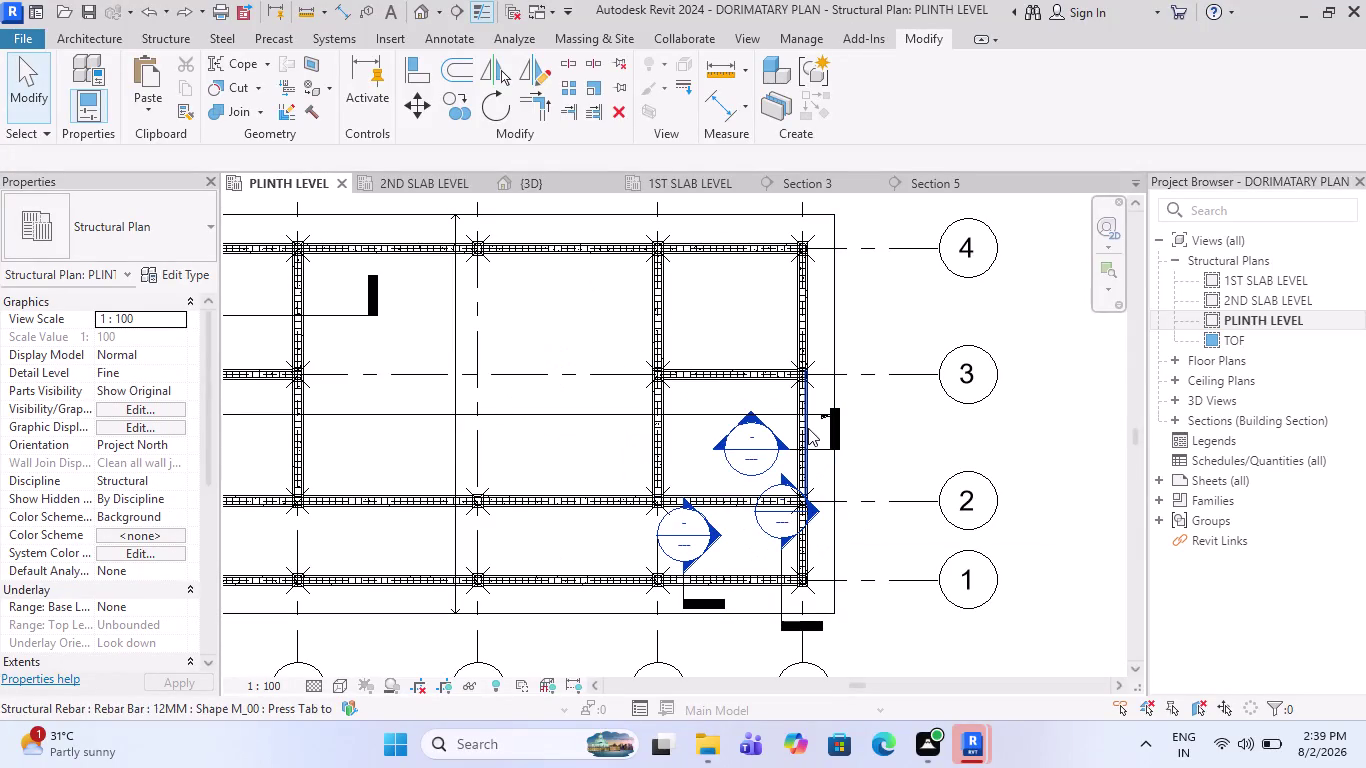
Window-select the plinth plan and filter it down to the 24 Structural Framing (Girder) elements.
scroll(down, 3)
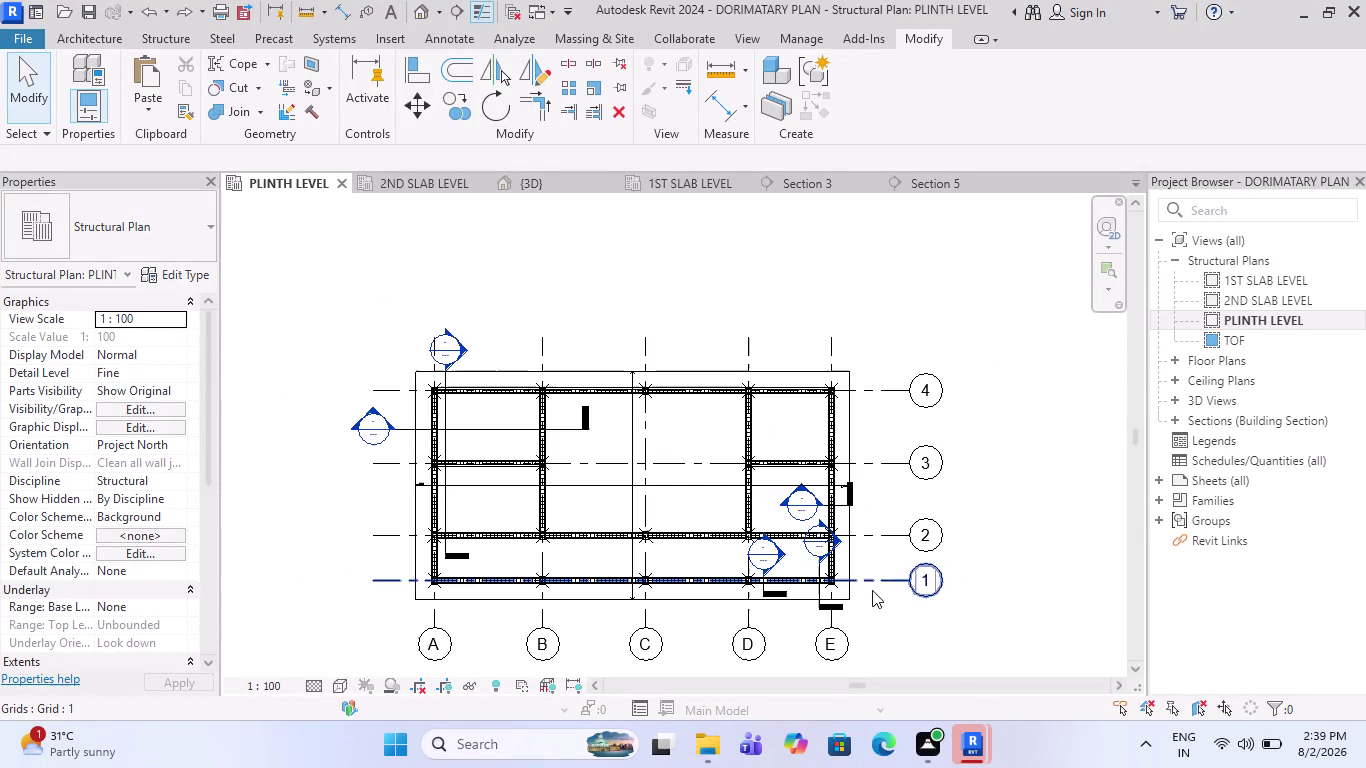
drag(879, 618, 396, 348)
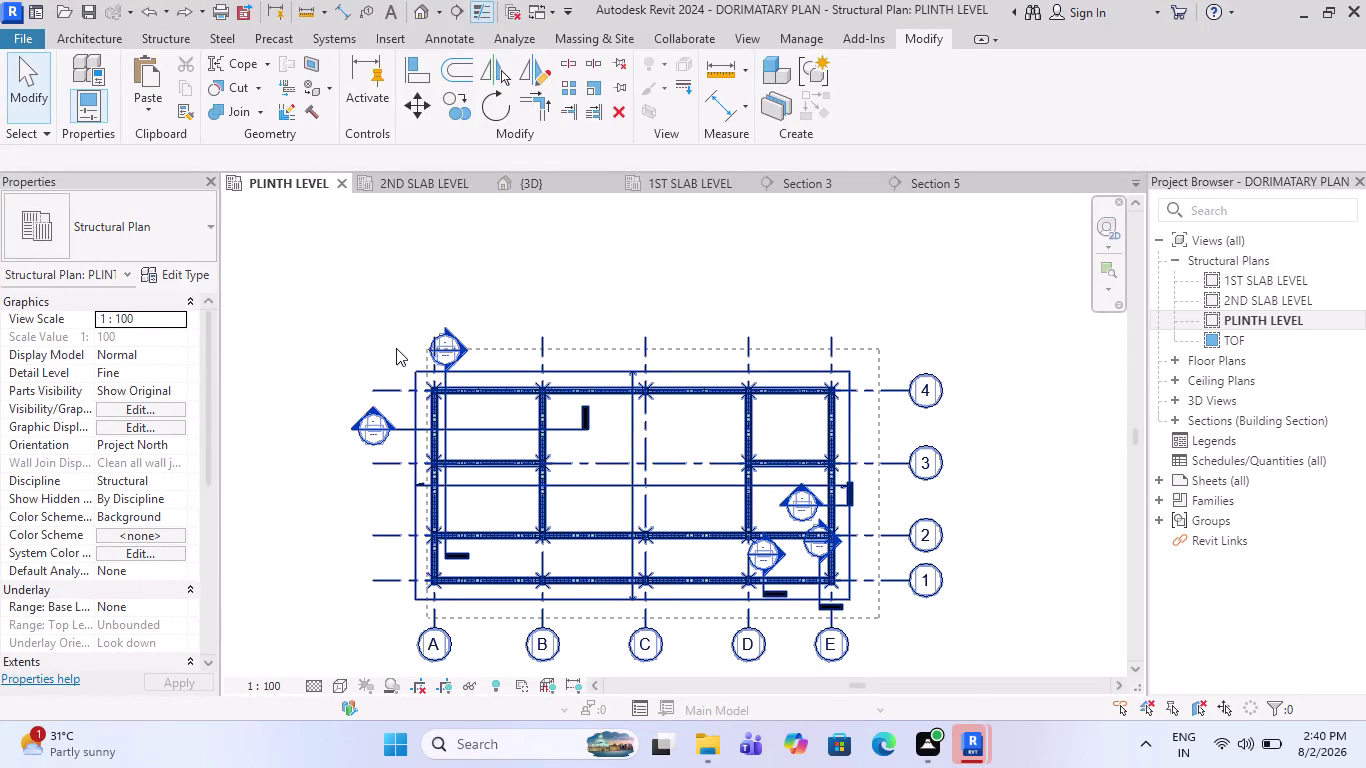
drag(396, 348, 391, 348)
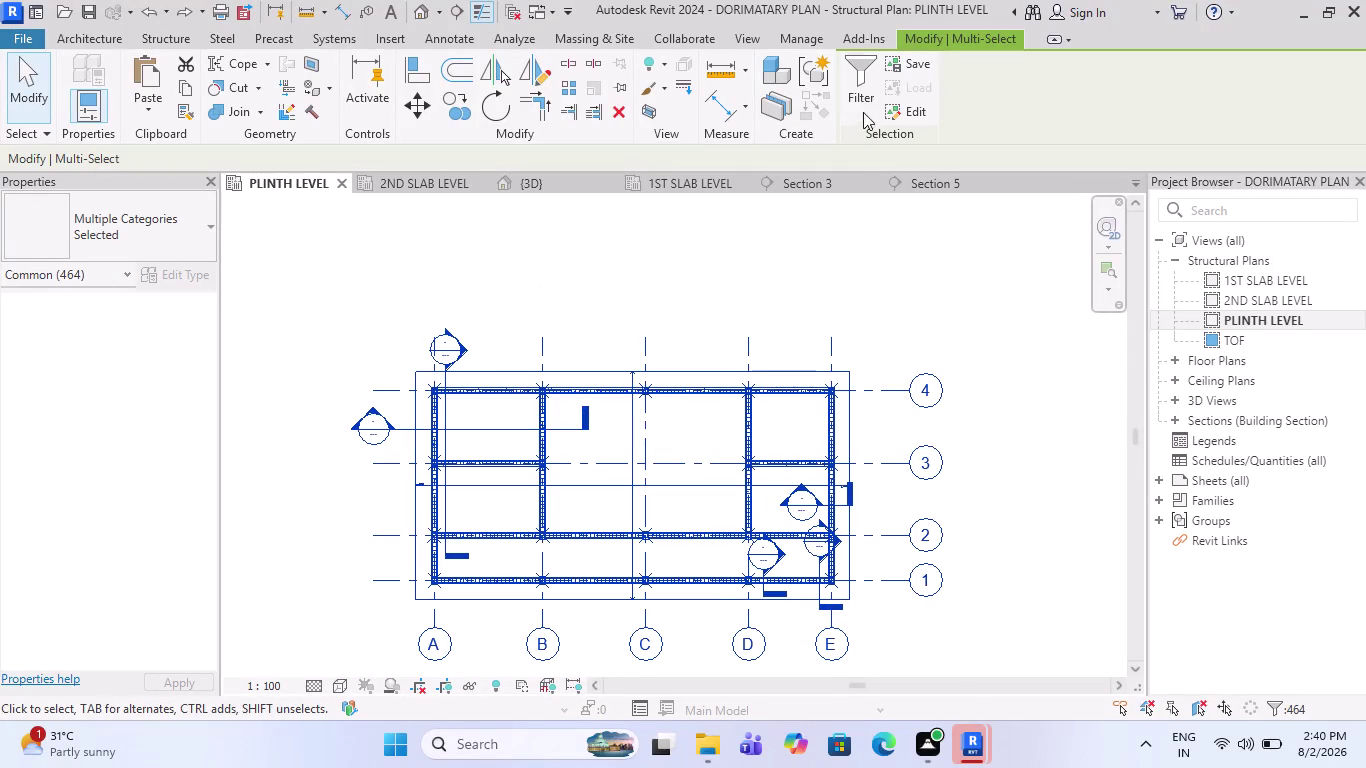
click(864, 92)
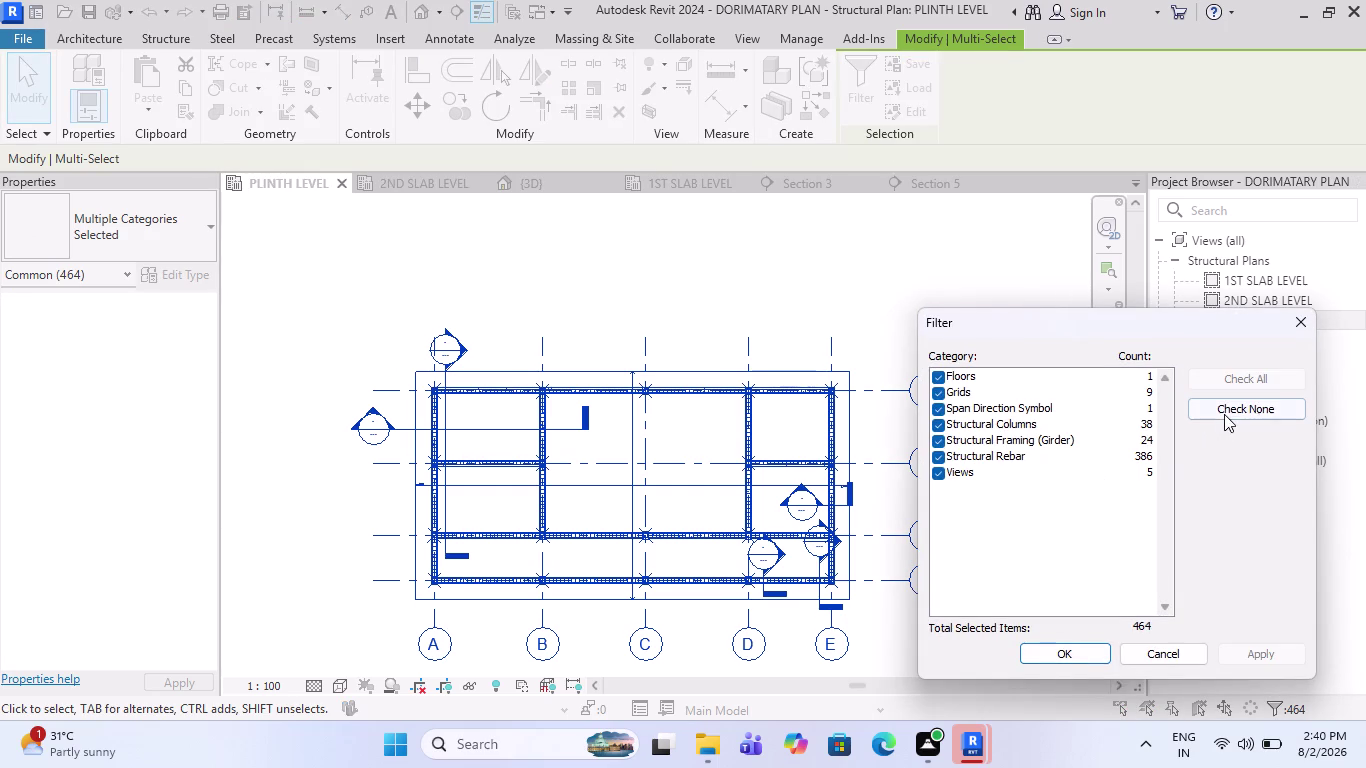
click(1224, 414)
click(943, 440)
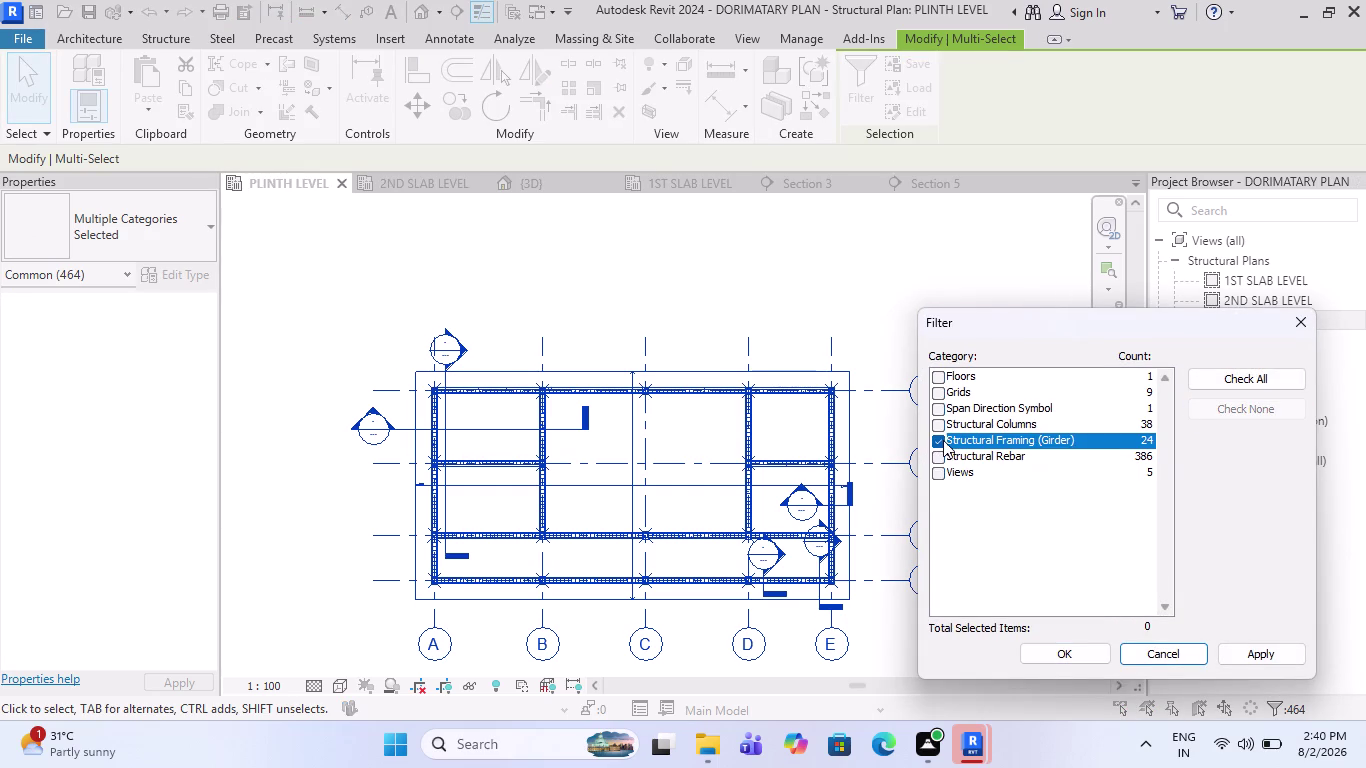
click(1068, 657)
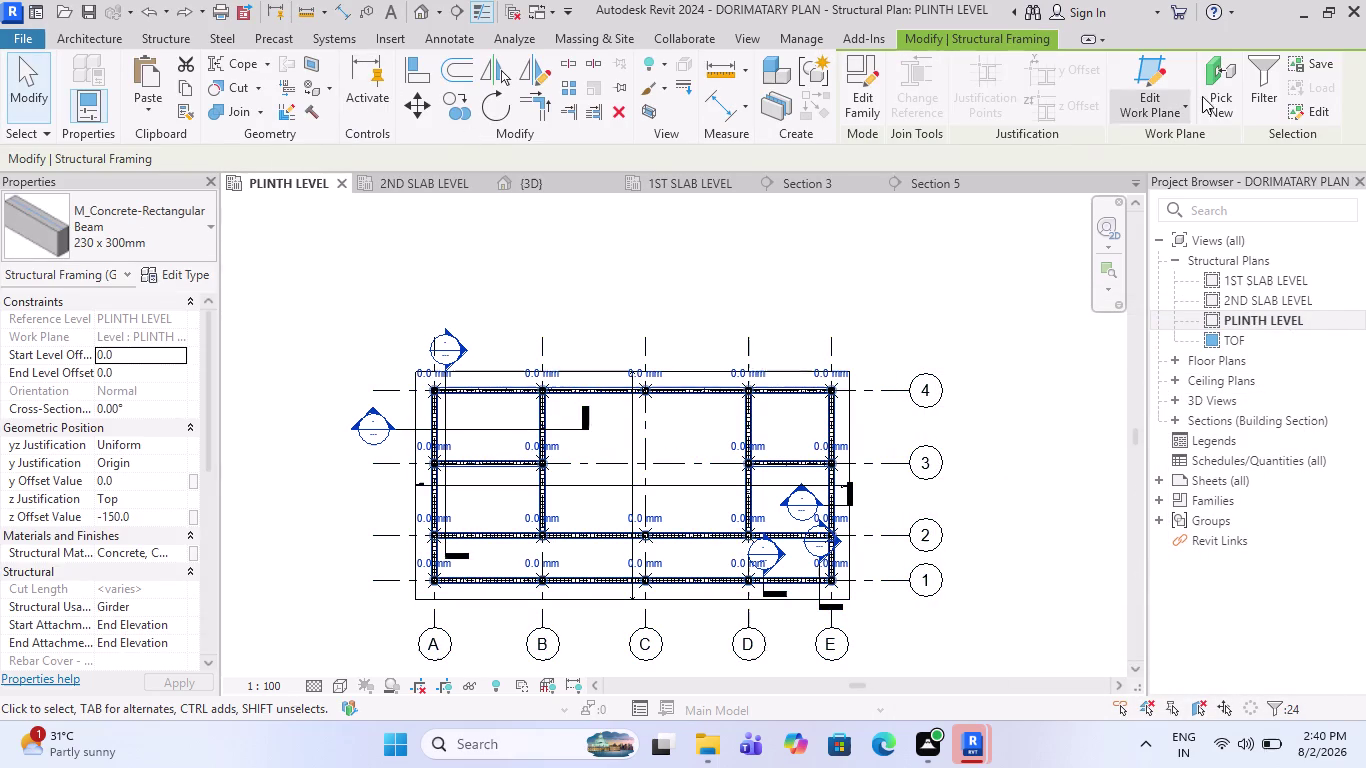
Browse the Structure, Add-Ins and Manage tabs, then start a building Elevation from View.
click(174, 33)
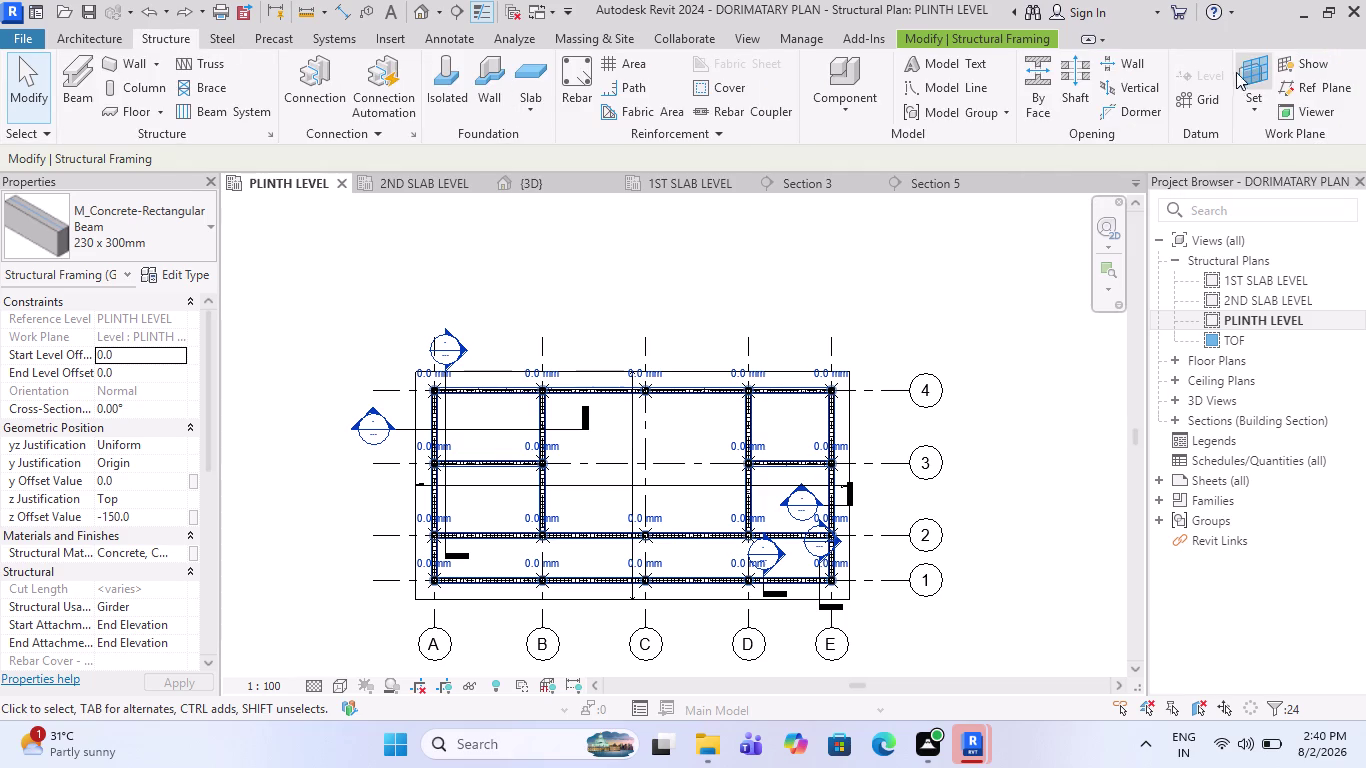
click(856, 35)
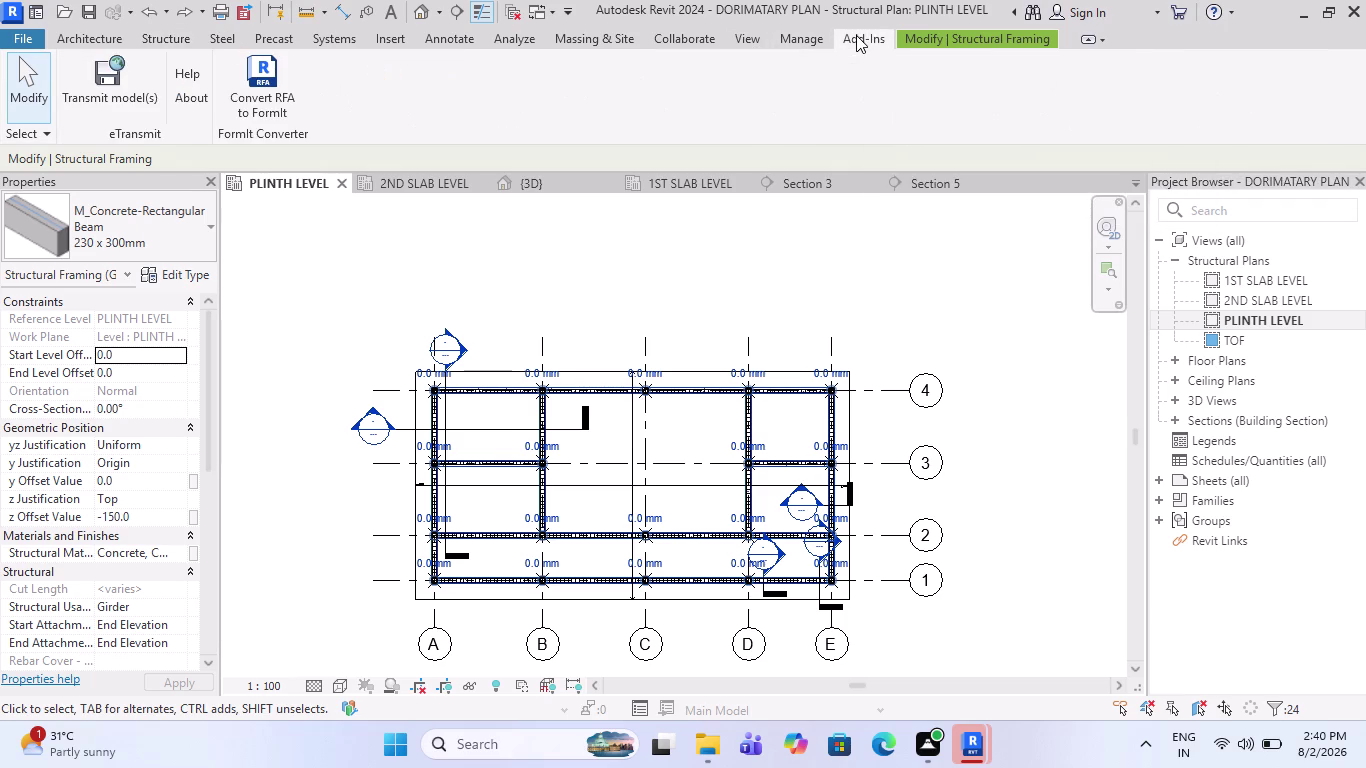
click(792, 37)
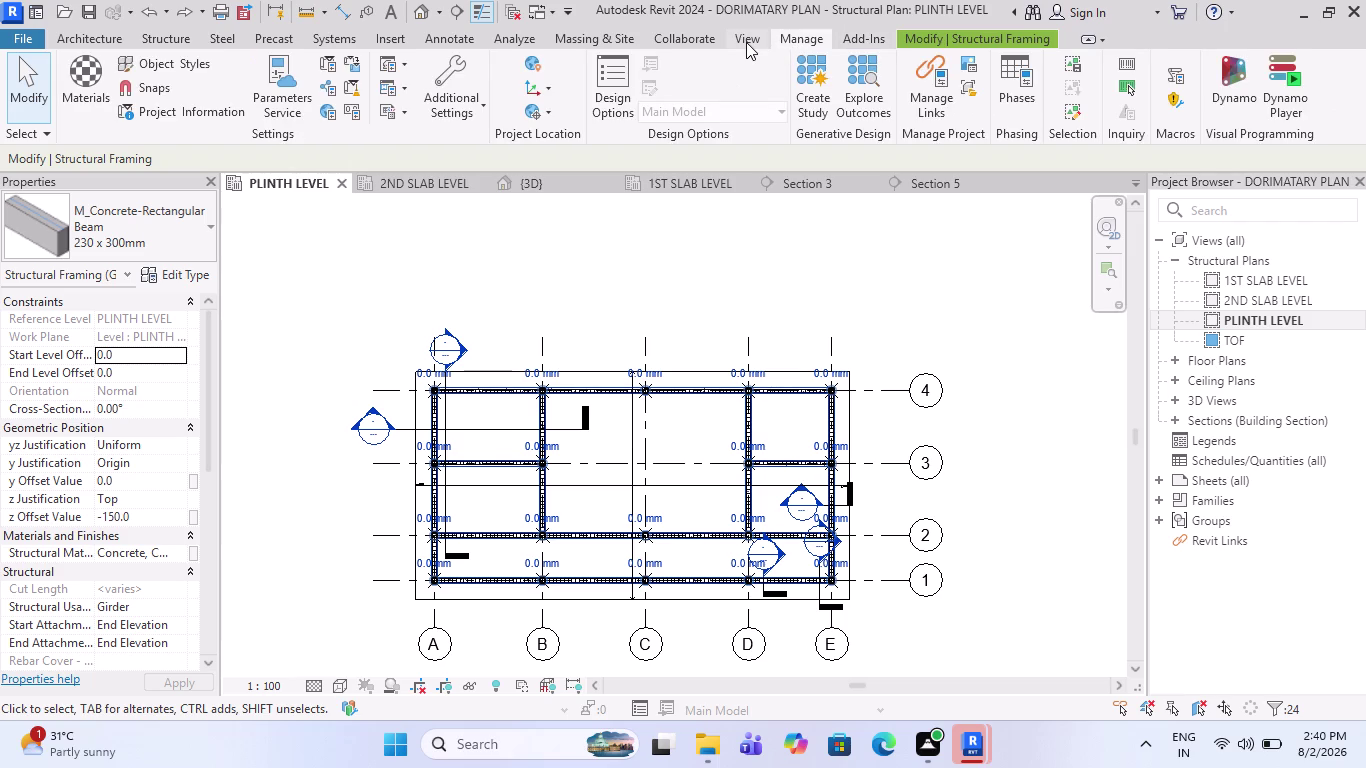
click(746, 42)
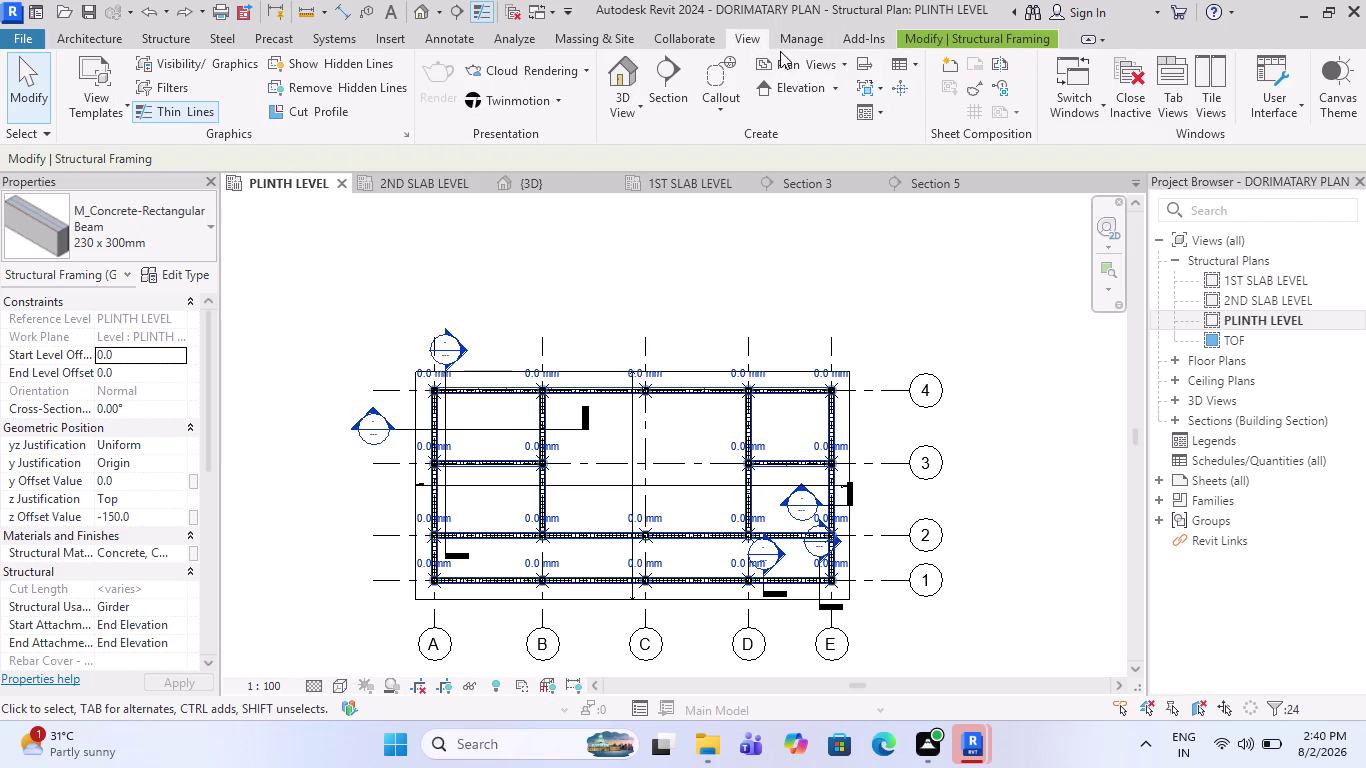
click(835, 93)
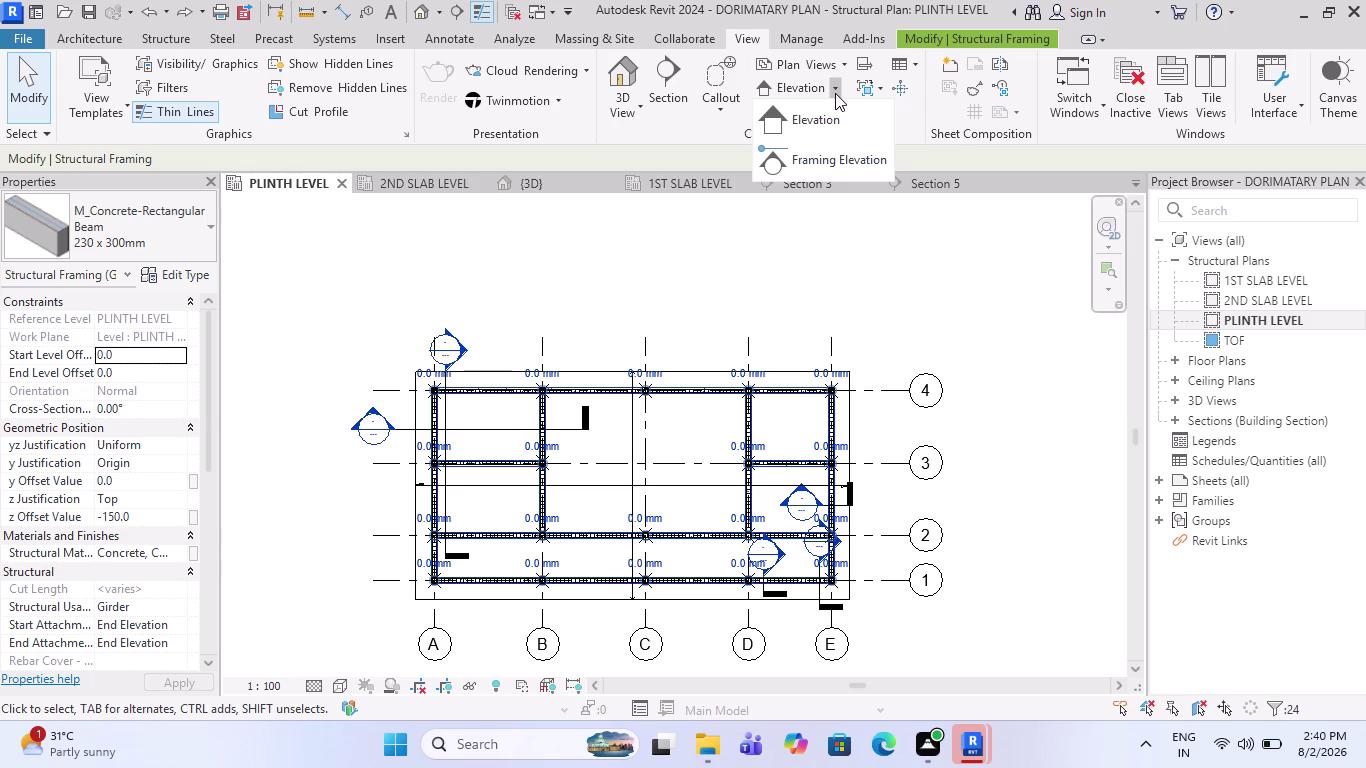
click(822, 121)
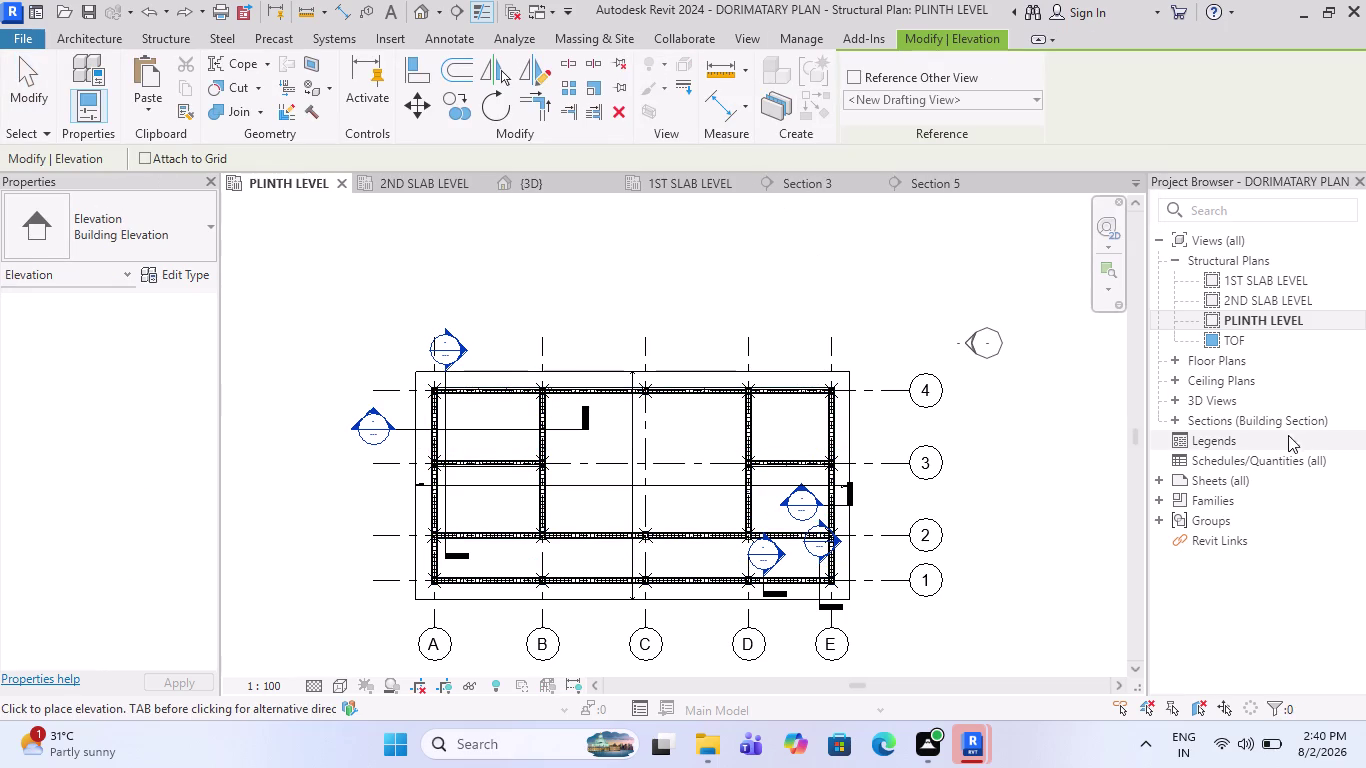
Toggle the Reference Other View option on and back off for the elevation.
click(937, 111)
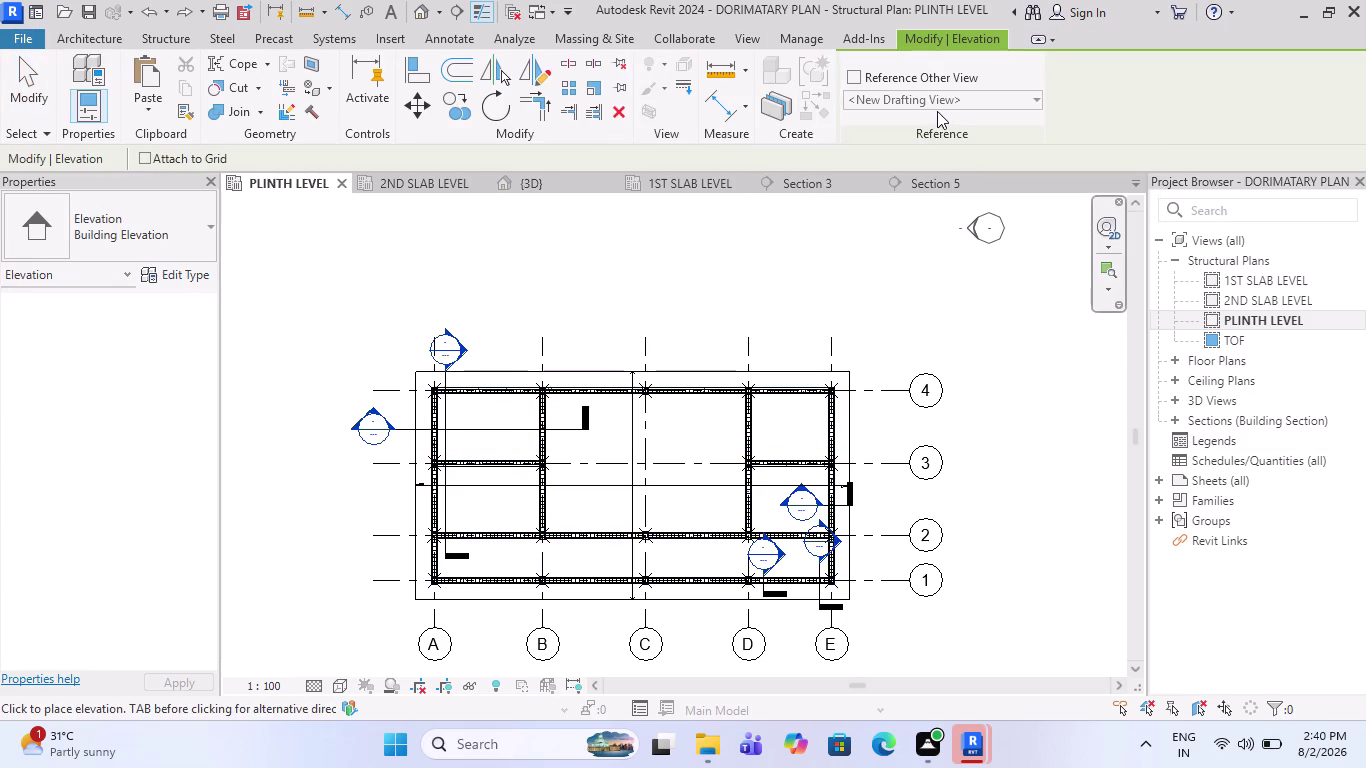
click(855, 83)
click(903, 108)
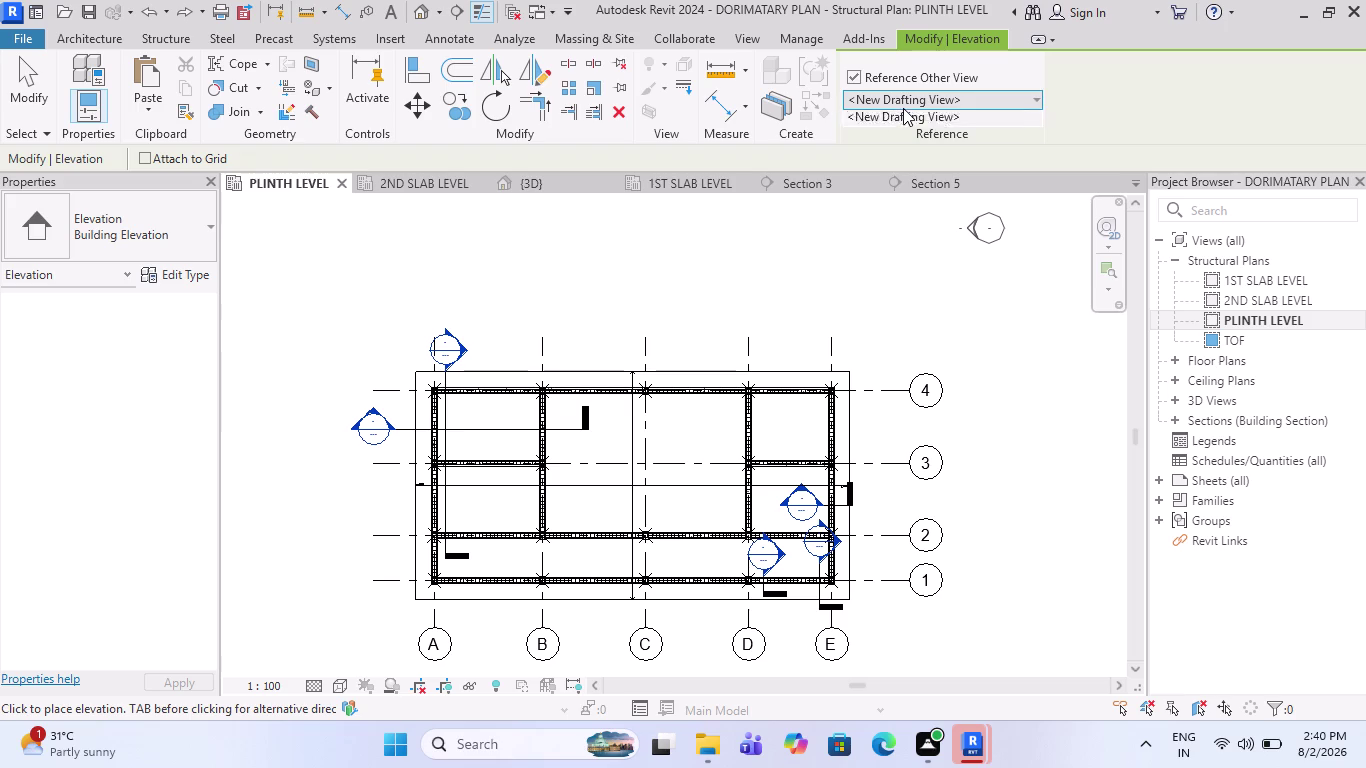
click(854, 80)
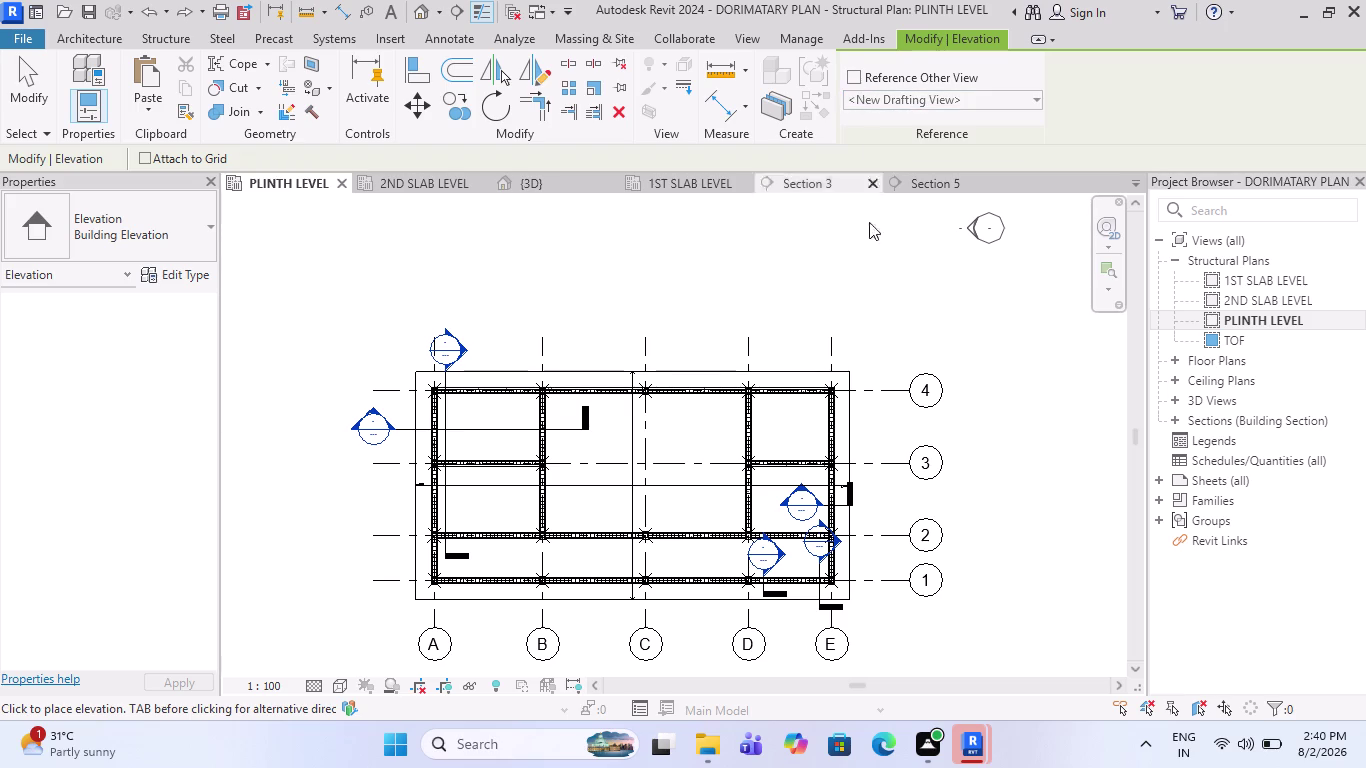
scroll(down, 3)
scroll(up, 3)
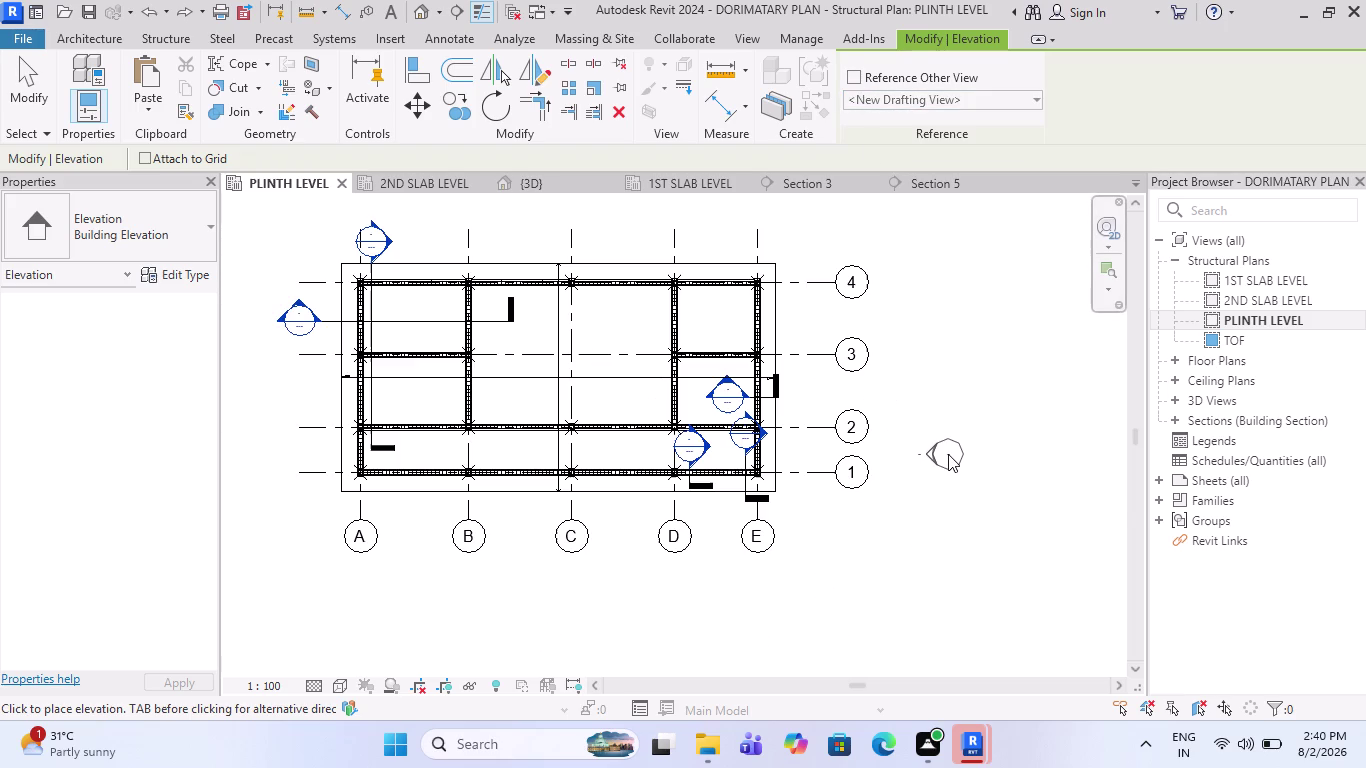
scroll(down, 3)
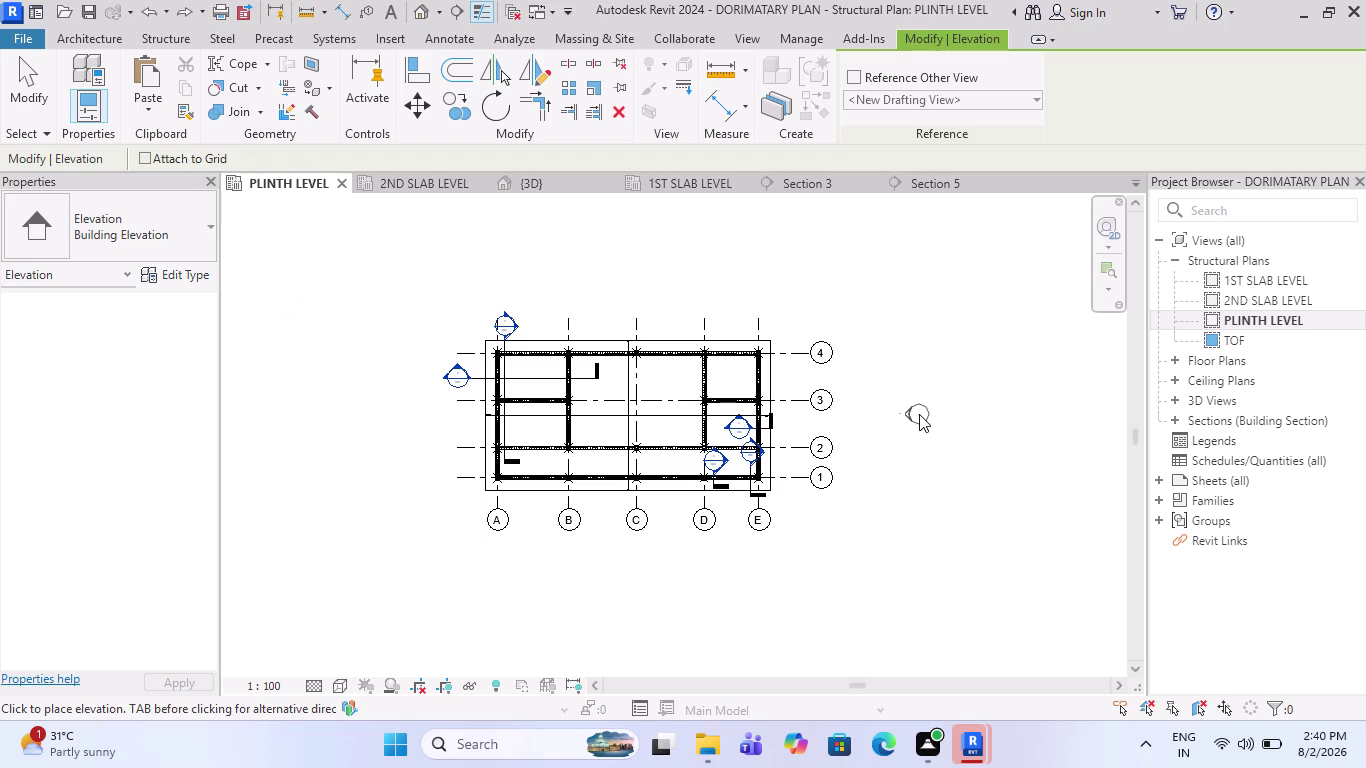
Place a trial elevation marker east of the plan, then undo it.
click(919, 414)
scroll(up, 3)
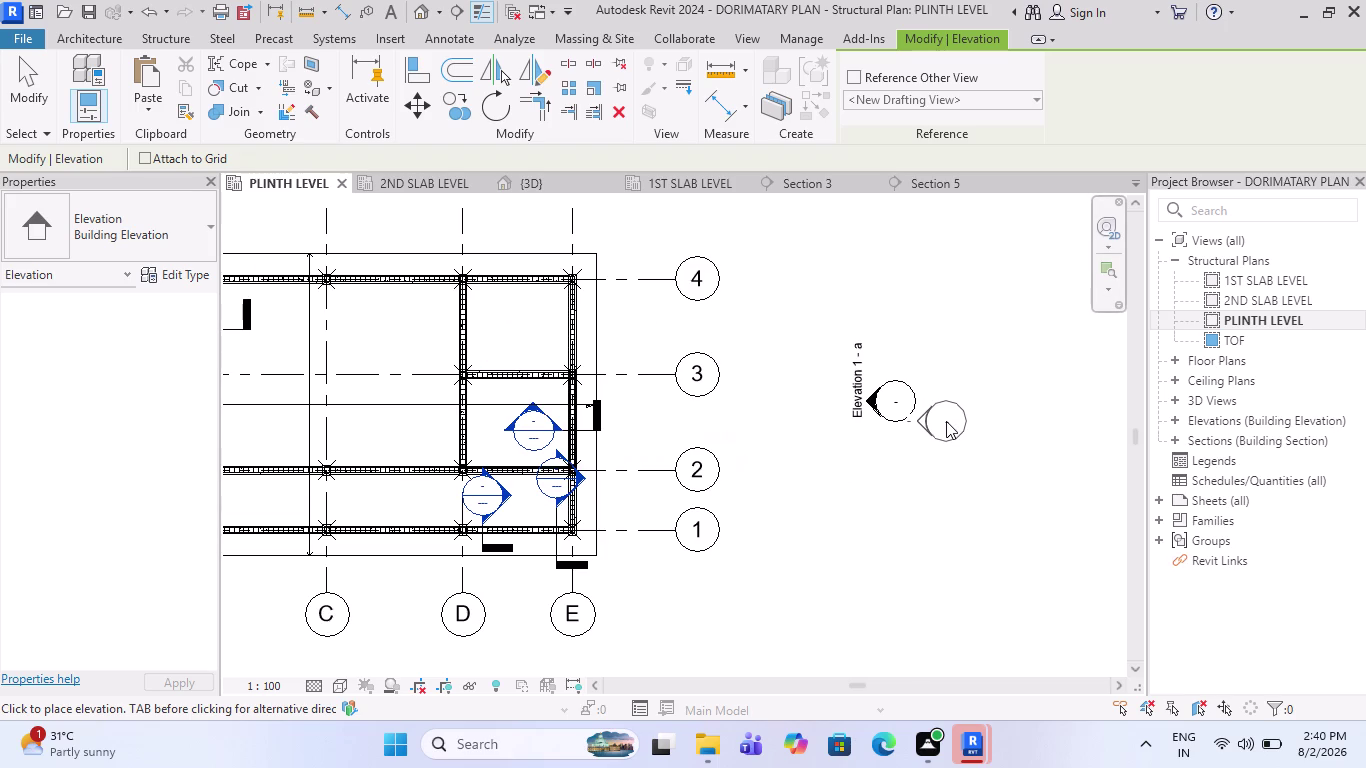
key(Escape)
scroll(down, 3)
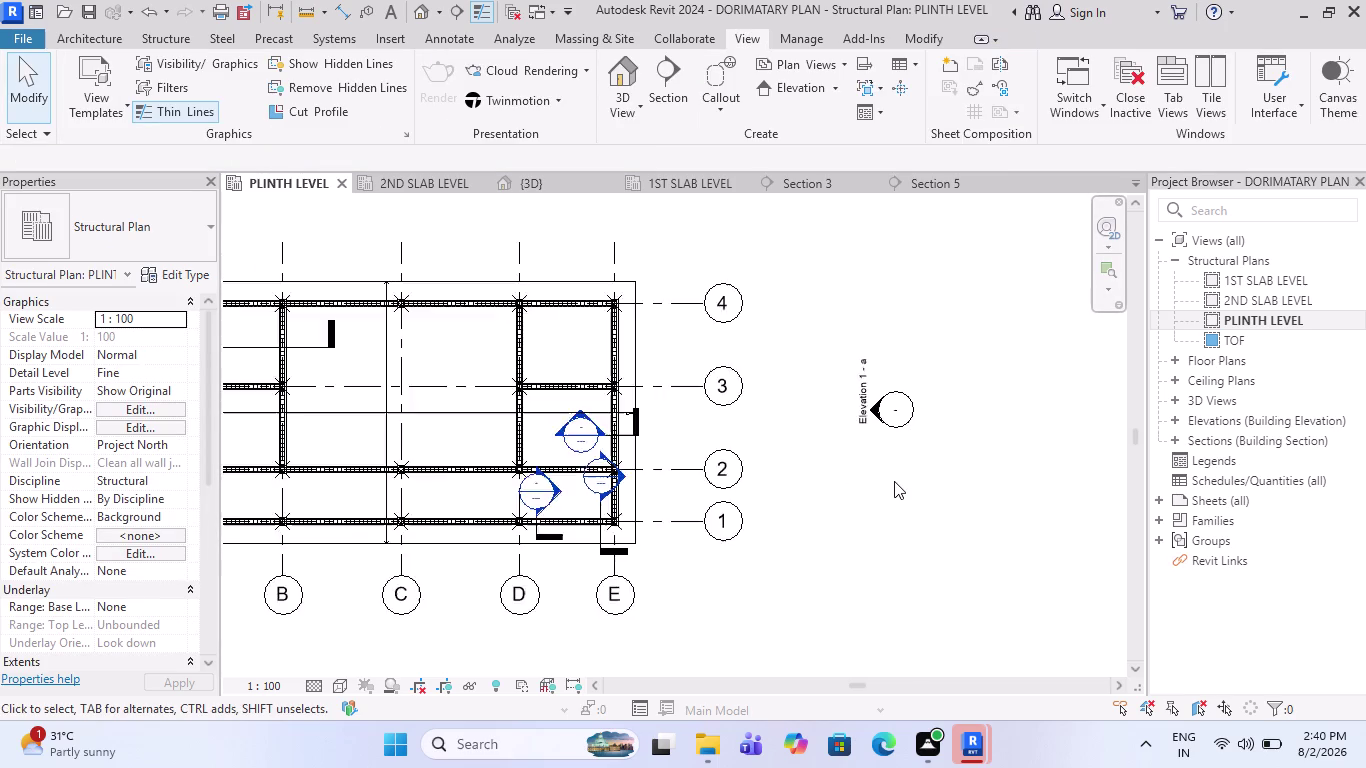
scroll(down, 3)
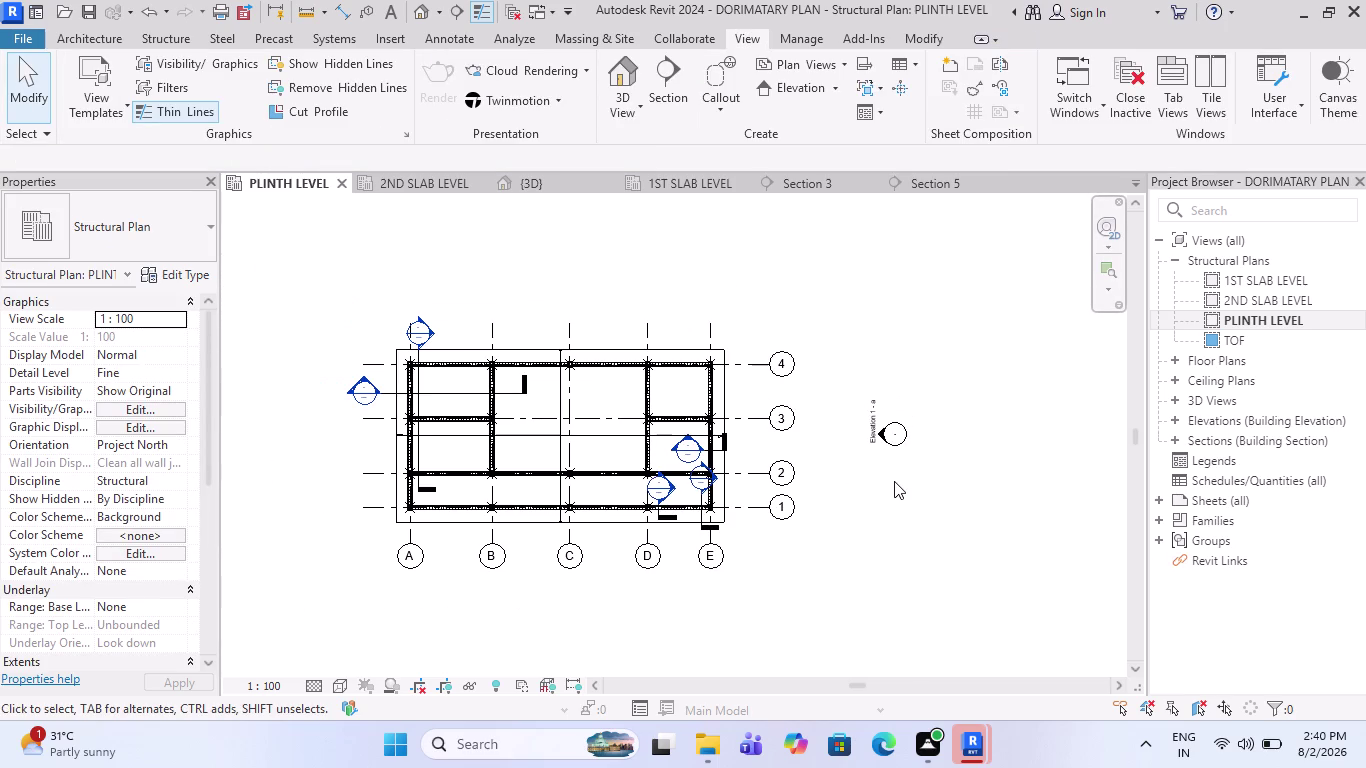
key(ctrl+z)
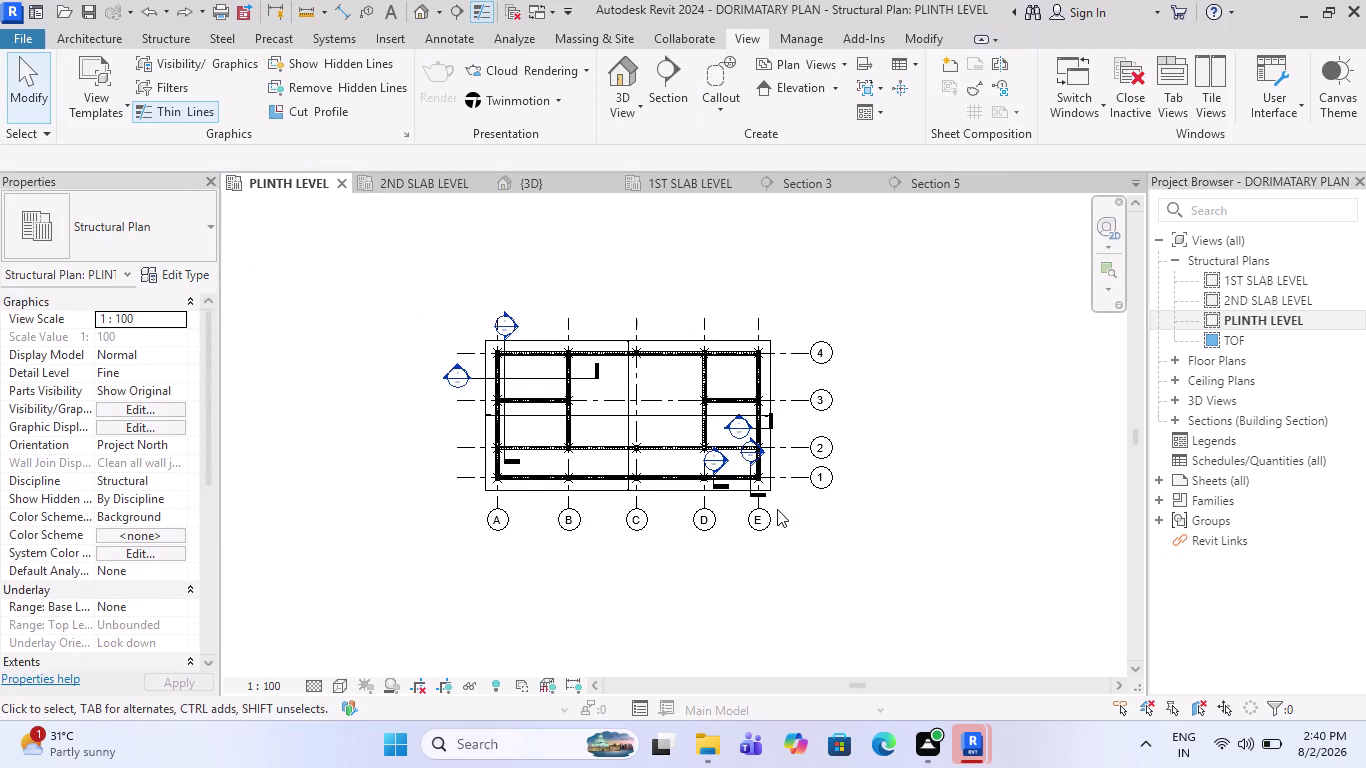
scroll(down, 3)
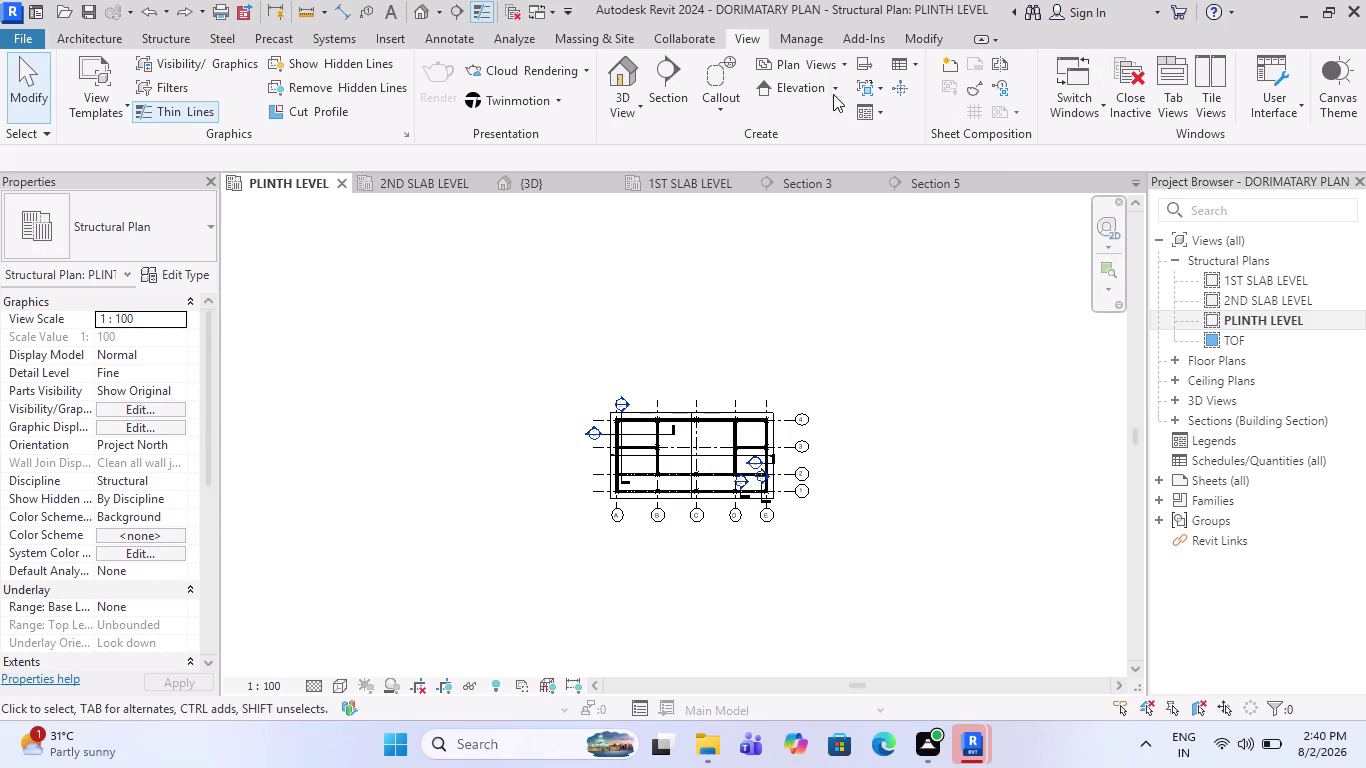
Restart the Elevation tool and place the marker east of the plan.
click(829, 89)
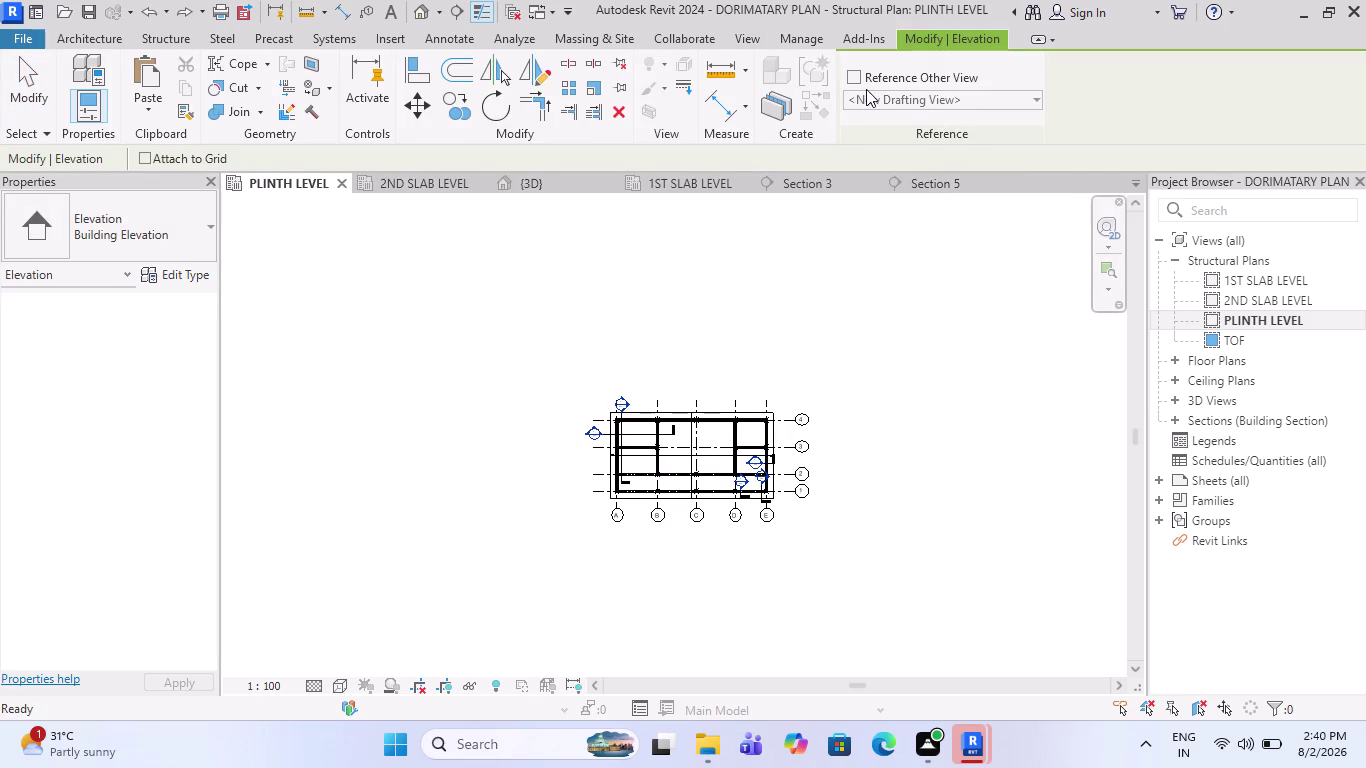
click(881, 97)
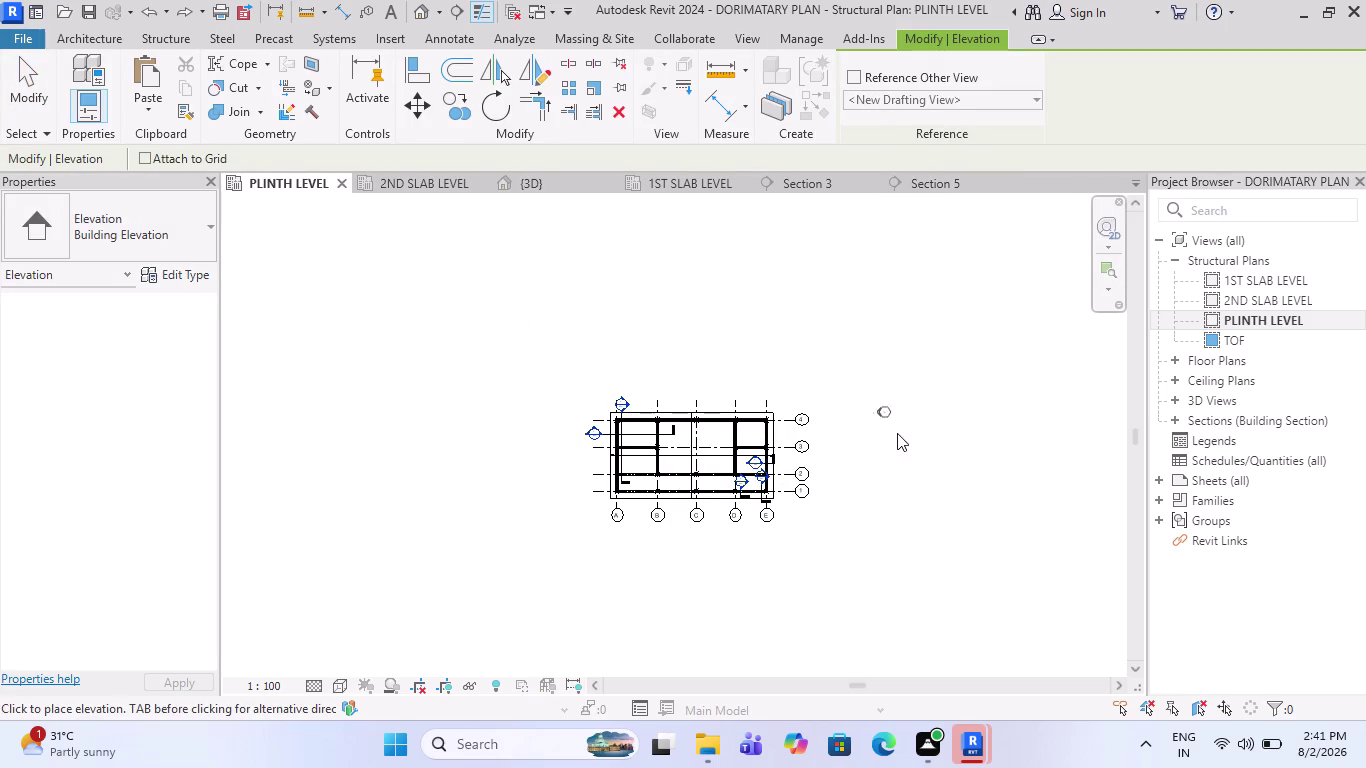
click(877, 457)
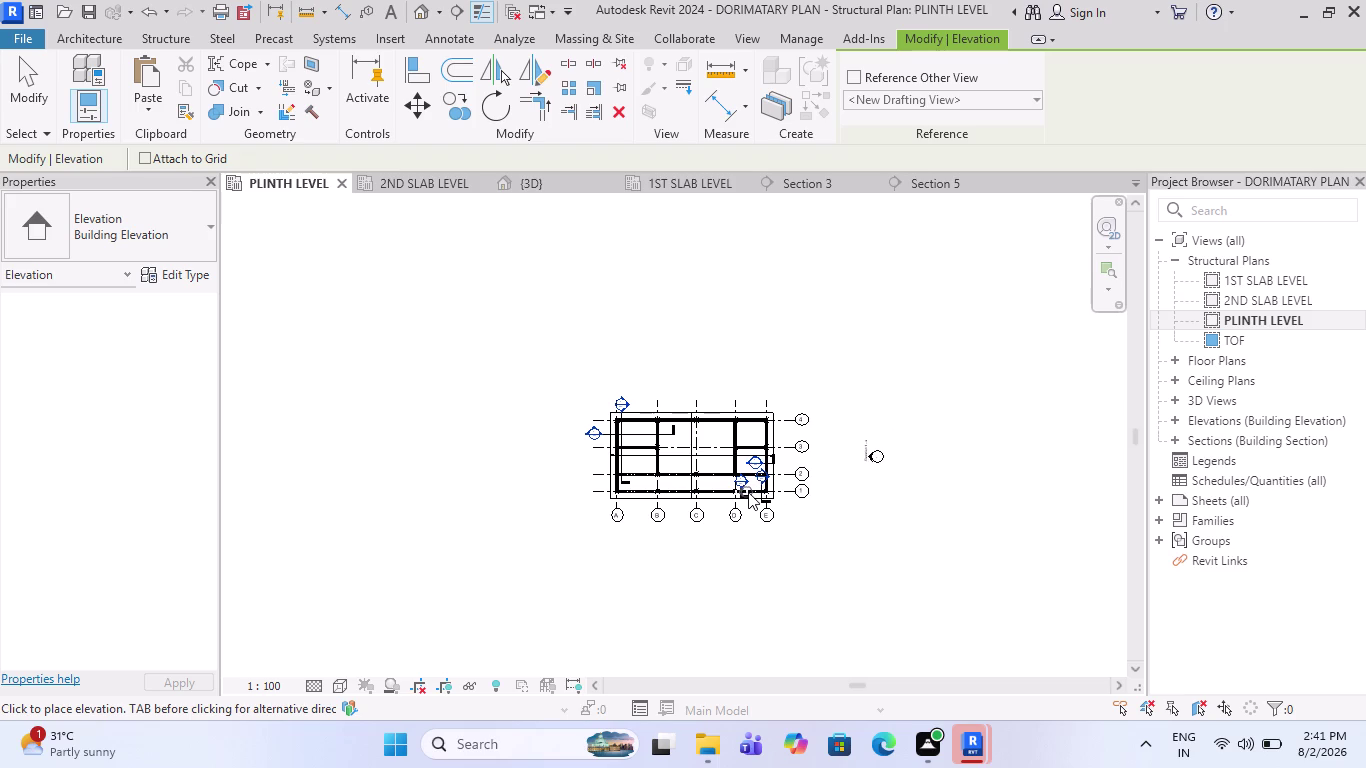
scroll(up, 3)
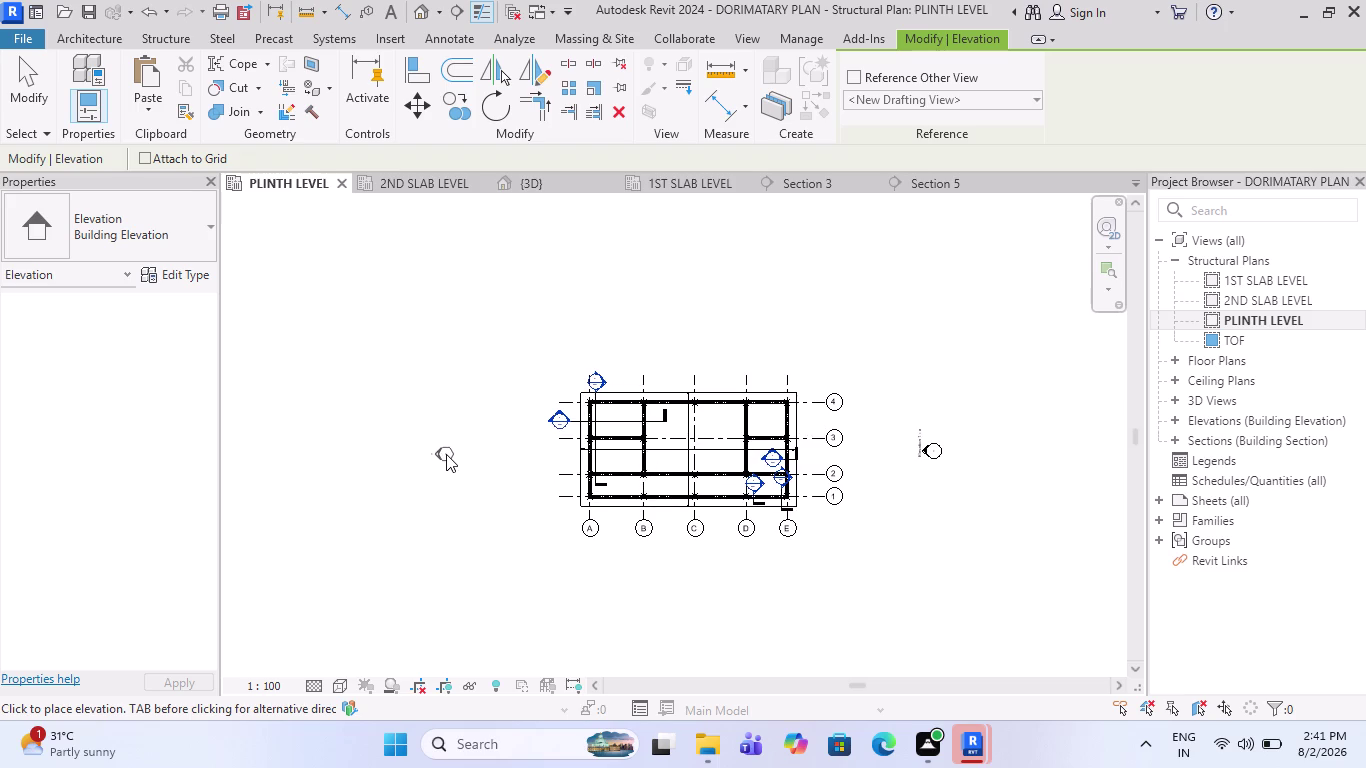
key(space)
key(space)
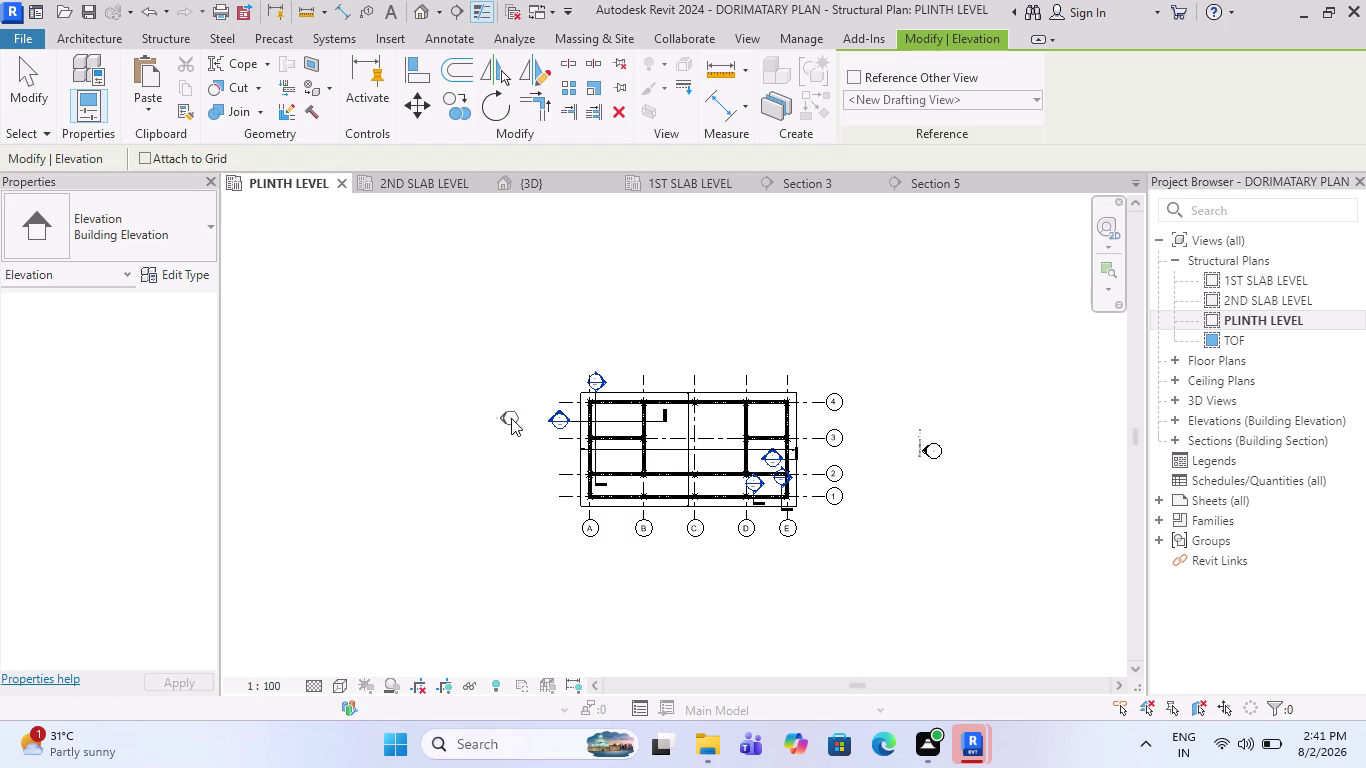
scroll(up, 3)
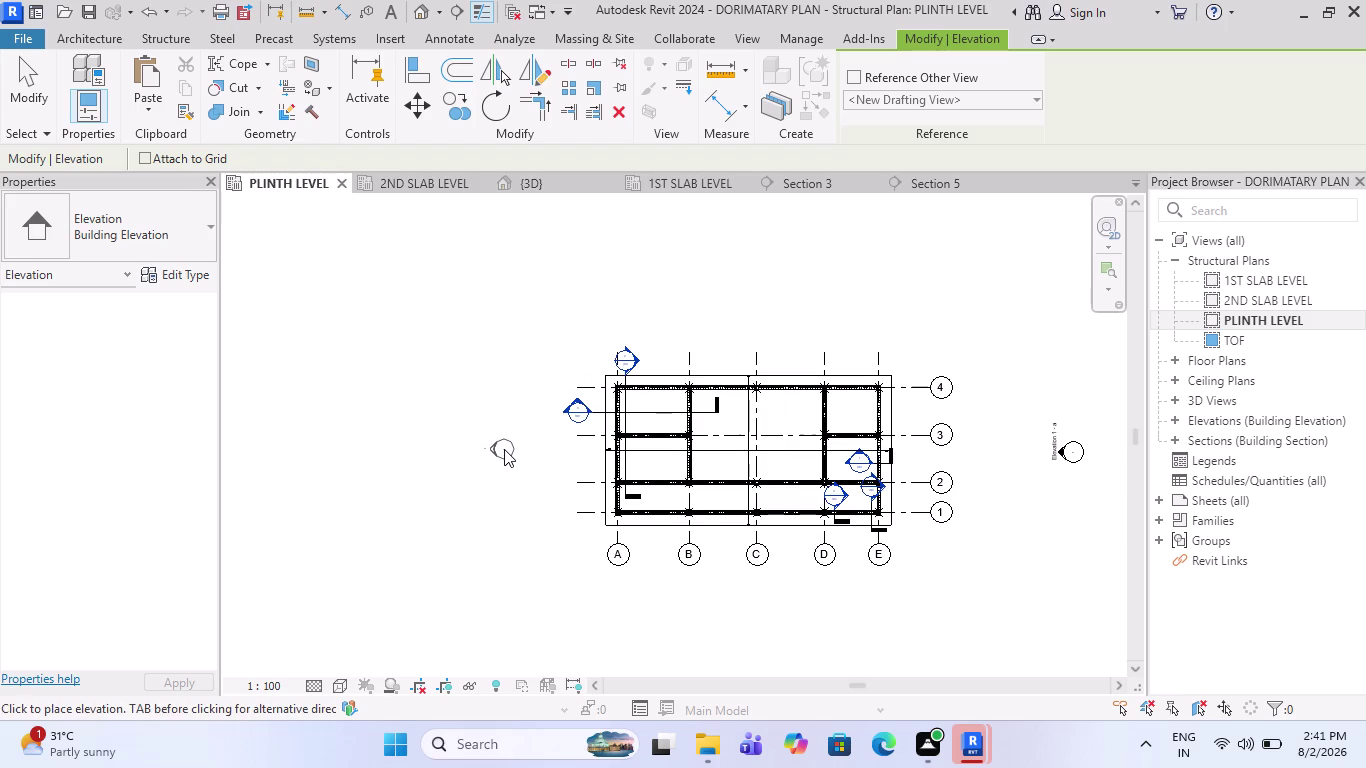
Place the west, south and north elevation markers and finish placement.
click(504, 449)
scroll(down, 3)
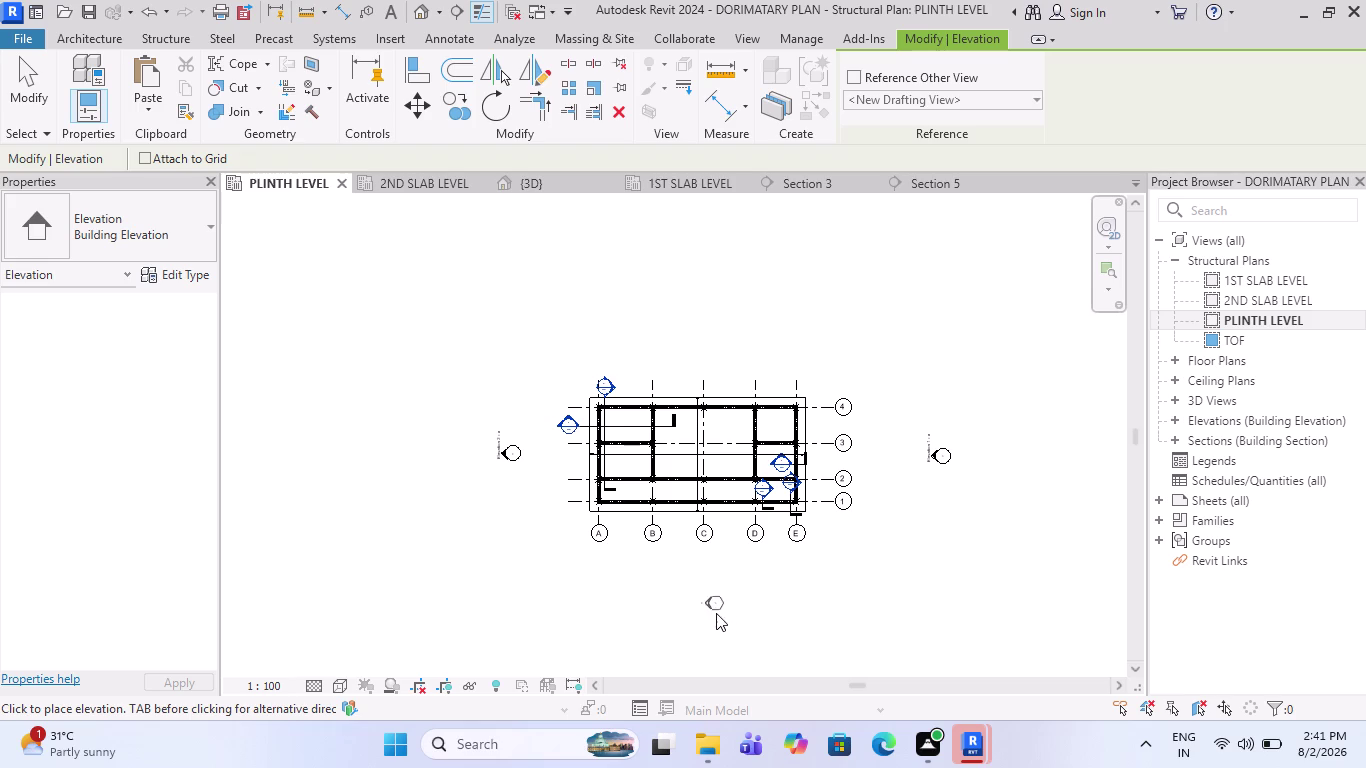
click(719, 623)
click(696, 261)
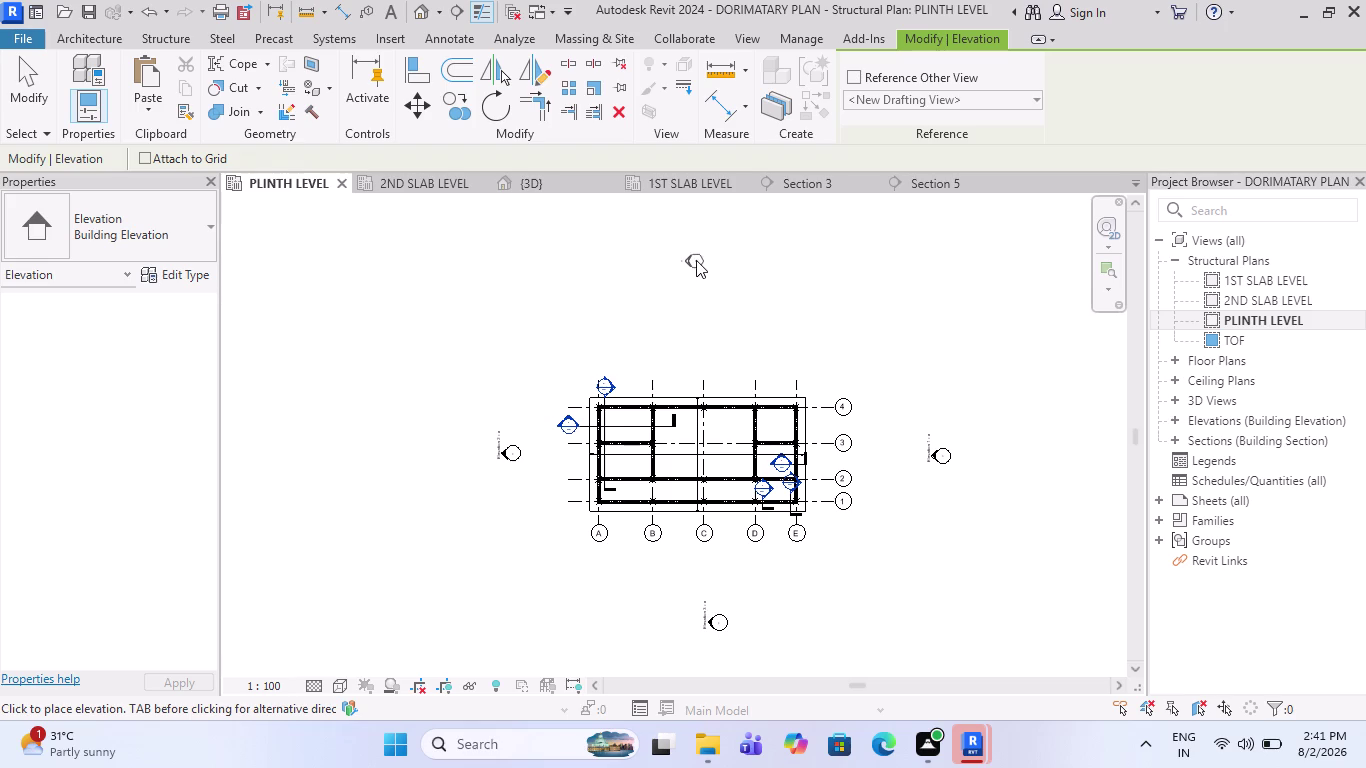
key(Escape)
scroll(up, 3)
key(Escape)
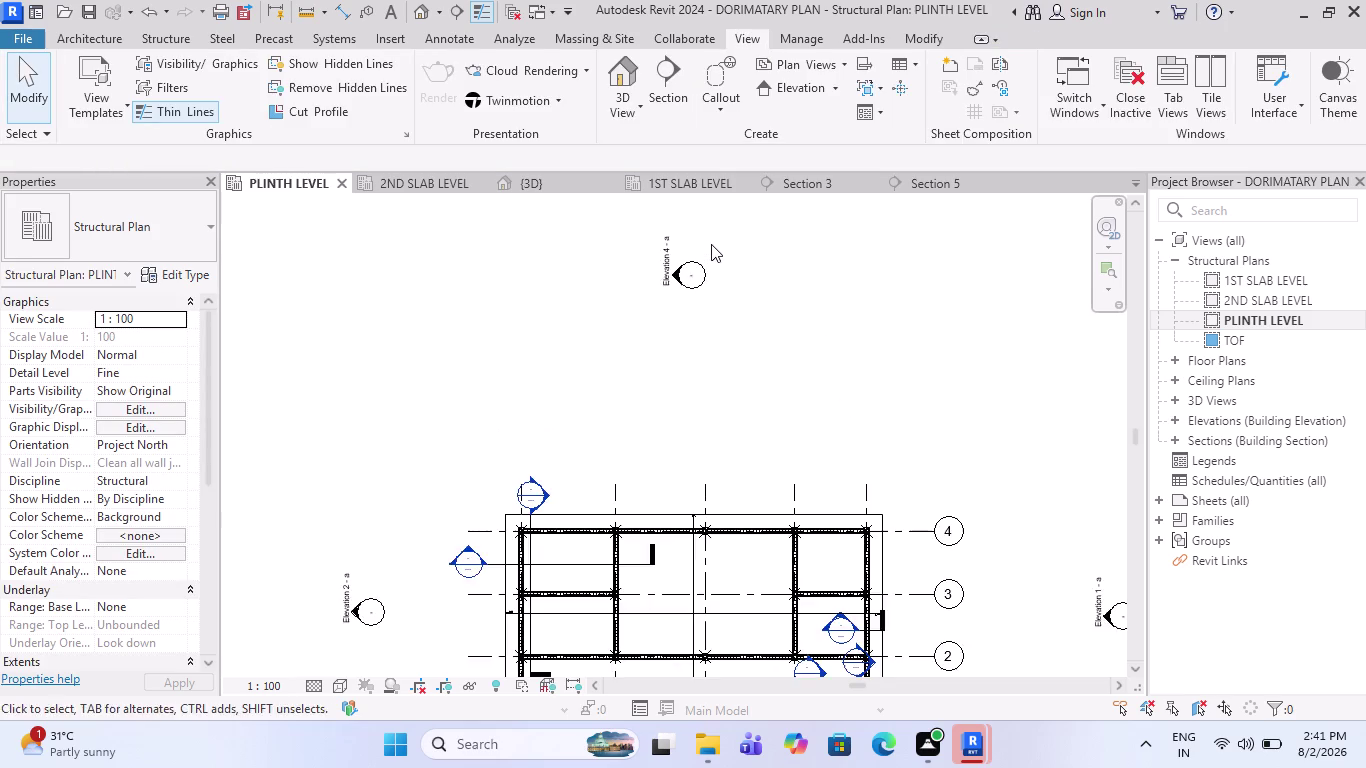
Give the north marker Elevation 1 - b and delete its Elevation 4 - a view.
scroll(up, 3)
click(692, 295)
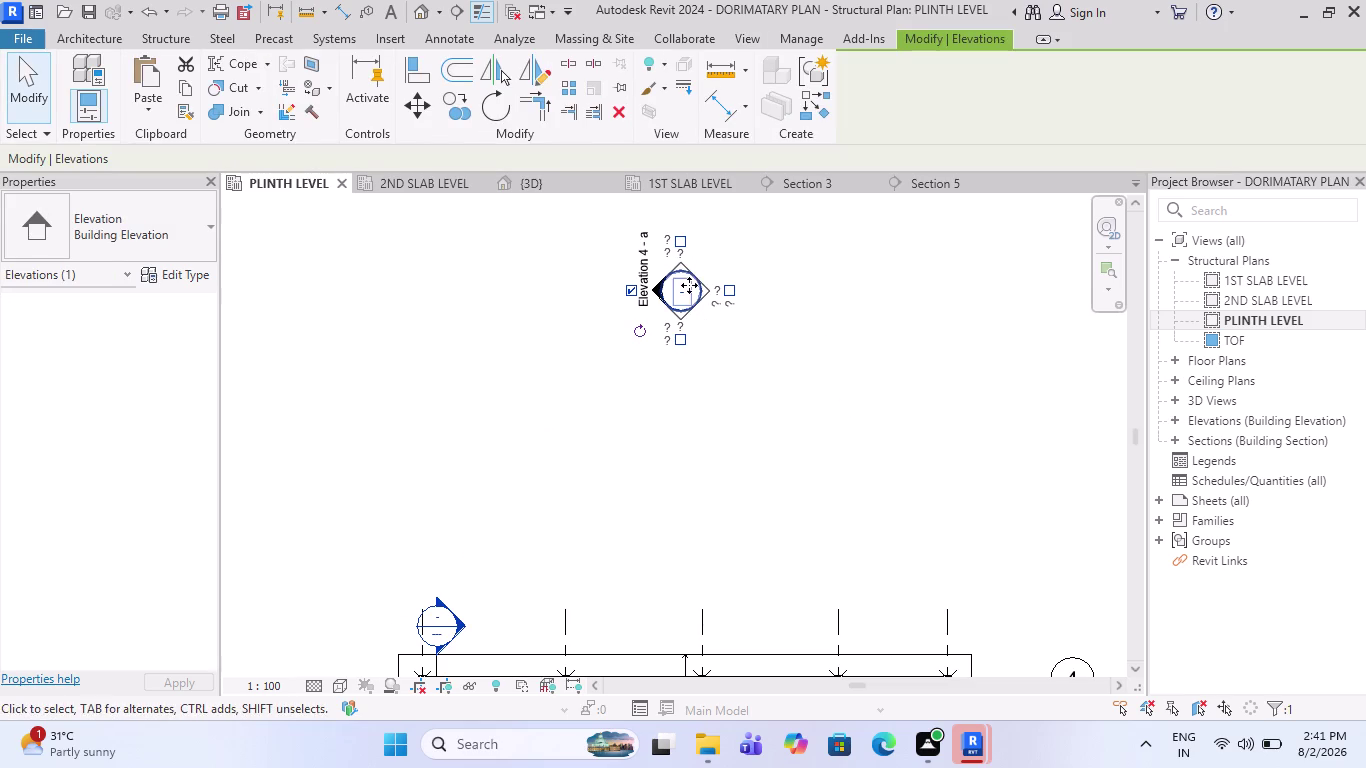
click(677, 241)
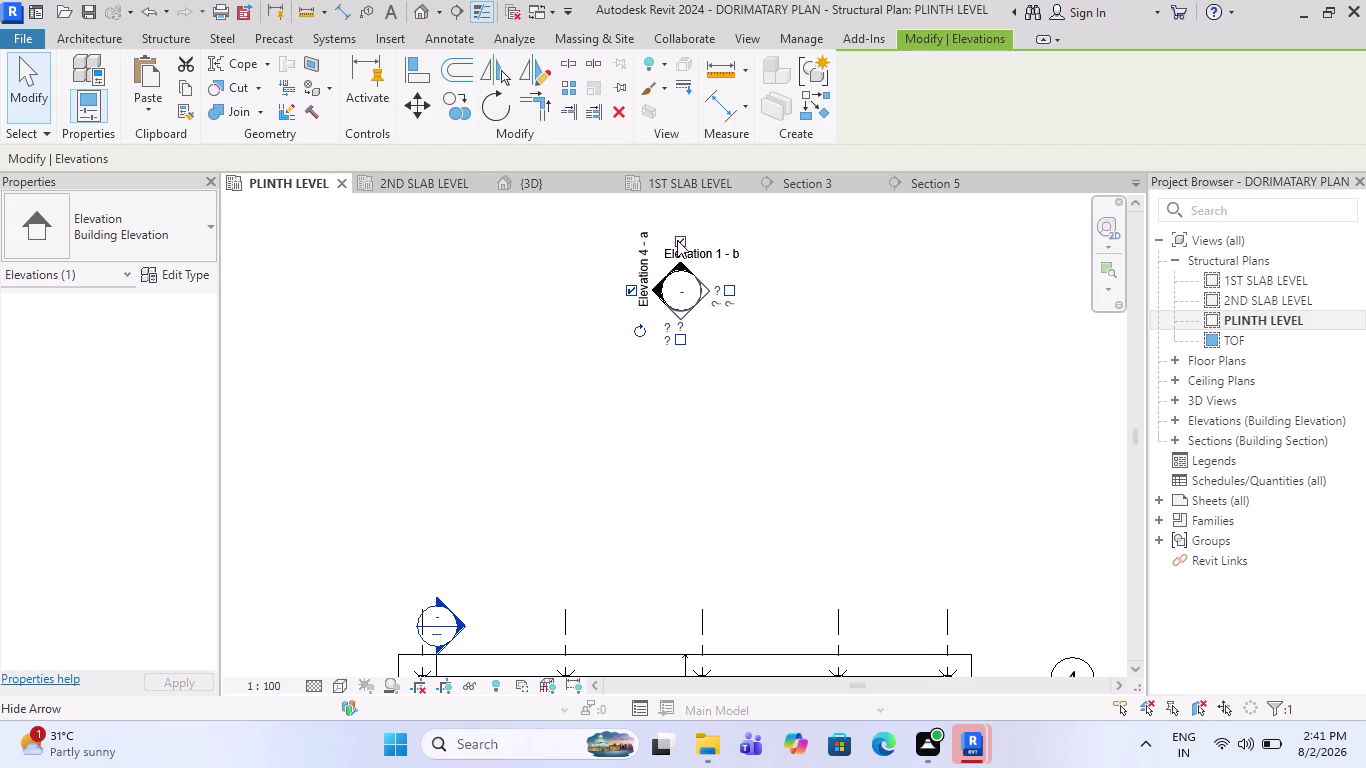
click(628, 295)
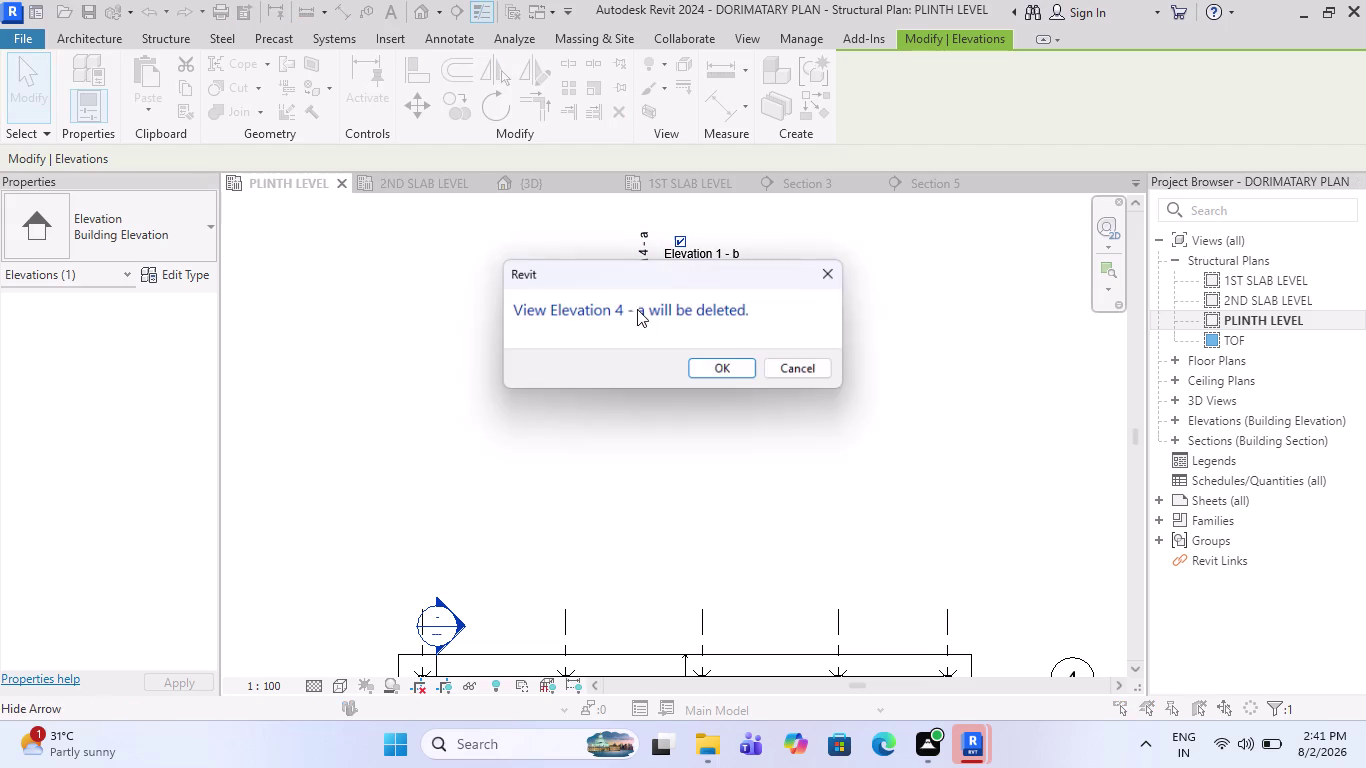
click(706, 366)
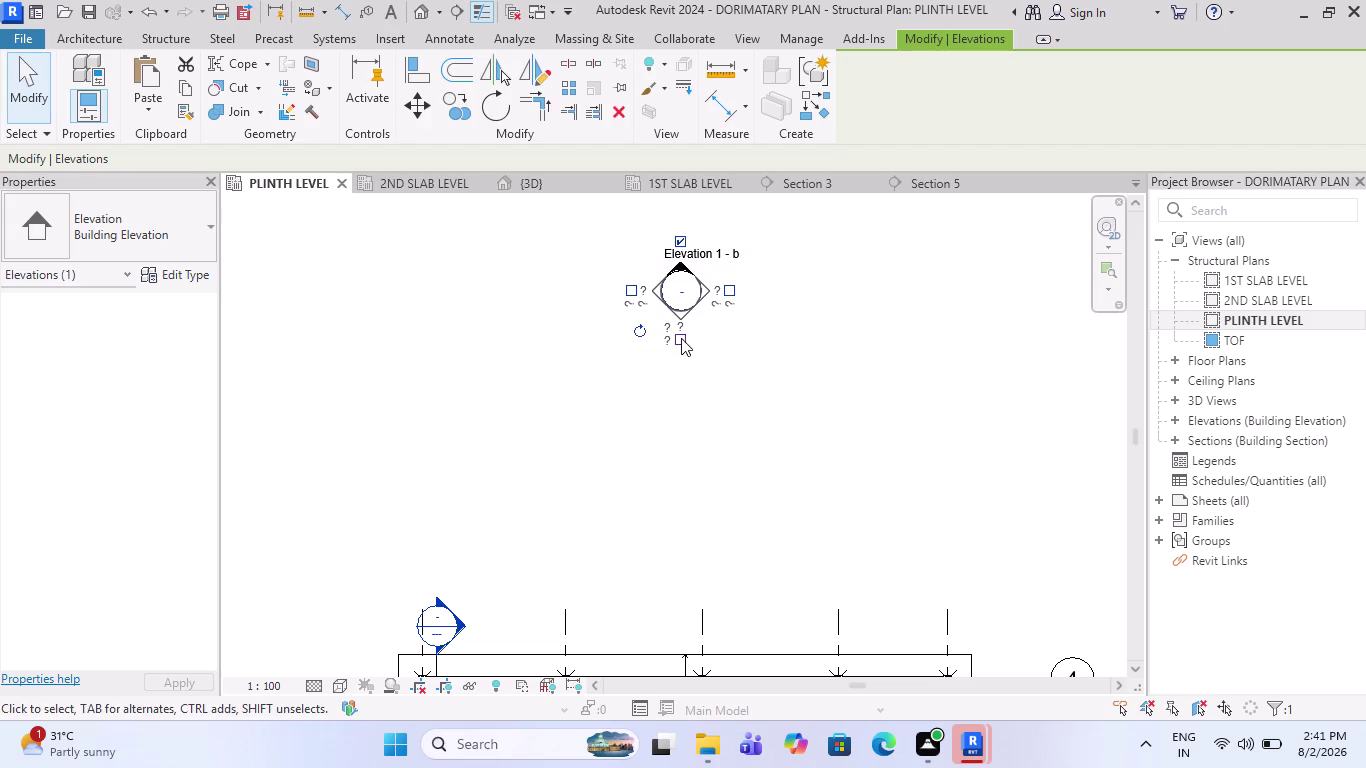
Open the Elevation 1 - b view to preview it, then clear the selection.
key(Escape)
double_click(704, 256)
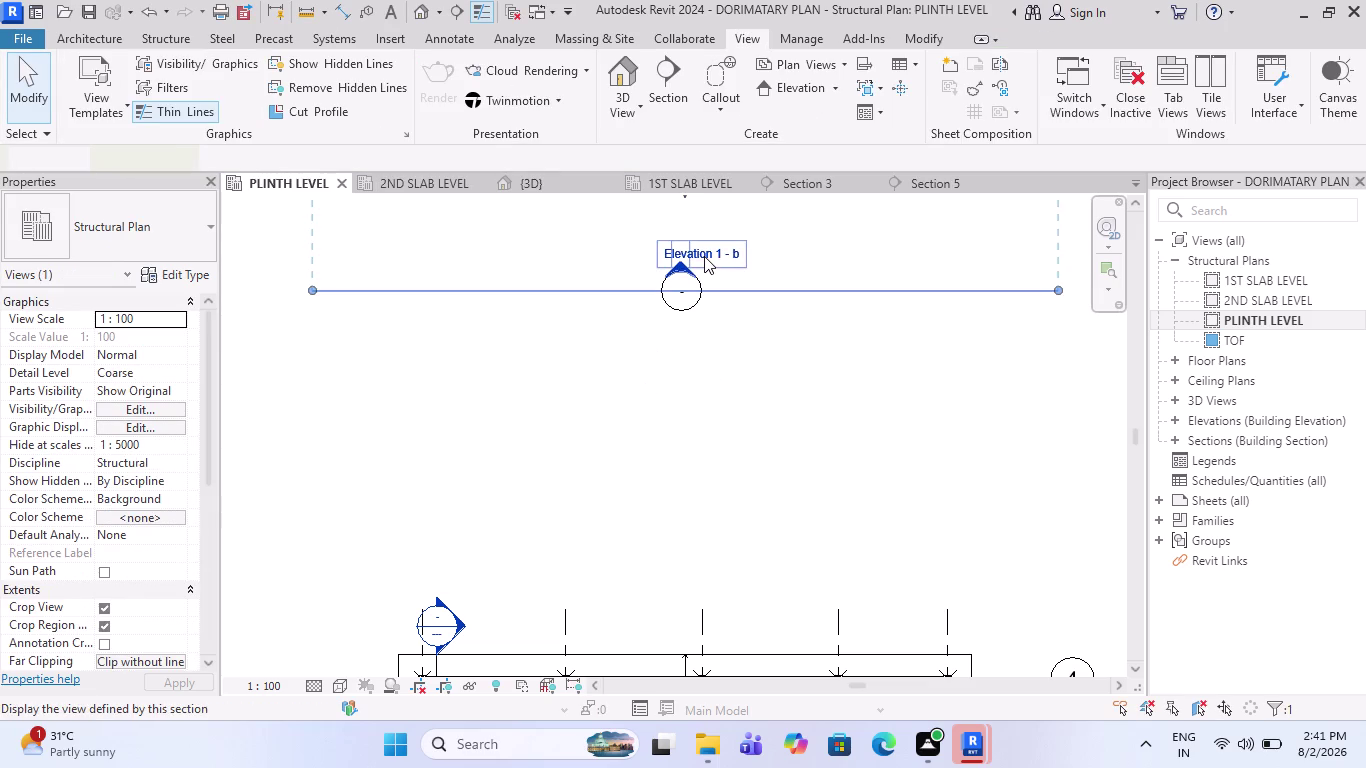
key(Escape)
key(Escape)
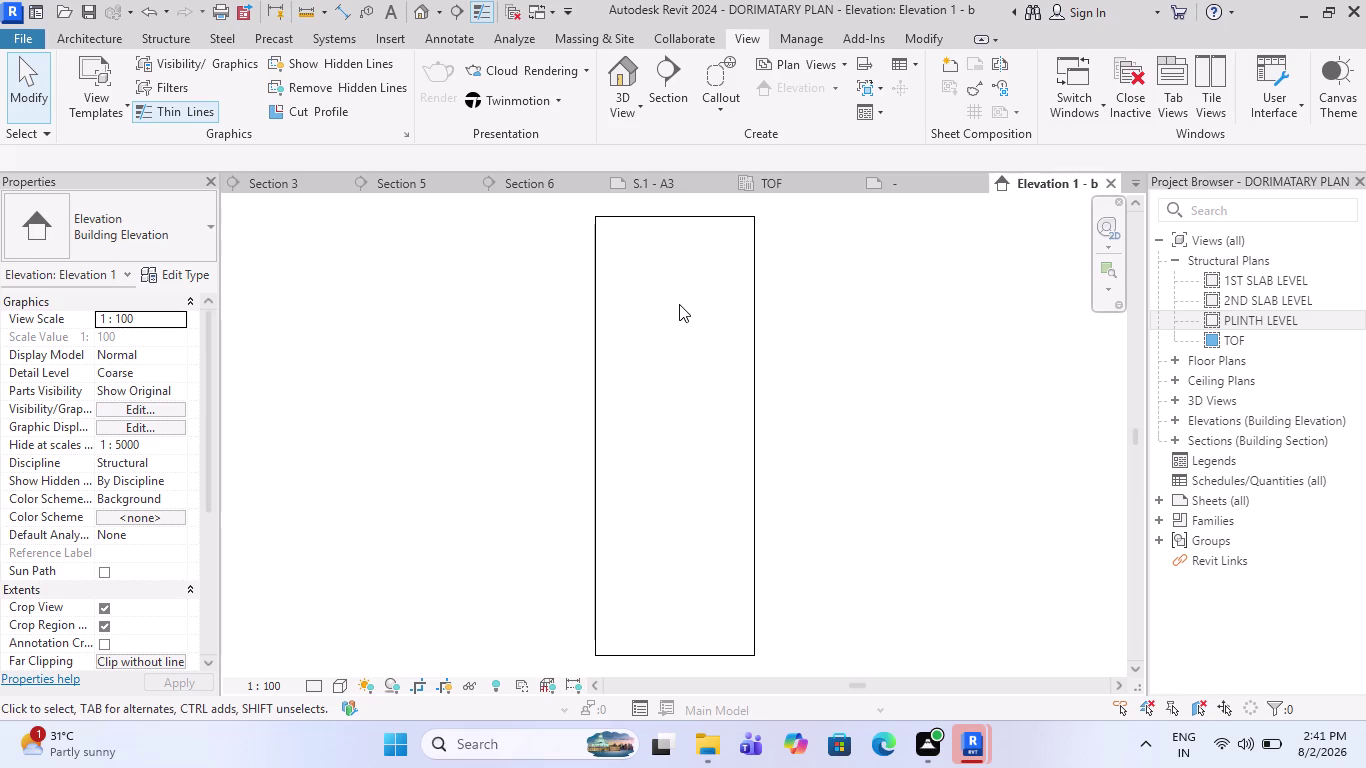
key(Escape)
In the TOF plan, add Elevation 2 - c to the left marker, confirming Elevation 2 - a's deletion.
click(758, 183)
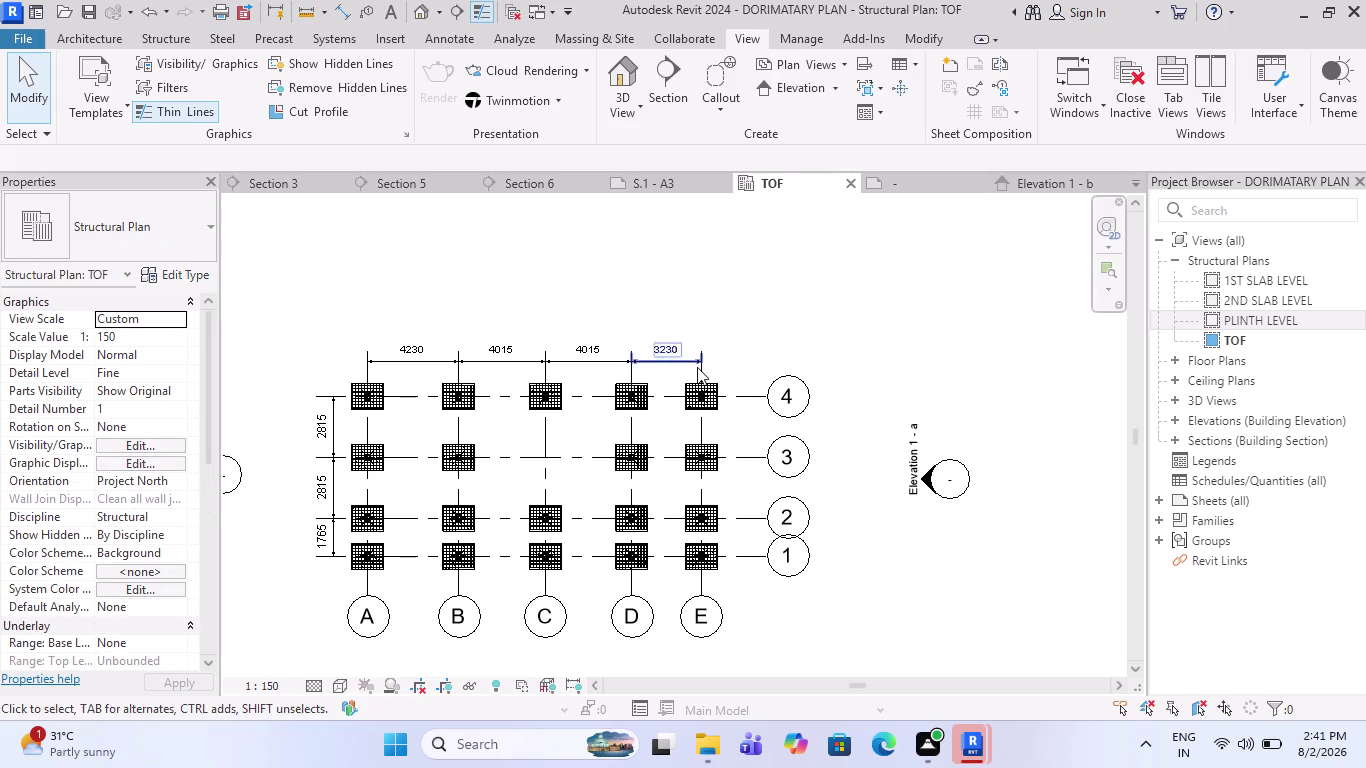
scroll(down, 3)
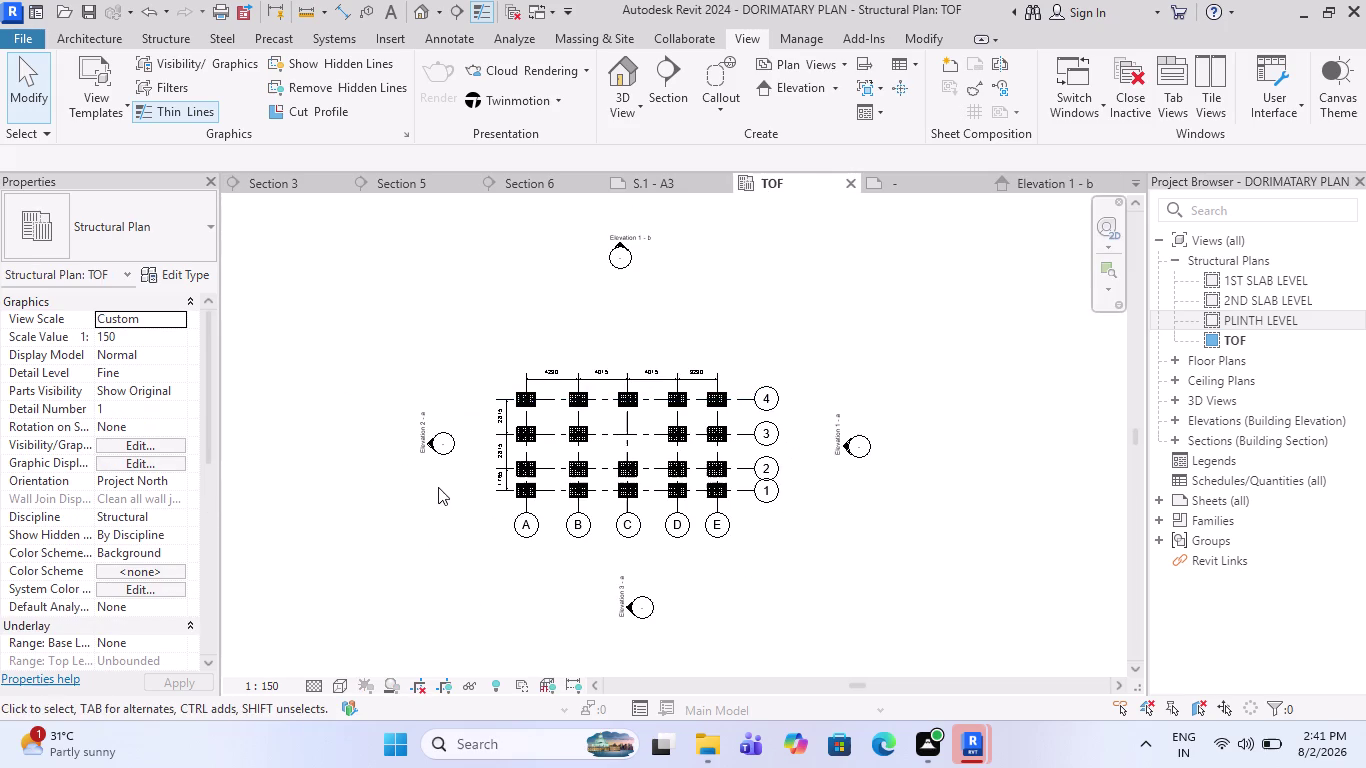
scroll(up, 3)
scroll(up, 3)
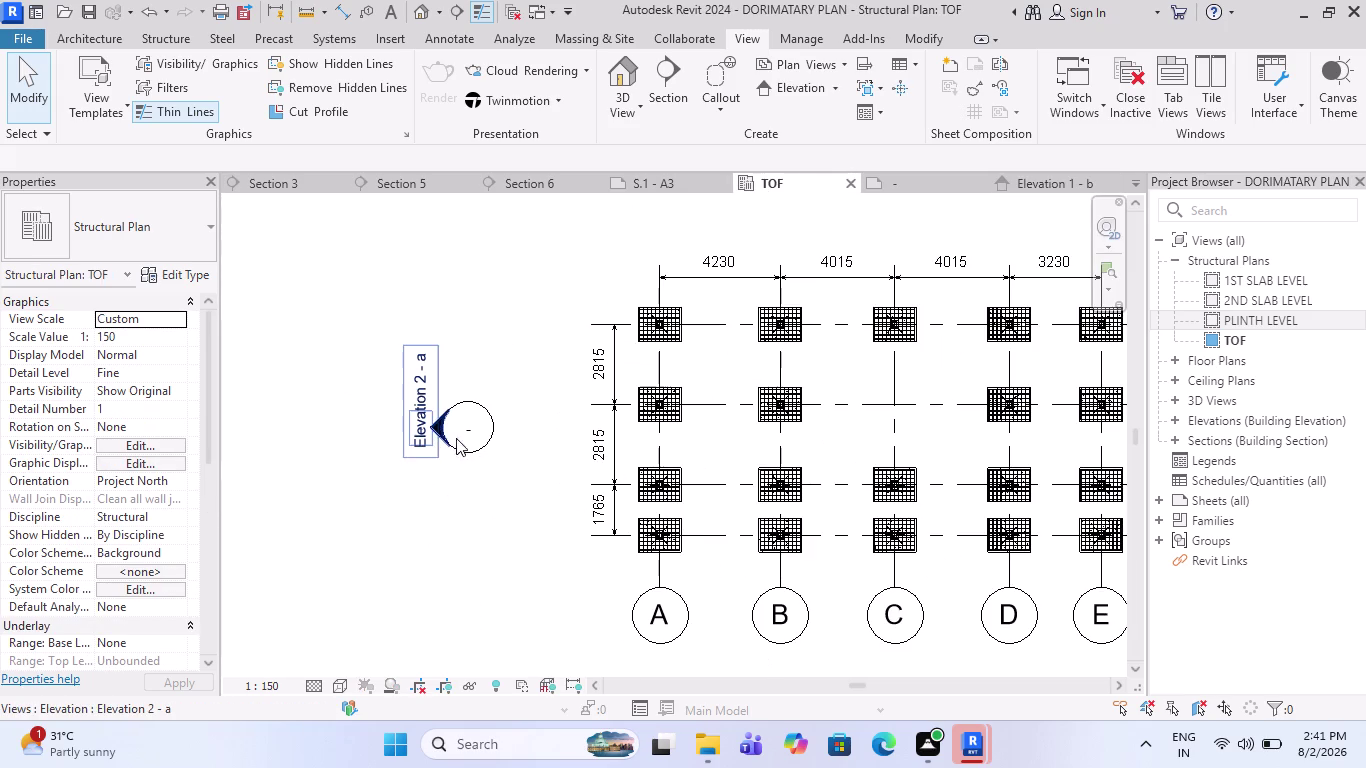
click(456, 453)
click(529, 431)
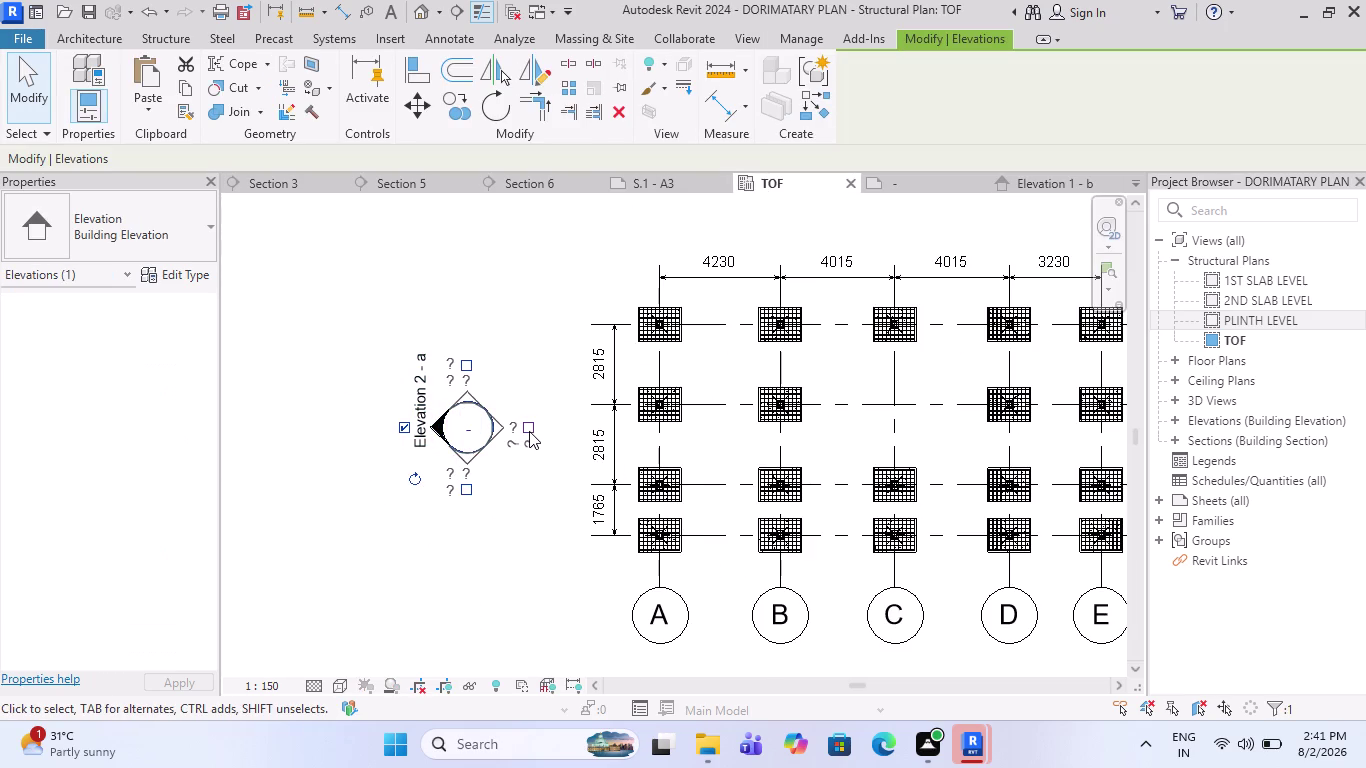
click(407, 428)
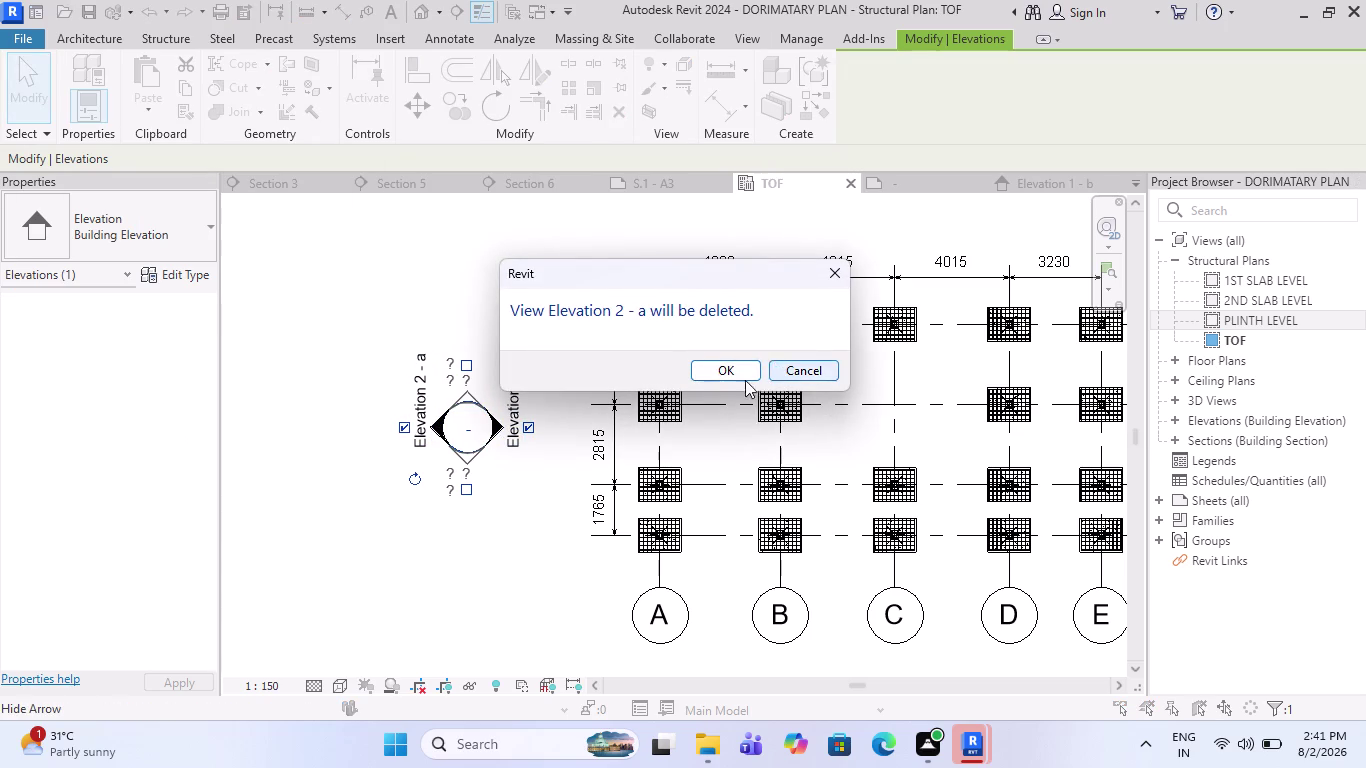
click(729, 370)
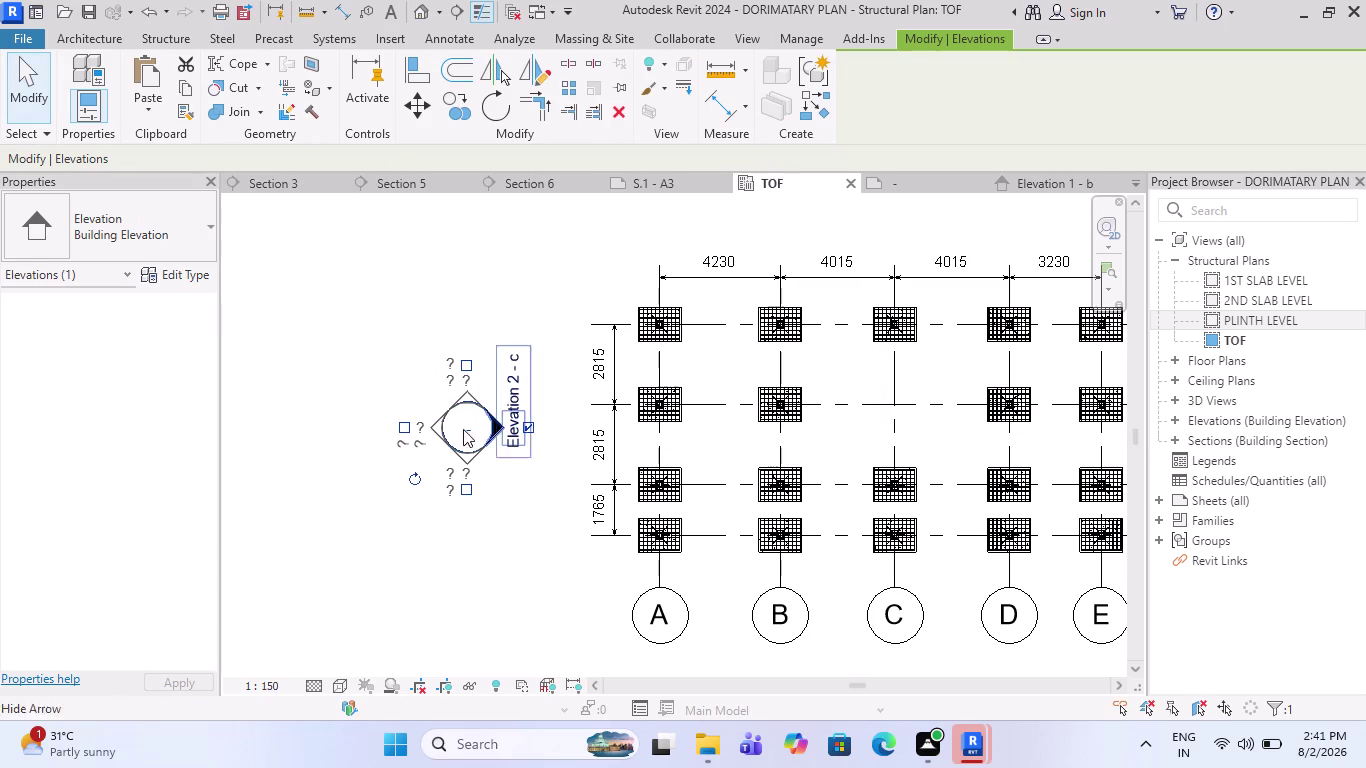
Restore Elevation 2 - a, re-add Elevation 2 - c, and open Elevation 2 - a.
click(406, 426)
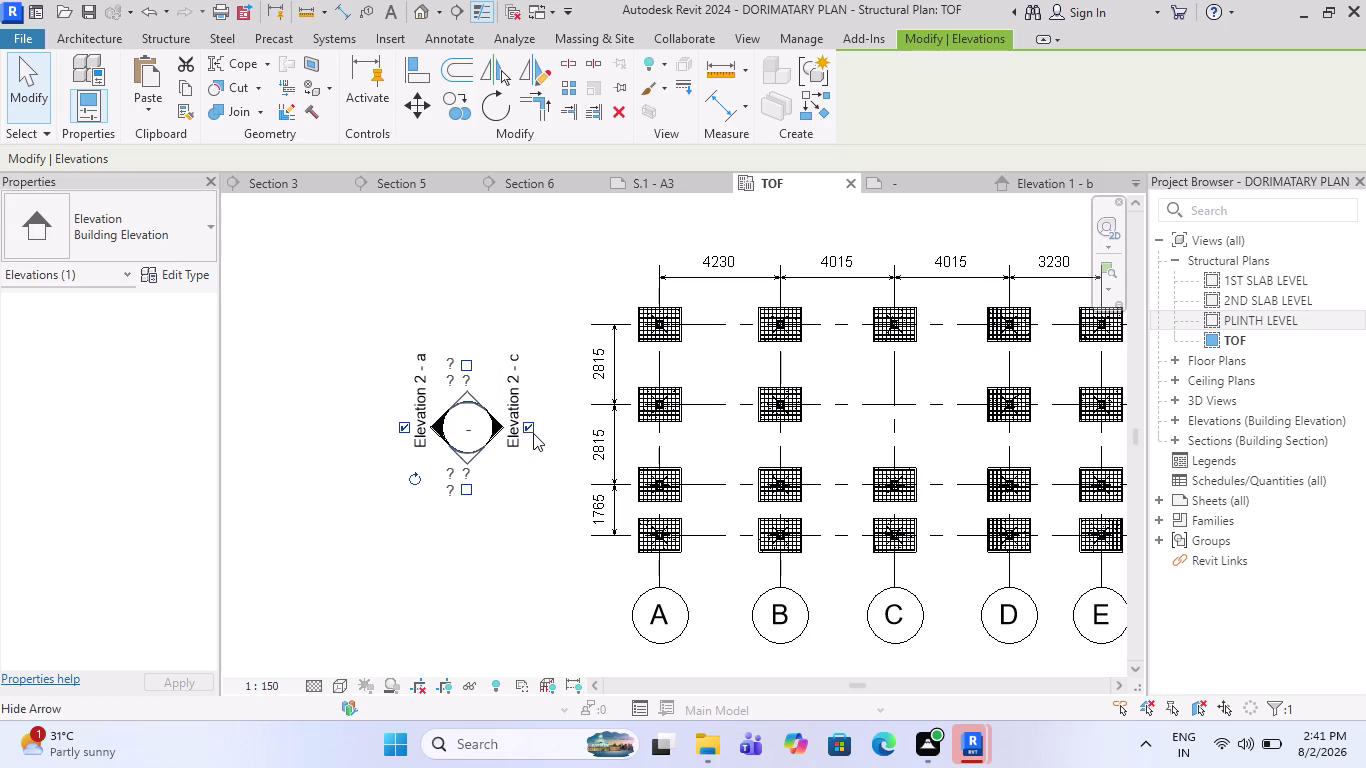
click(528, 430)
click(715, 361)
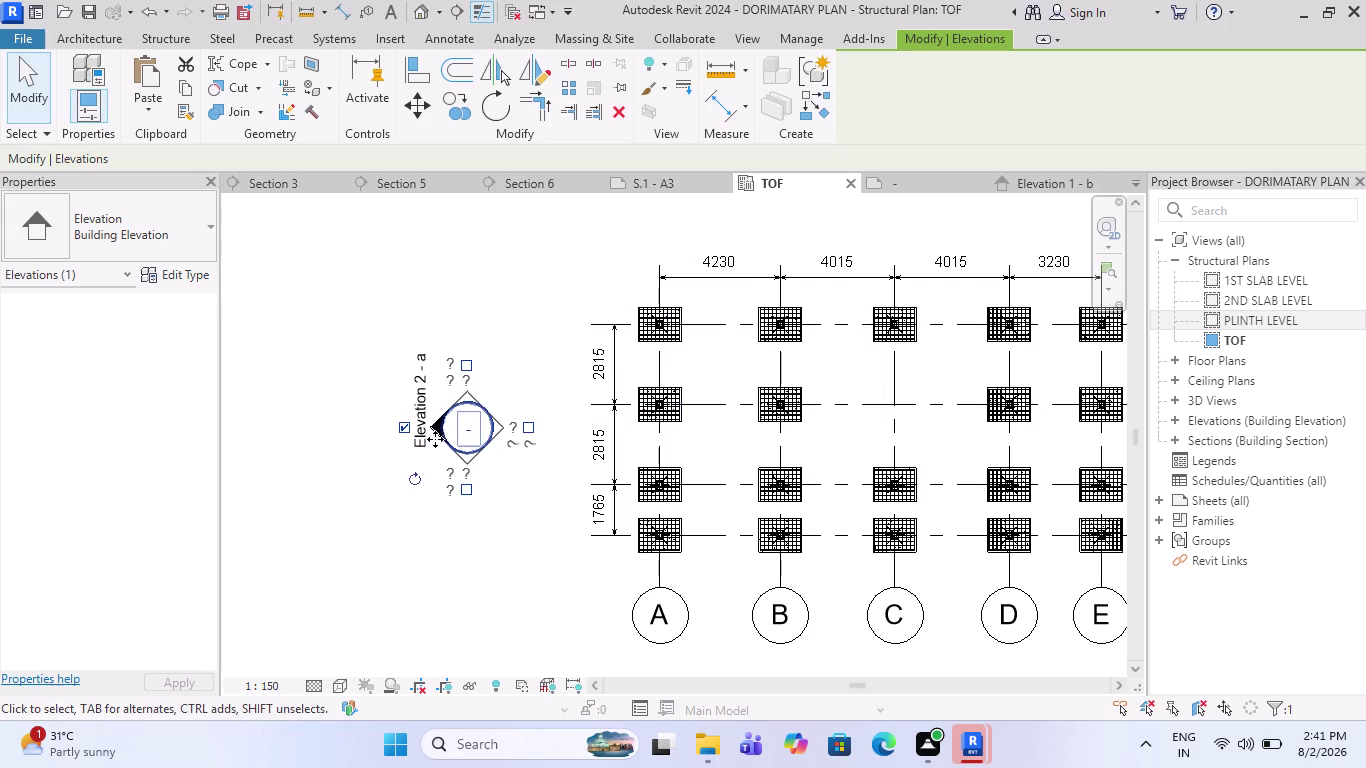
click(524, 423)
click(416, 409)
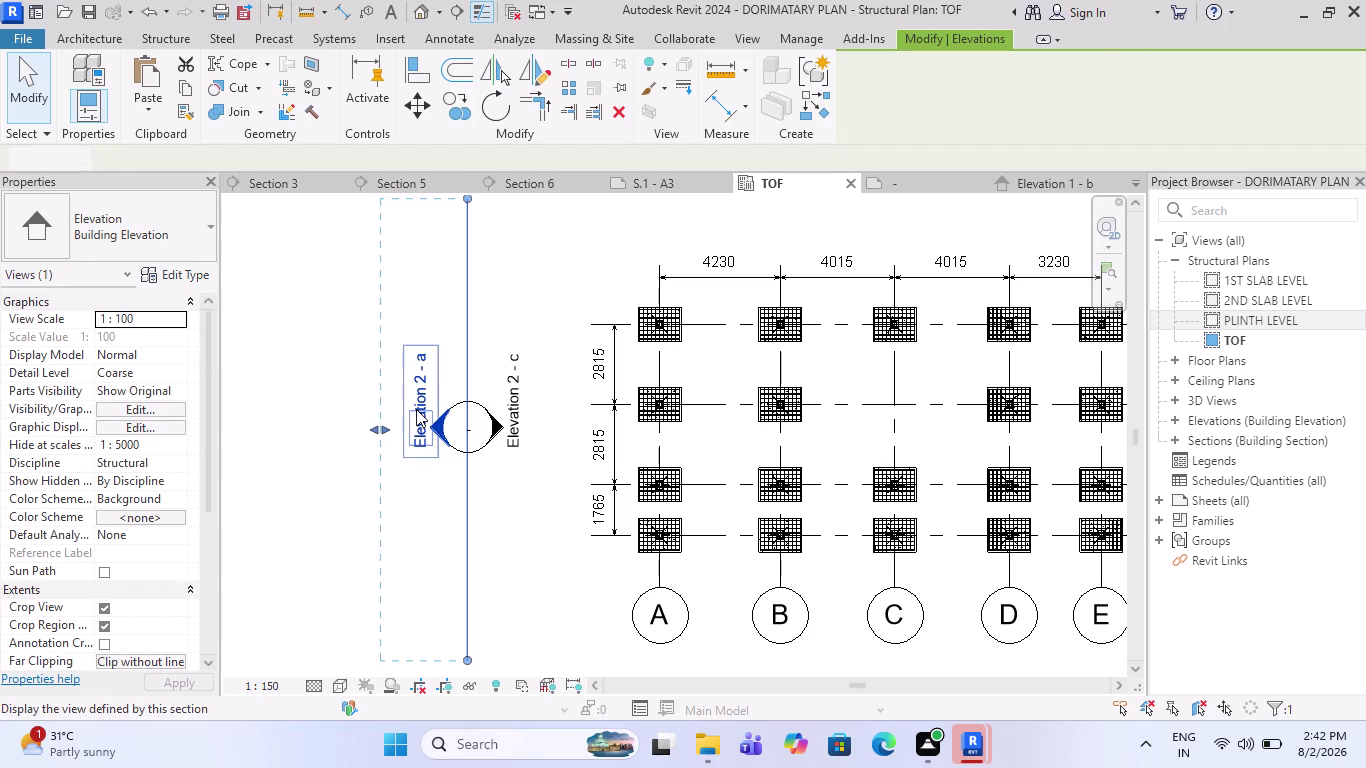
click(418, 409)
double_click(418, 409)
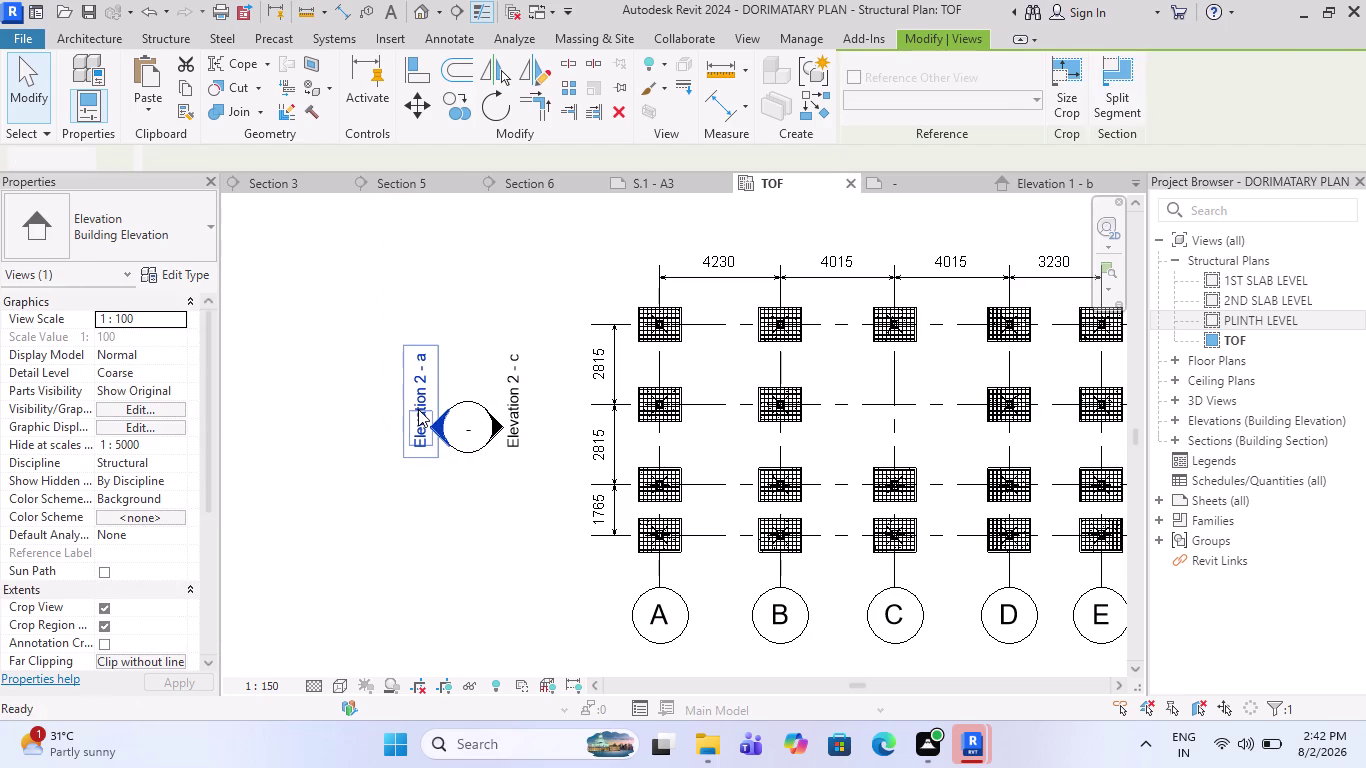
scroll(down, 3)
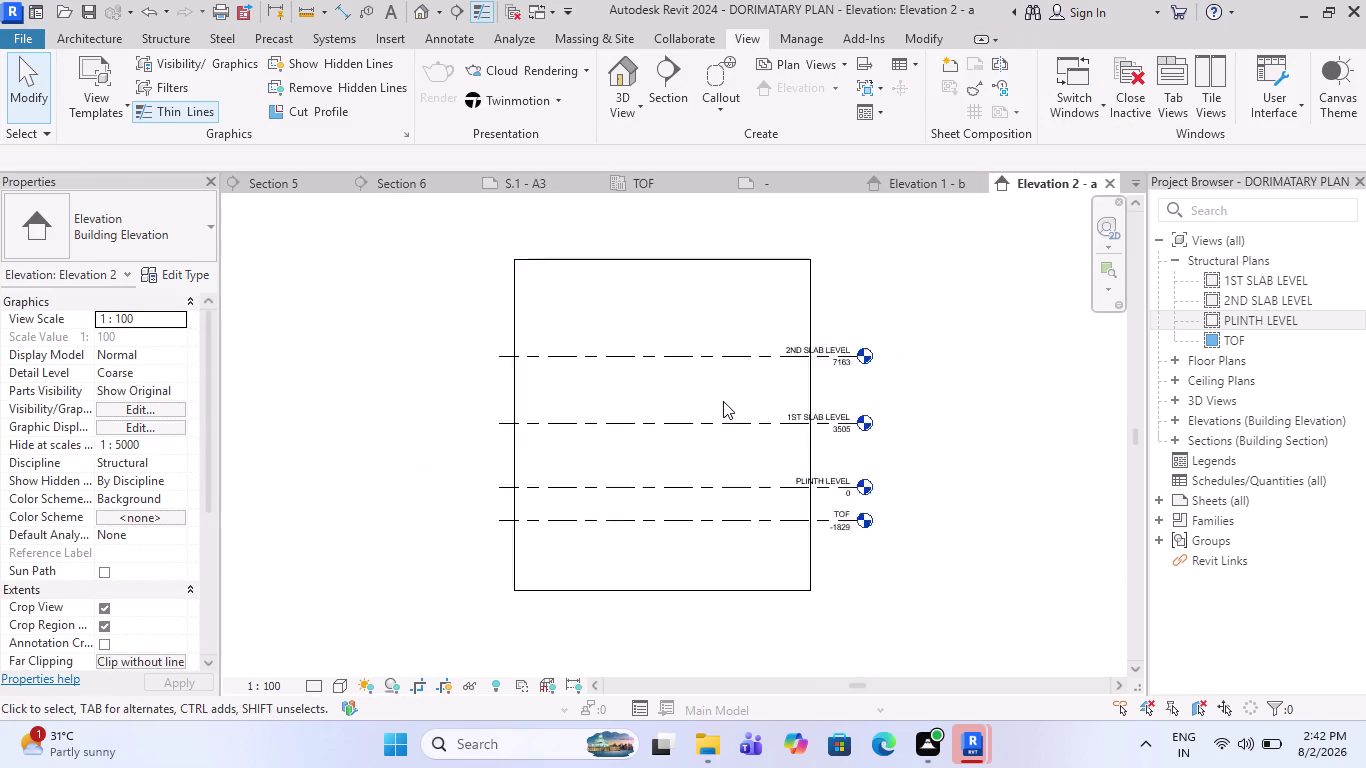
Close the Elevation 1 - b and Elevation 2 - a view tabs.
scroll(down, 3)
key(Escape)
click(911, 185)
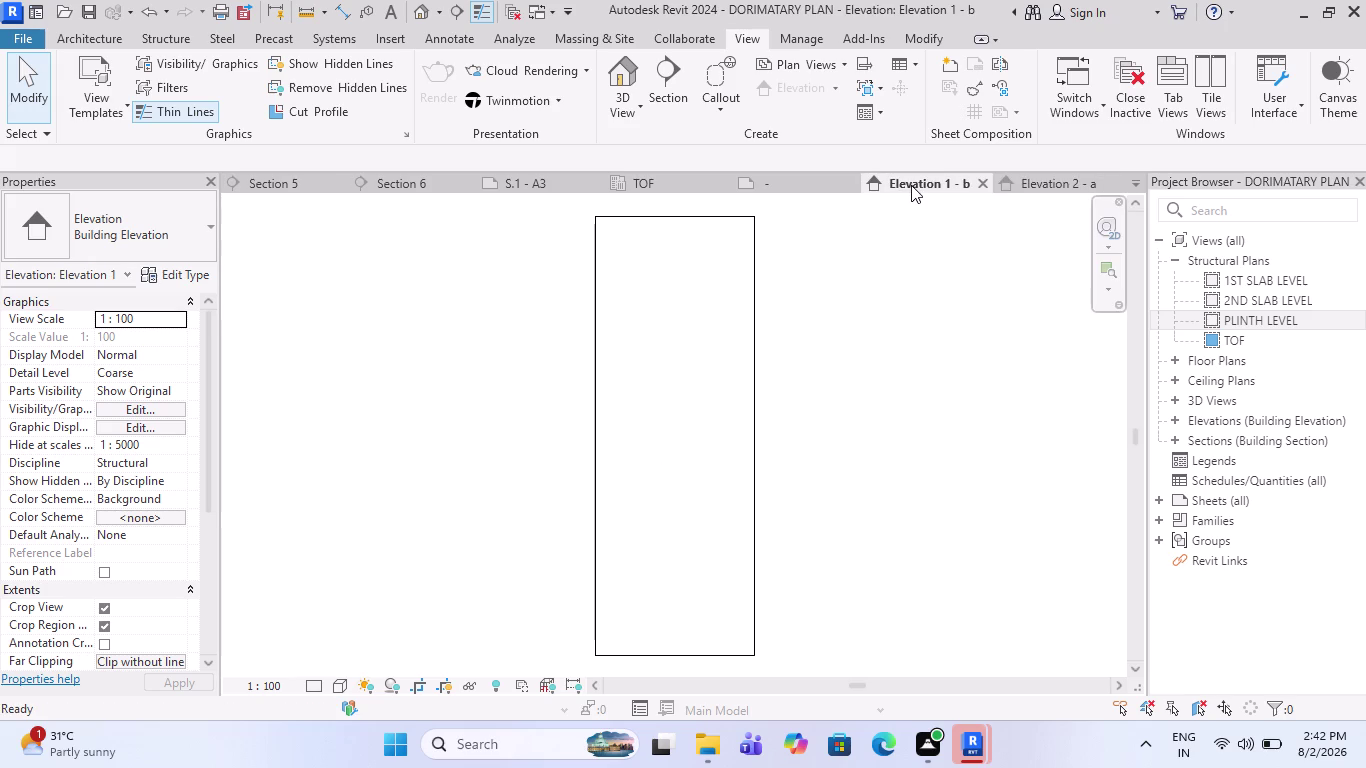
click(981, 179)
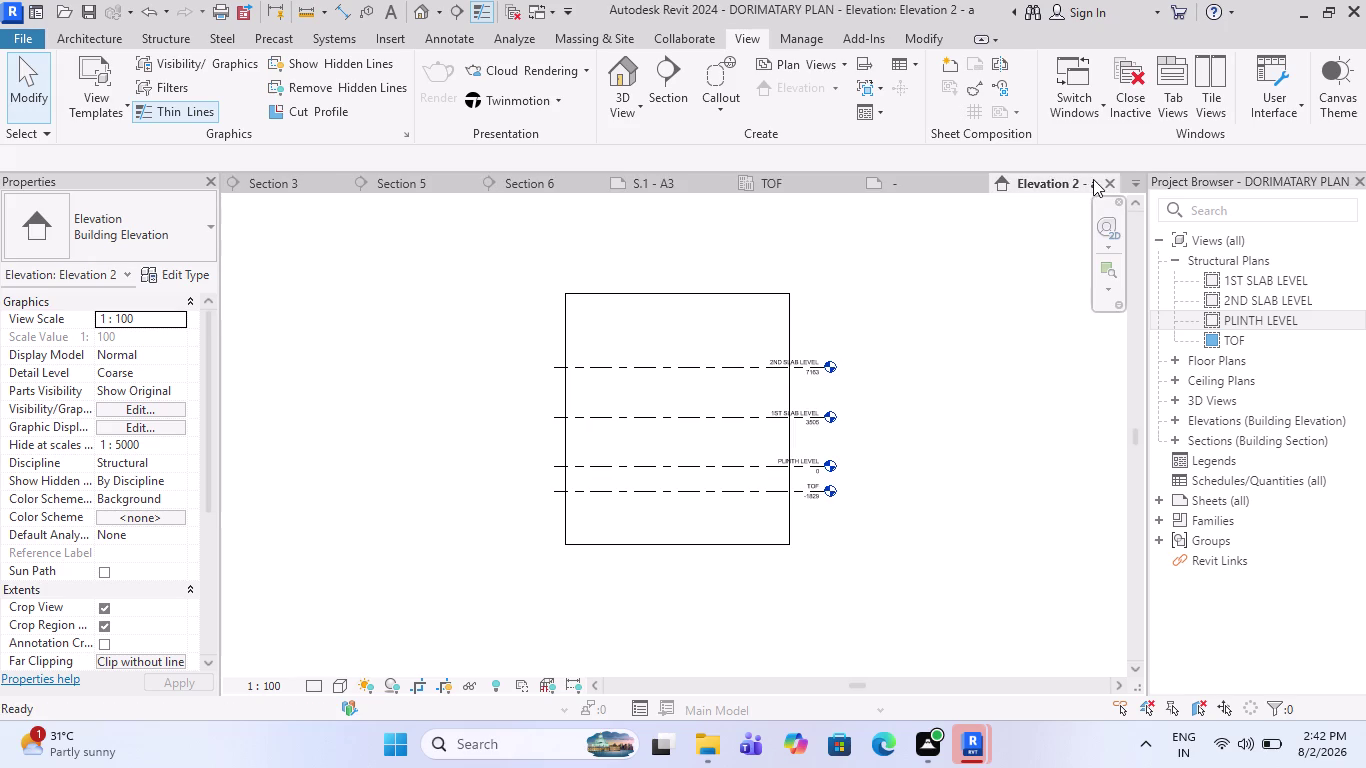
click(1106, 181)
scroll(down, 3)
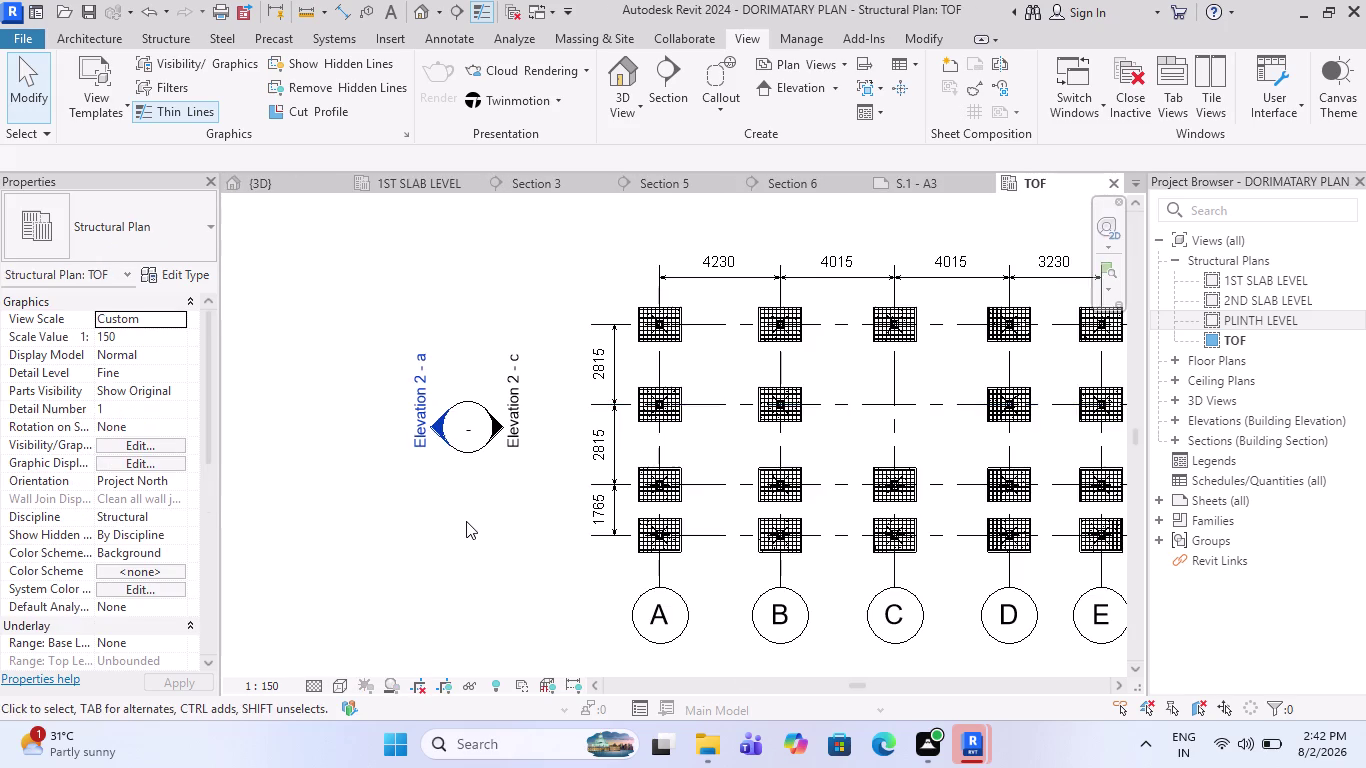
scroll(down, 3)
key(Escape)
scroll(down, 3)
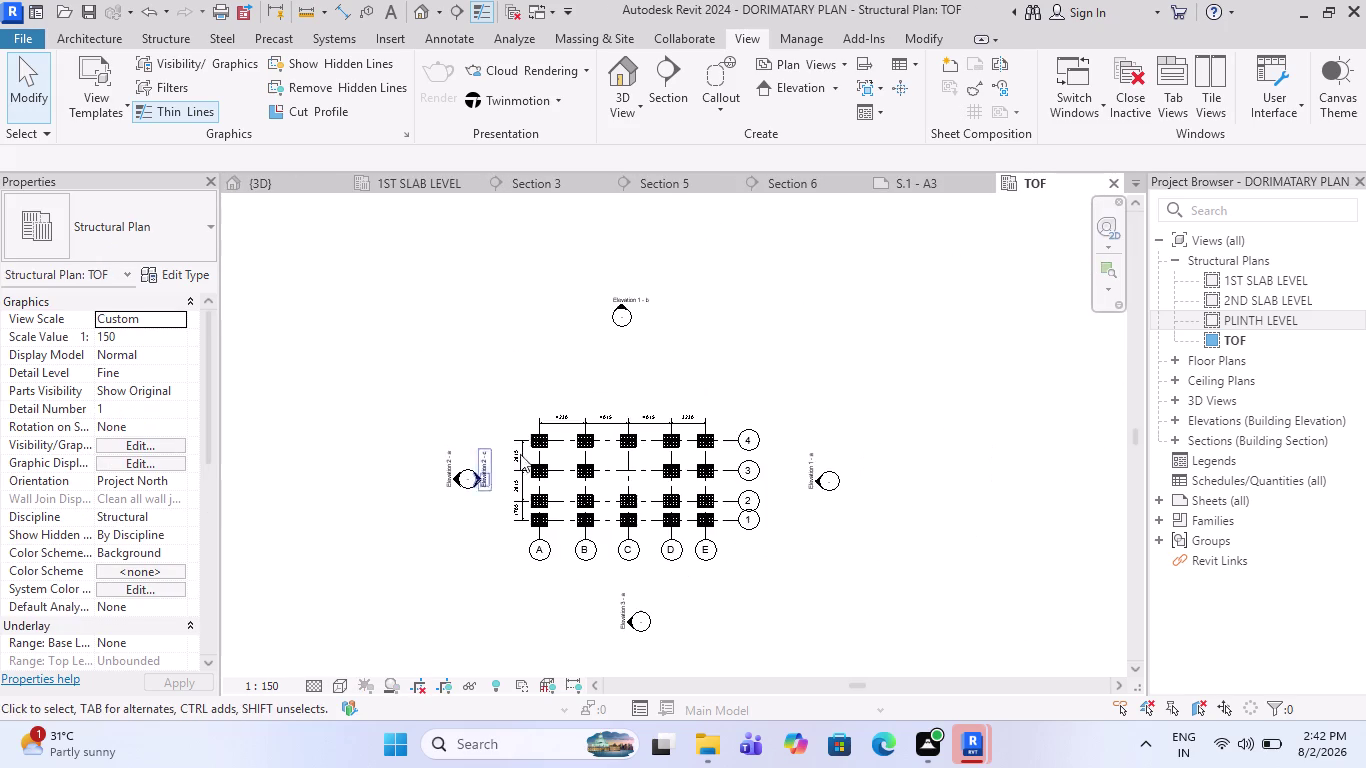
scroll(up, 3)
scroll(down, 3)
scroll(up, 3)
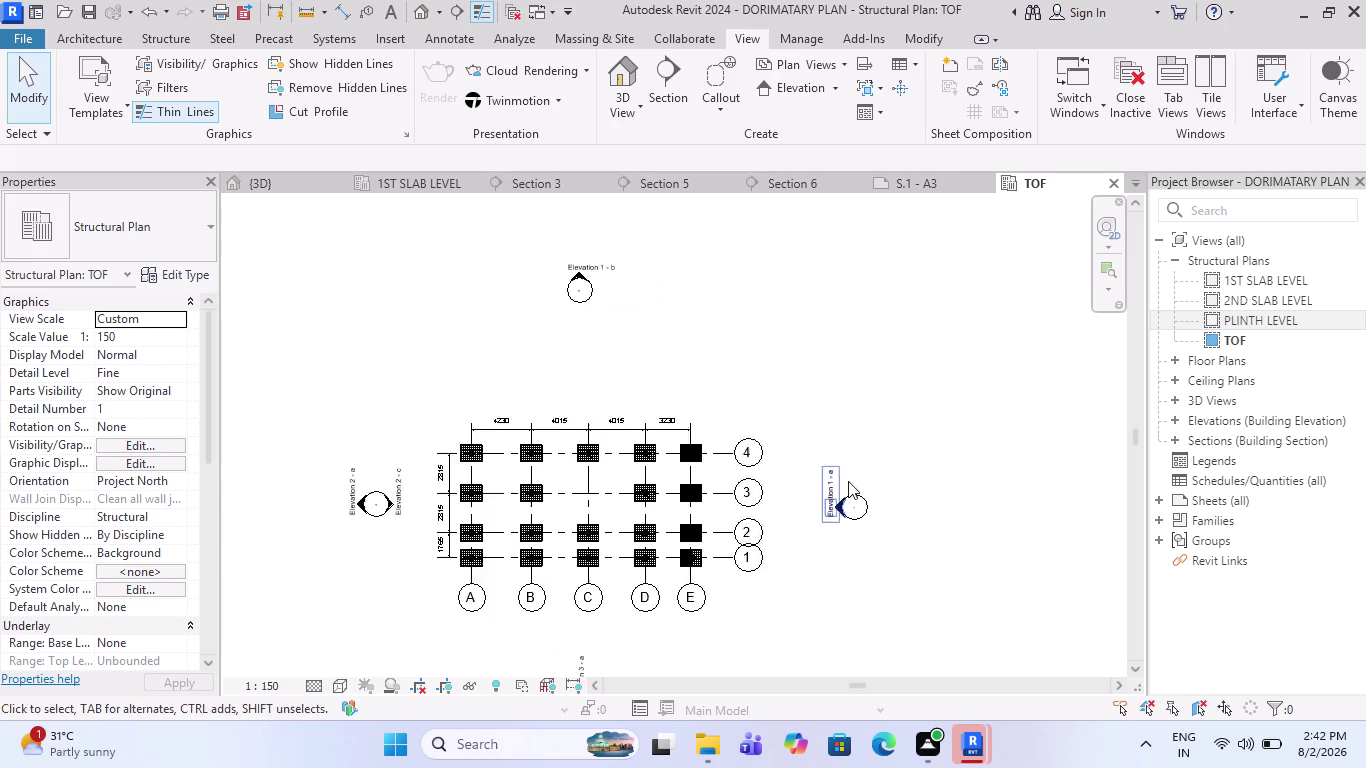
scroll(up, 3)
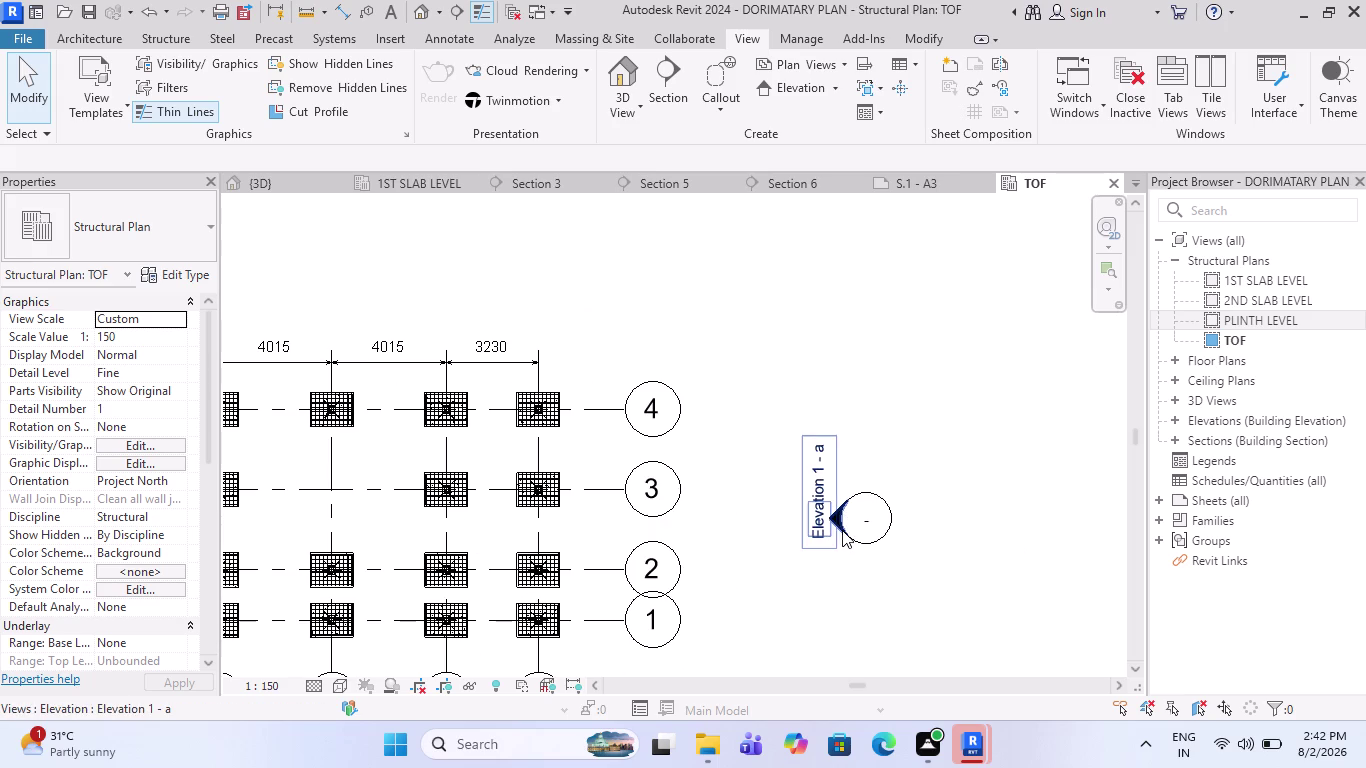
Add Elevation 1 - c to the right marker and briefly open Elevation 1 - a.
click(865, 547)
click(924, 517)
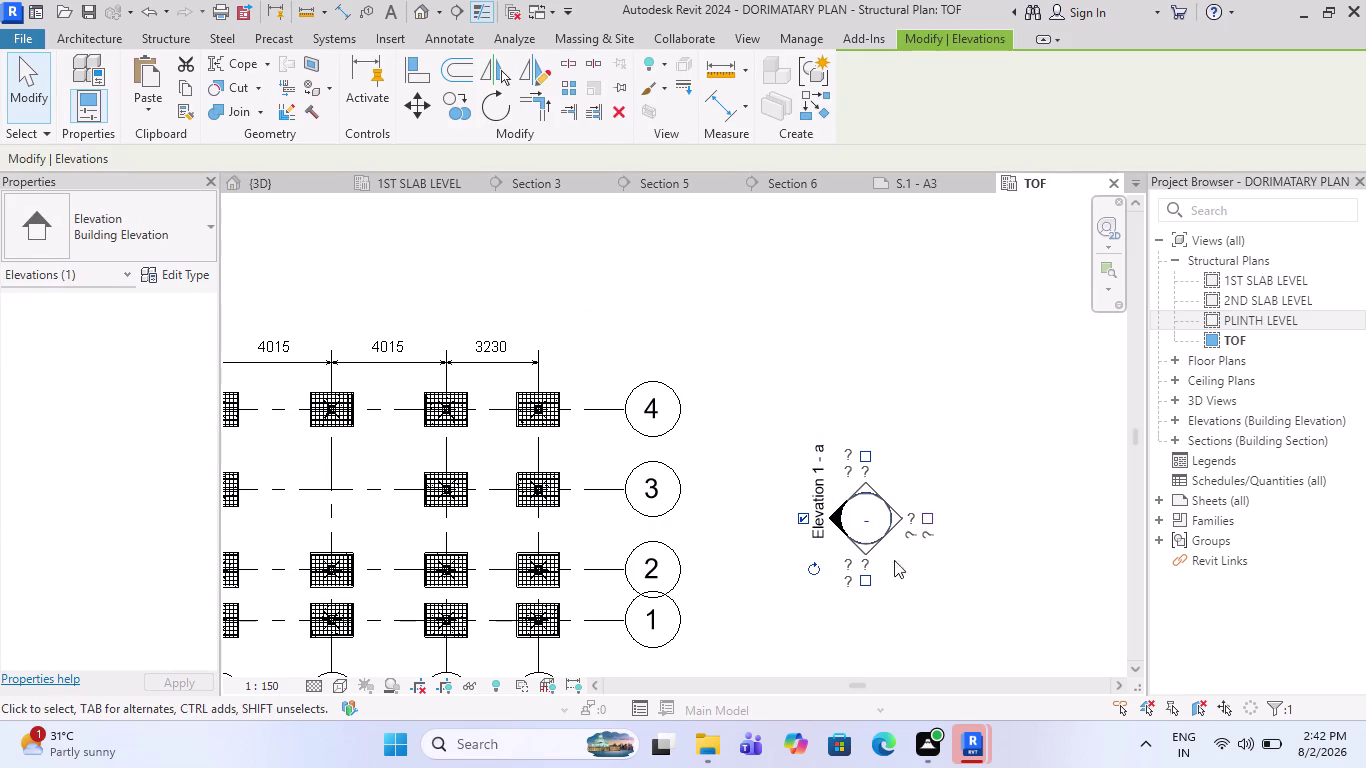
click(795, 513)
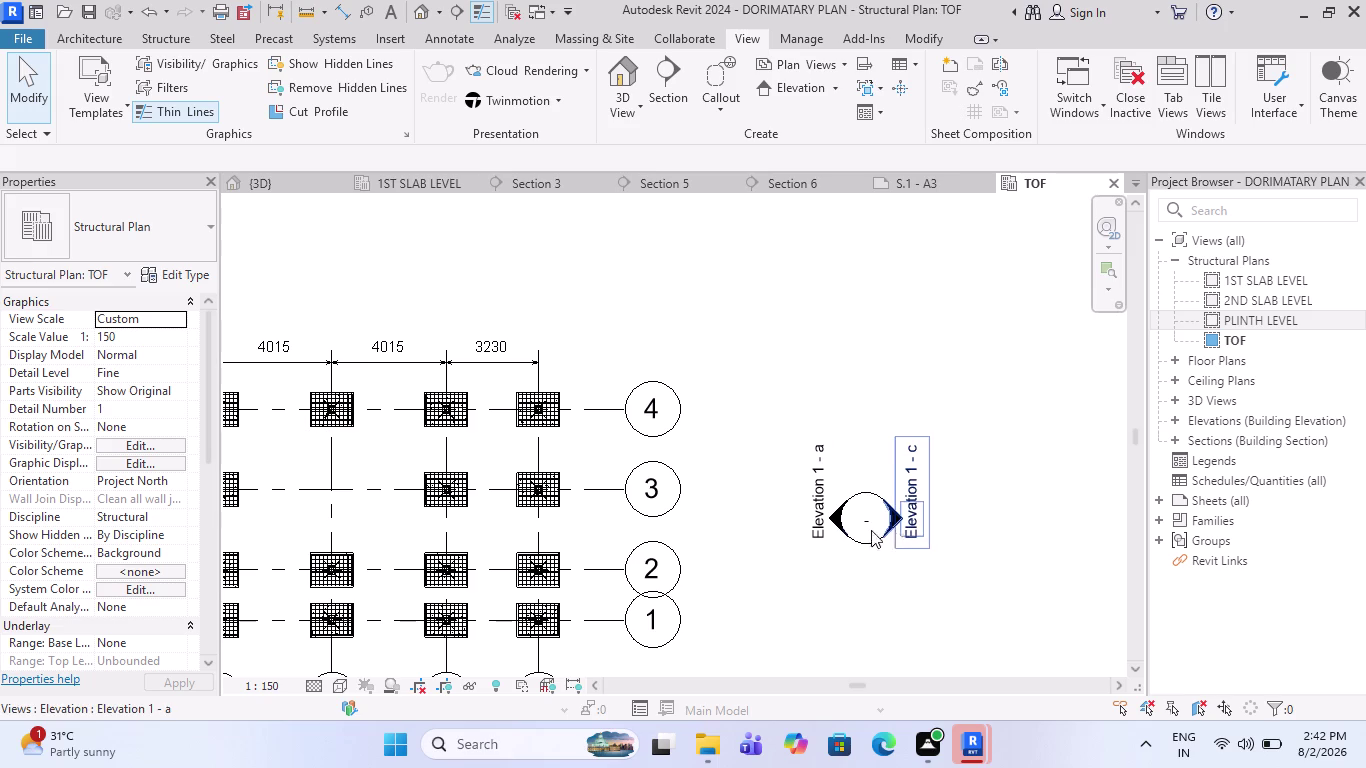
double_click(815, 525)
key(Escape)
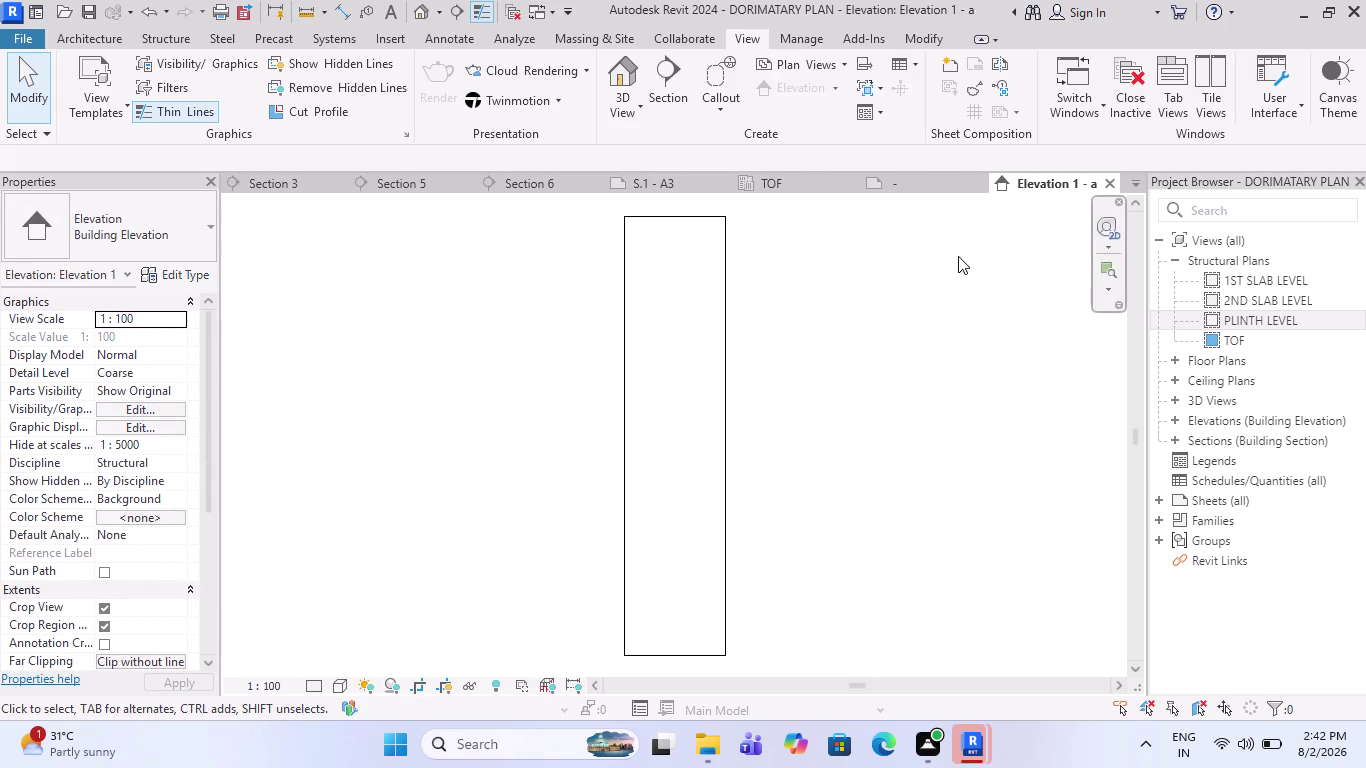
click(1110, 181)
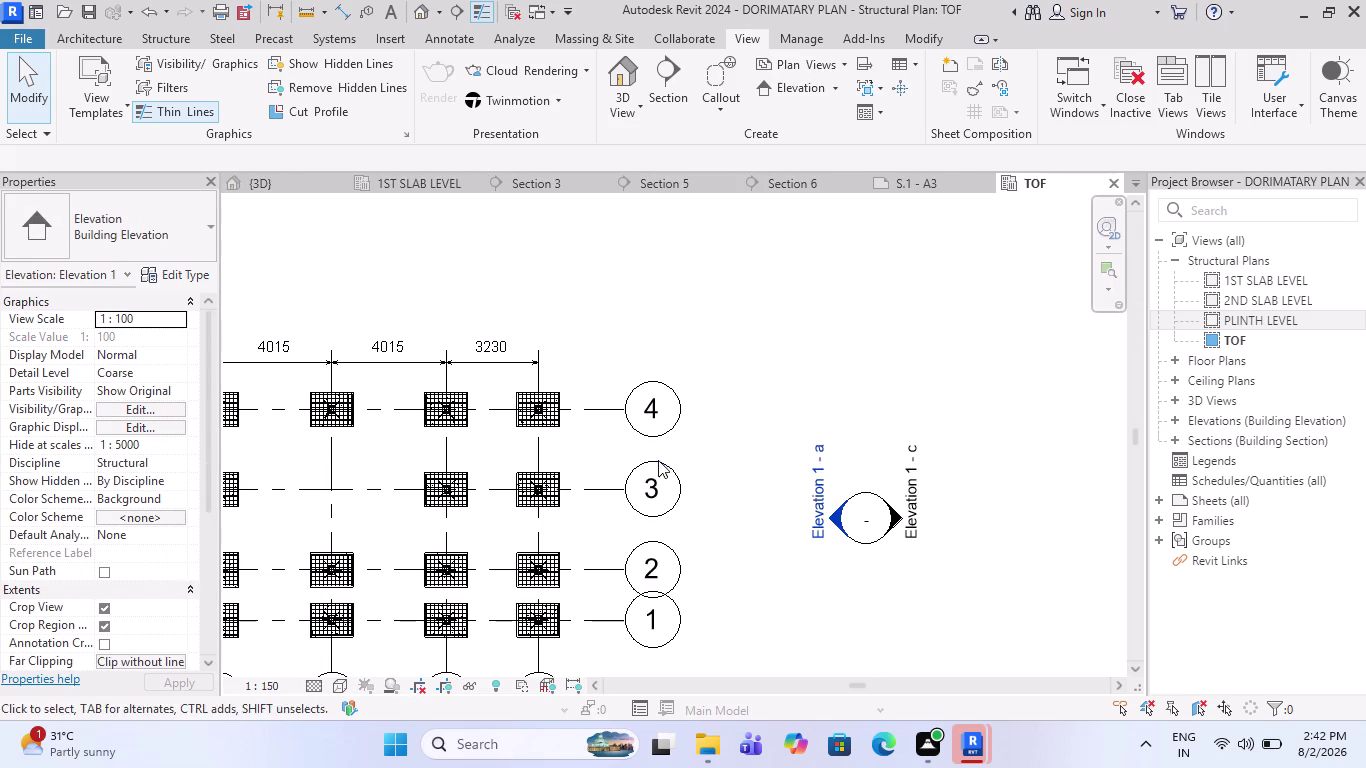
Open Elevation 1 - a from the Project Browser's Elevations list, then switch to the A3 title block.
scroll(down, 3)
scroll(down, 3)
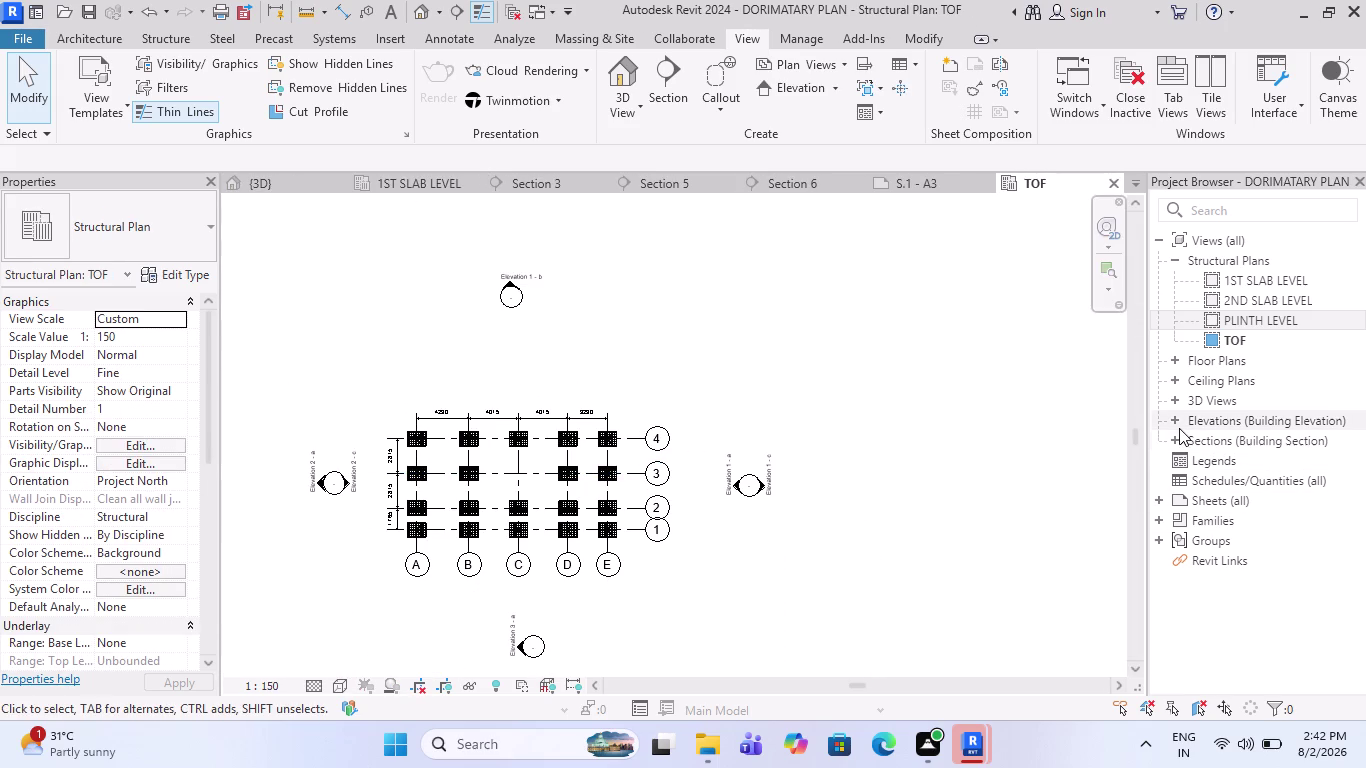
click(1179, 422)
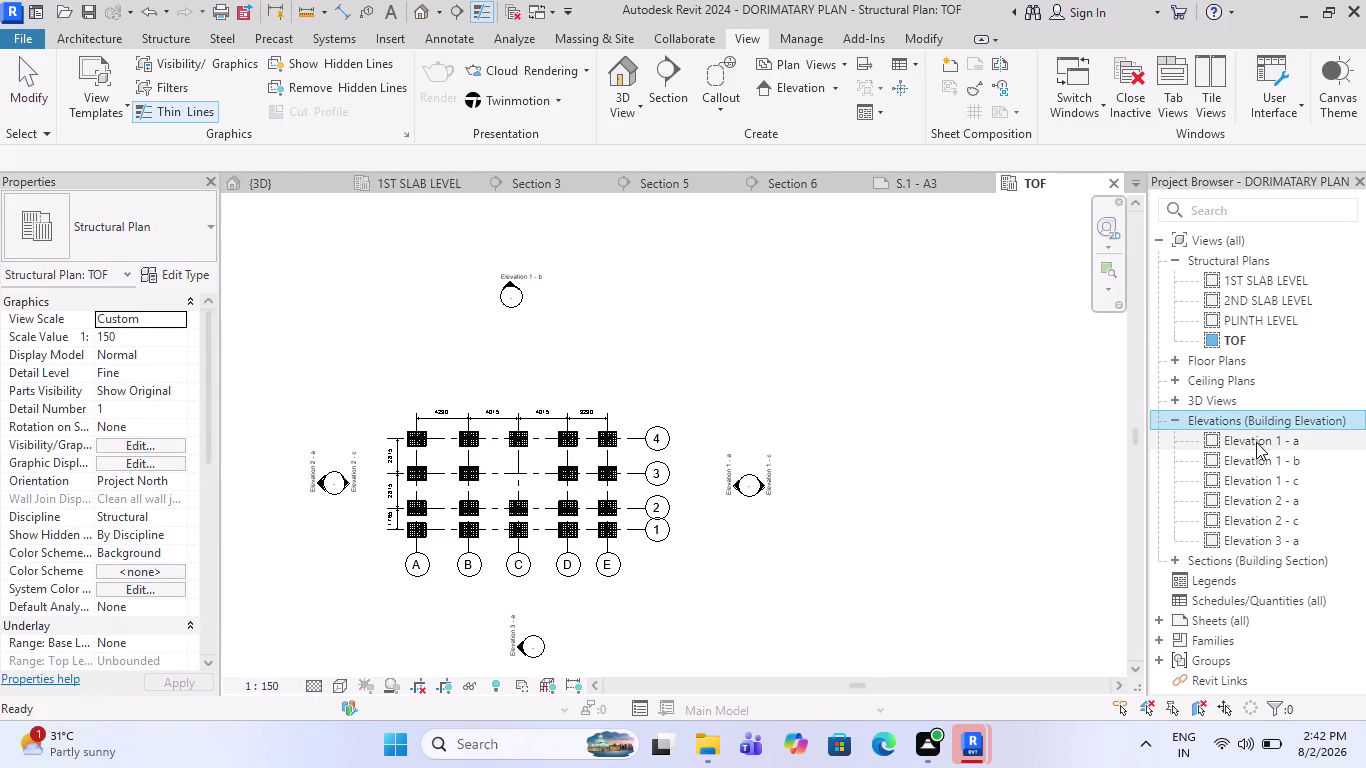
double_click(1257, 441)
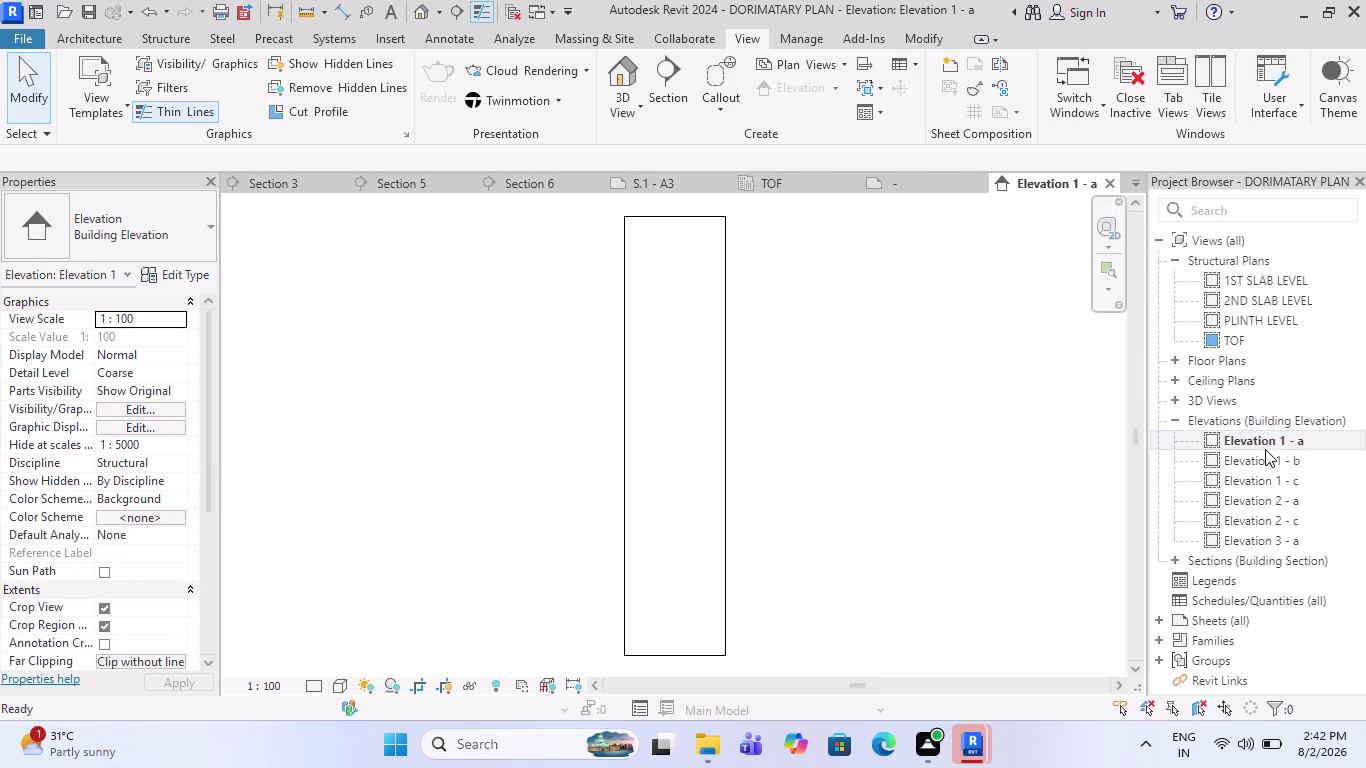
click(935, 192)
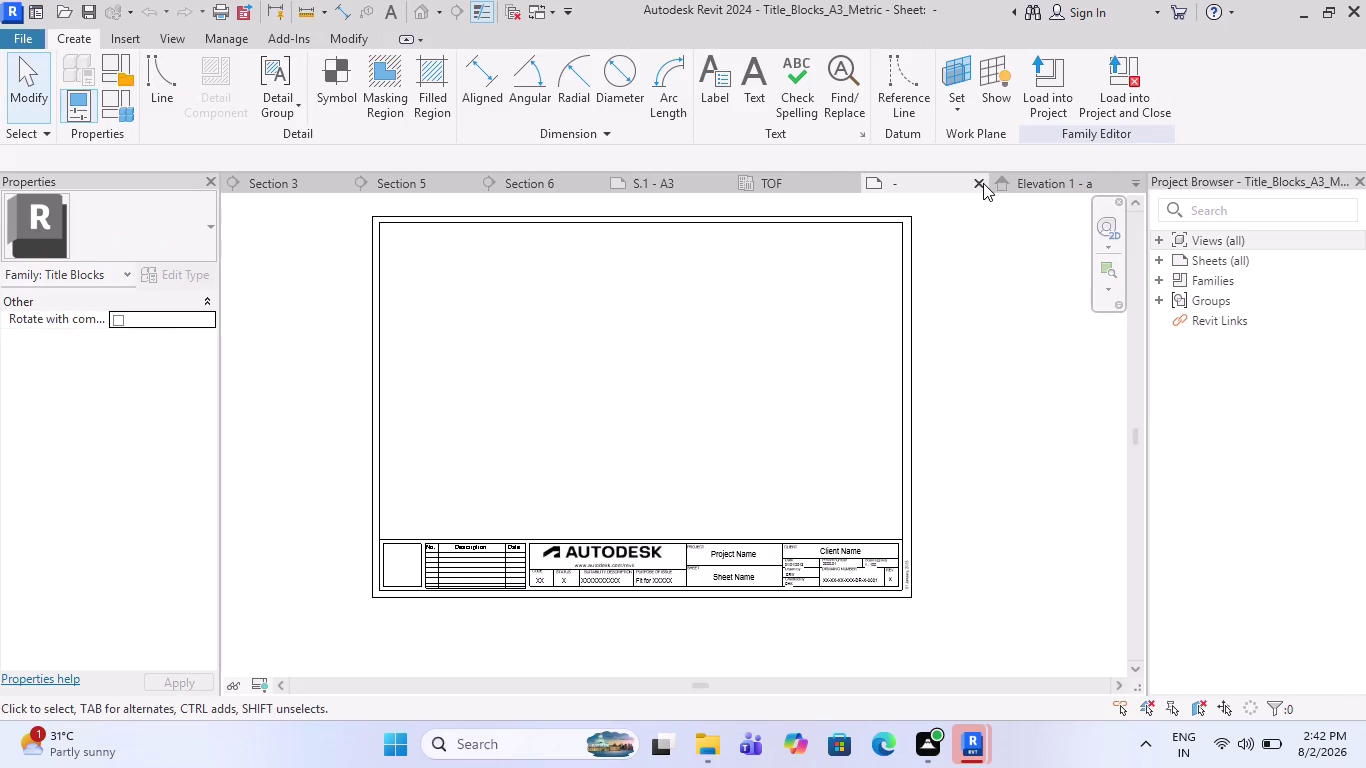
Close the A3 title block family and the Elevation 1 - a, TOF and Section 6 tabs.
click(983, 183)
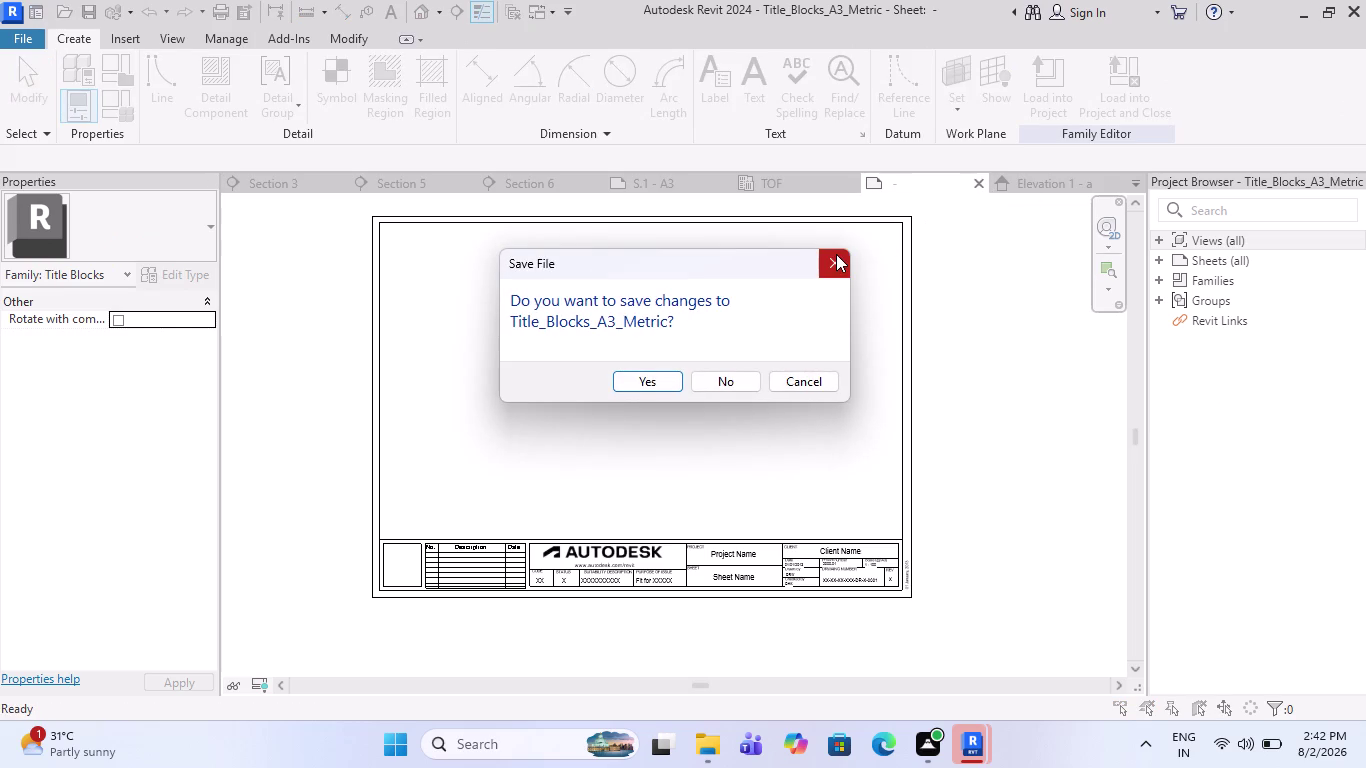
key(Escape)
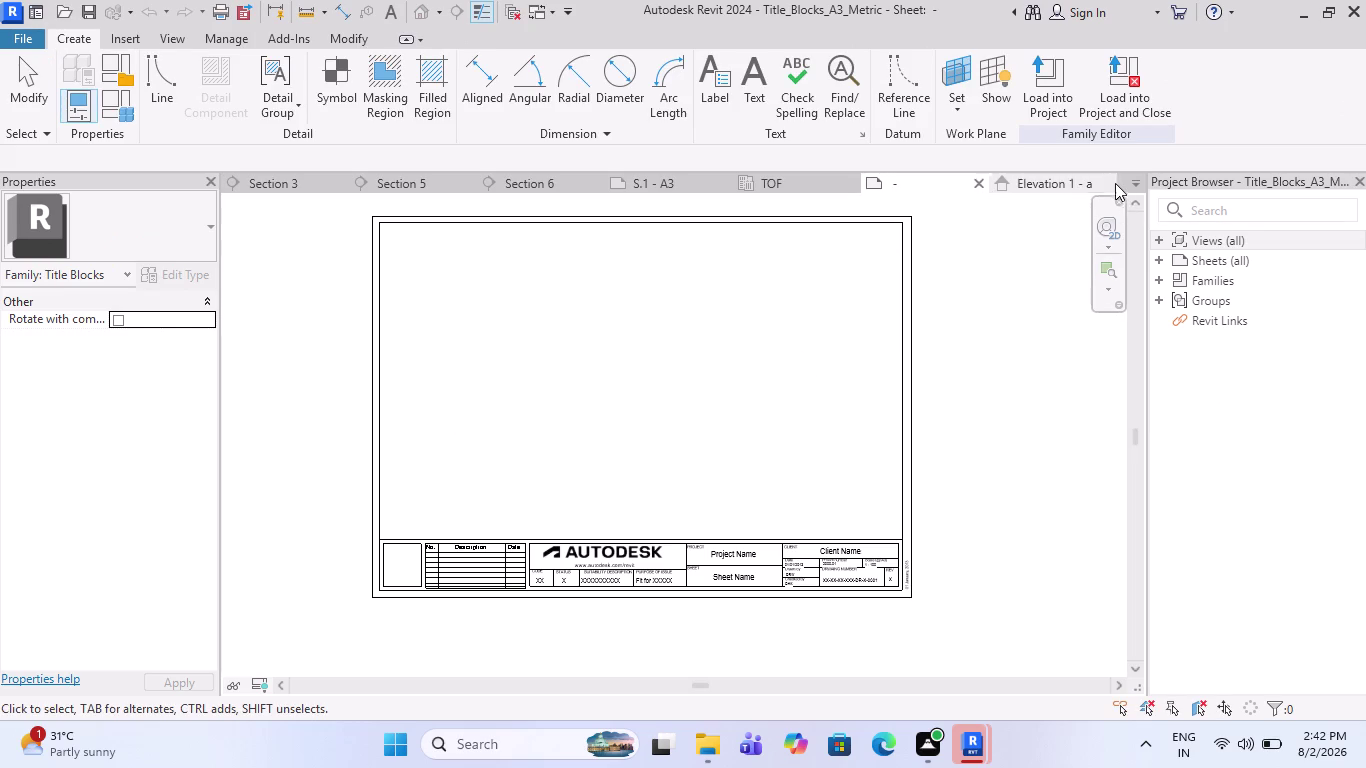
click(1111, 181)
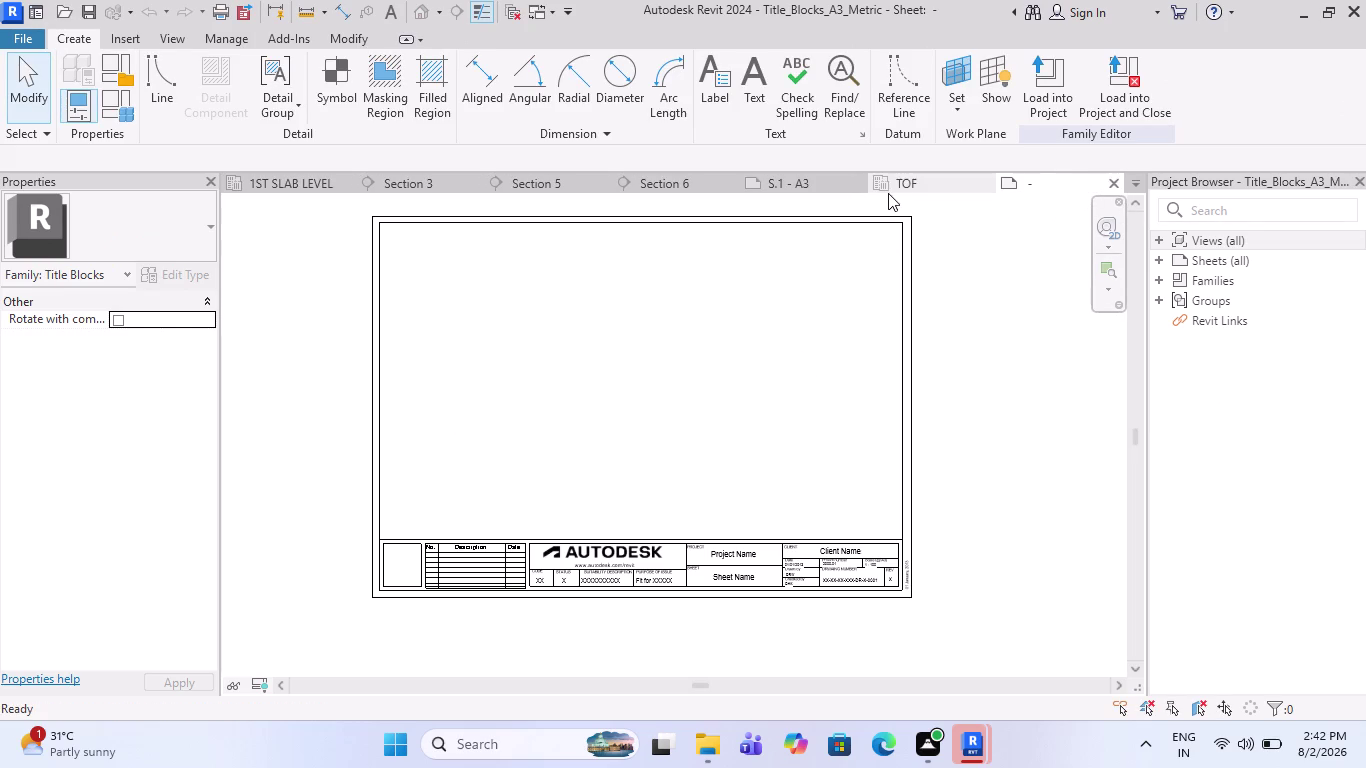
click(983, 181)
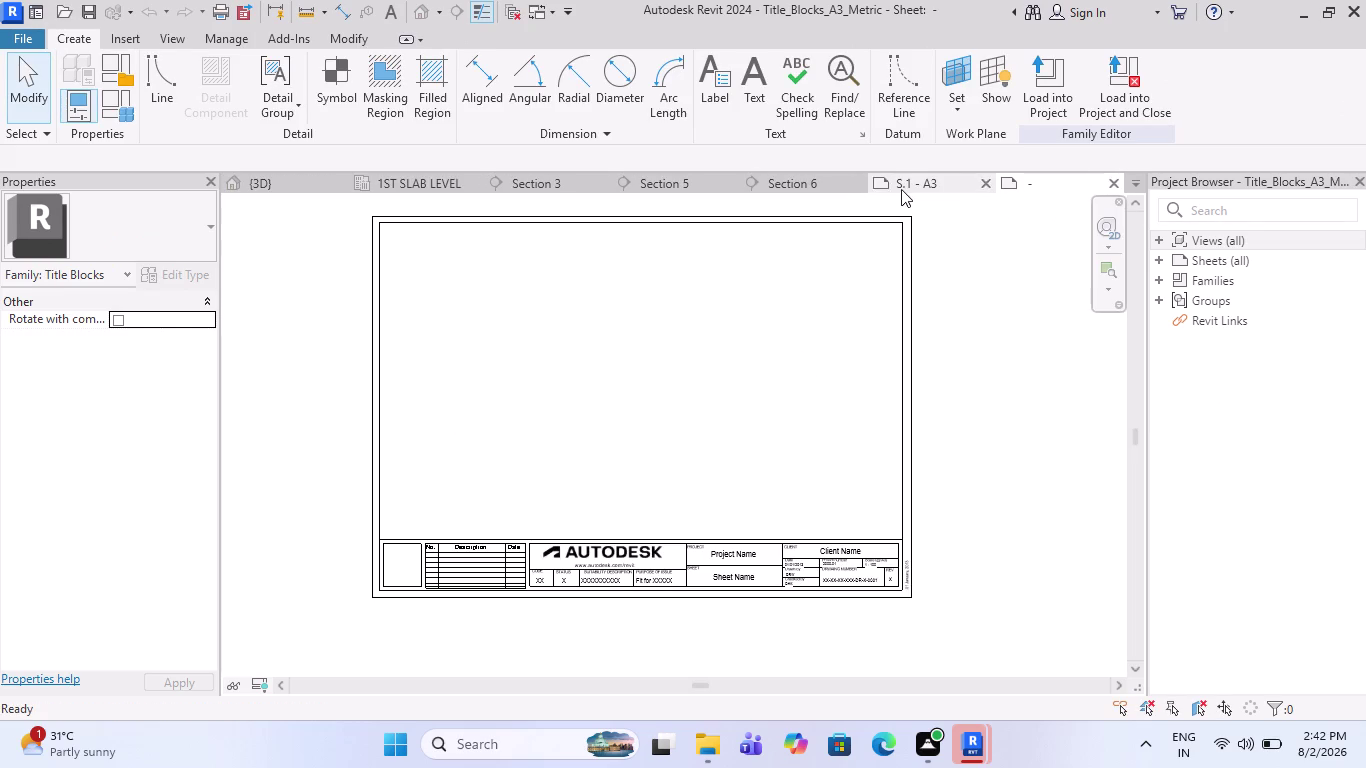
click(857, 182)
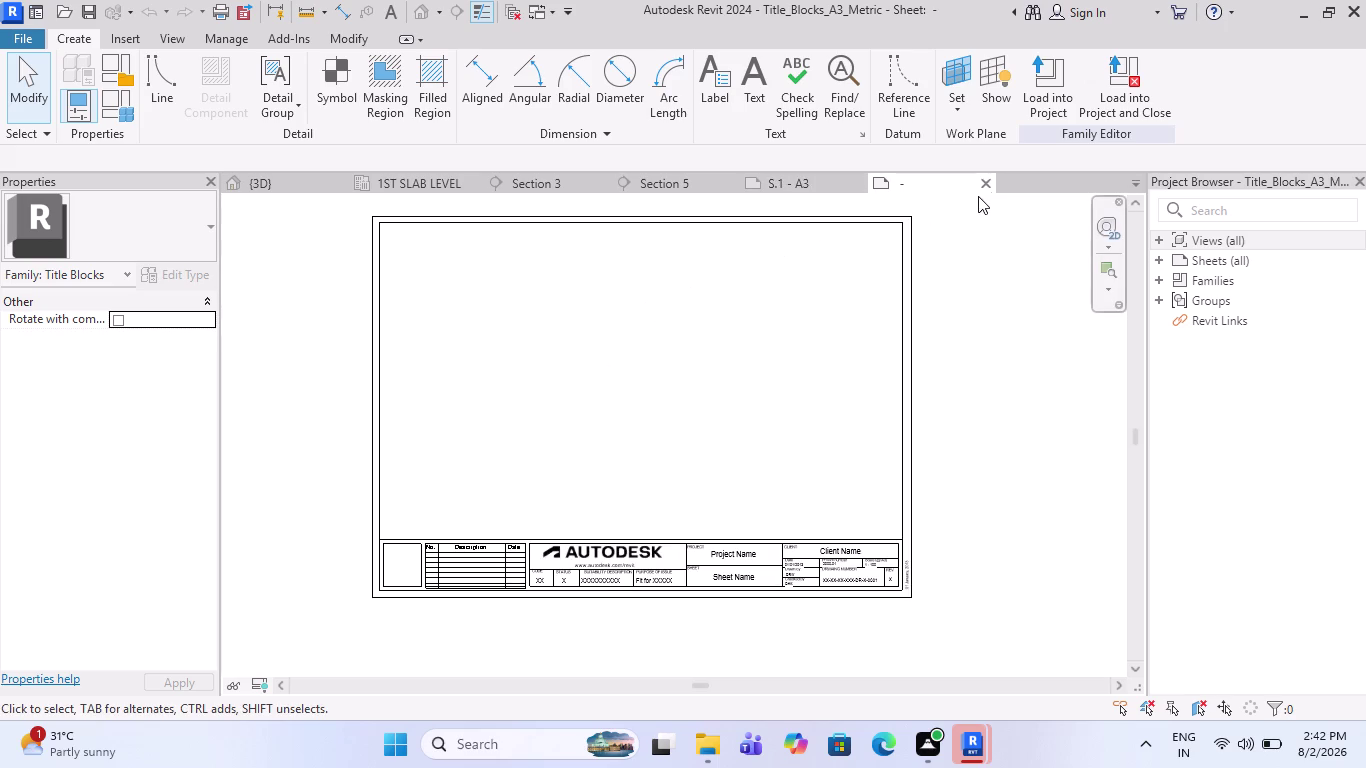
click(542, 175)
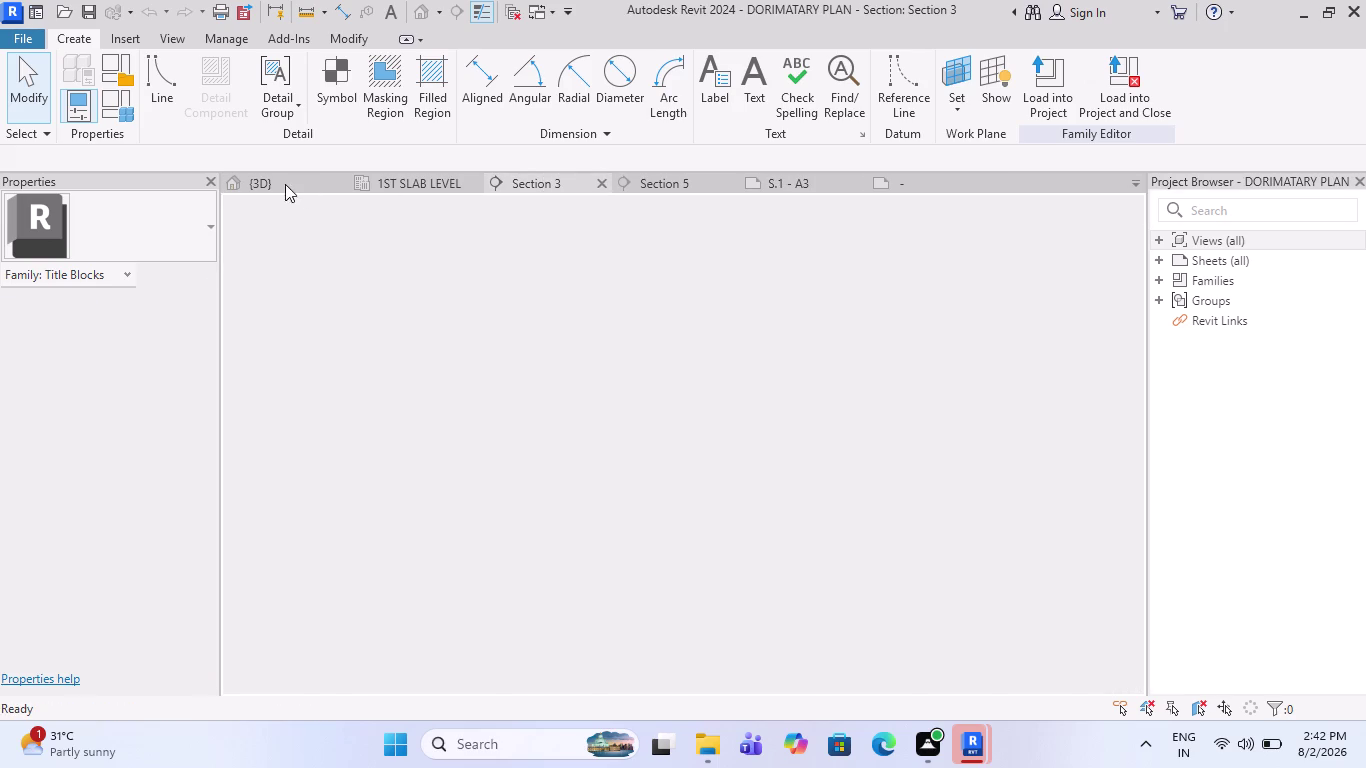
Check the {3D} view and sheet S.1 - A3, then open the TOF structural plan.
click(281, 184)
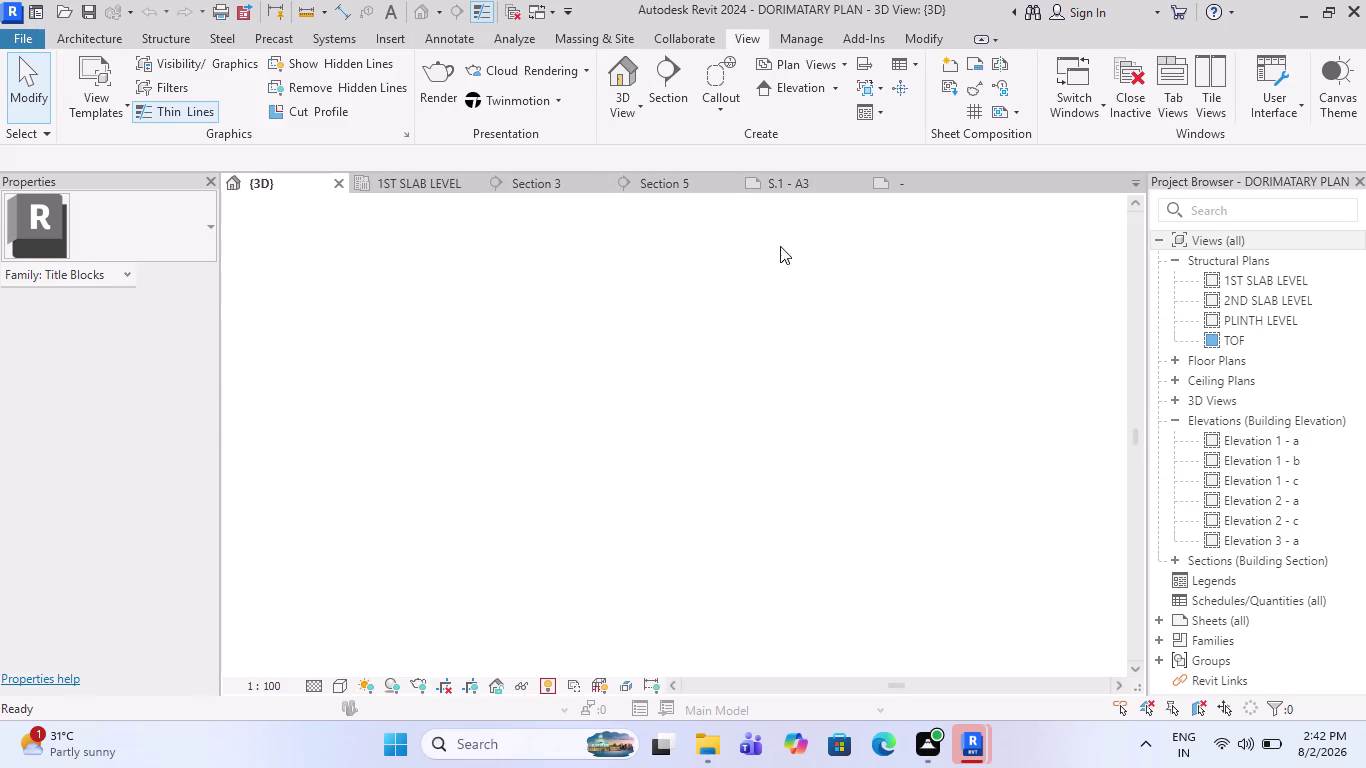
click(774, 181)
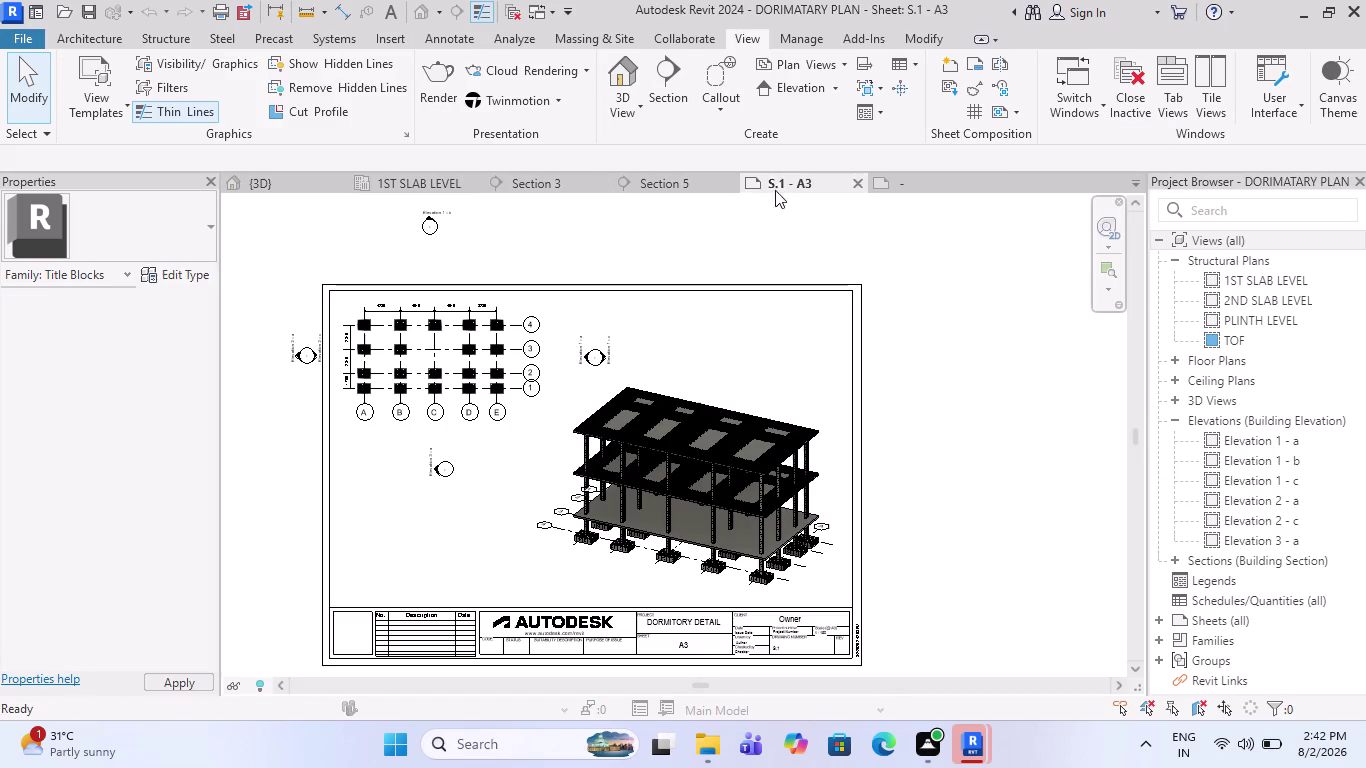
scroll(up, 3)
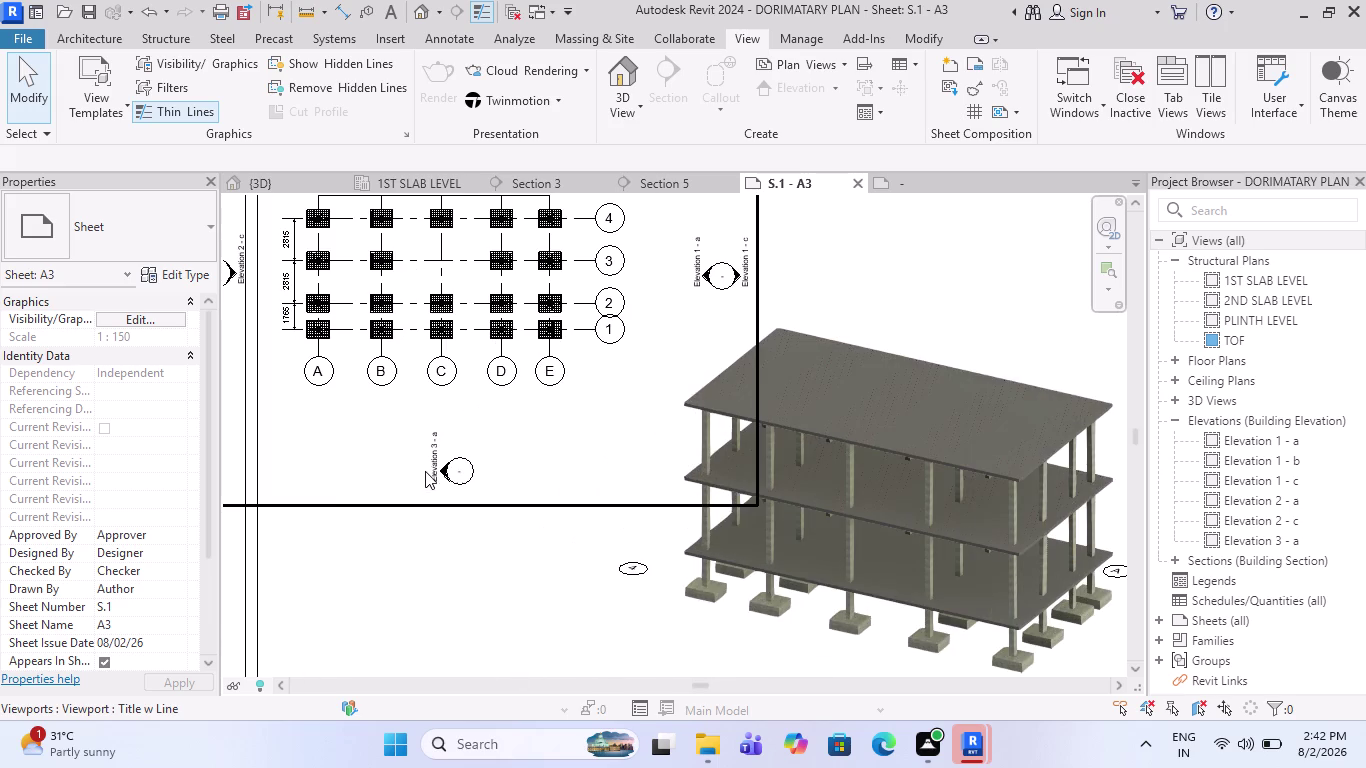
scroll(down, 3)
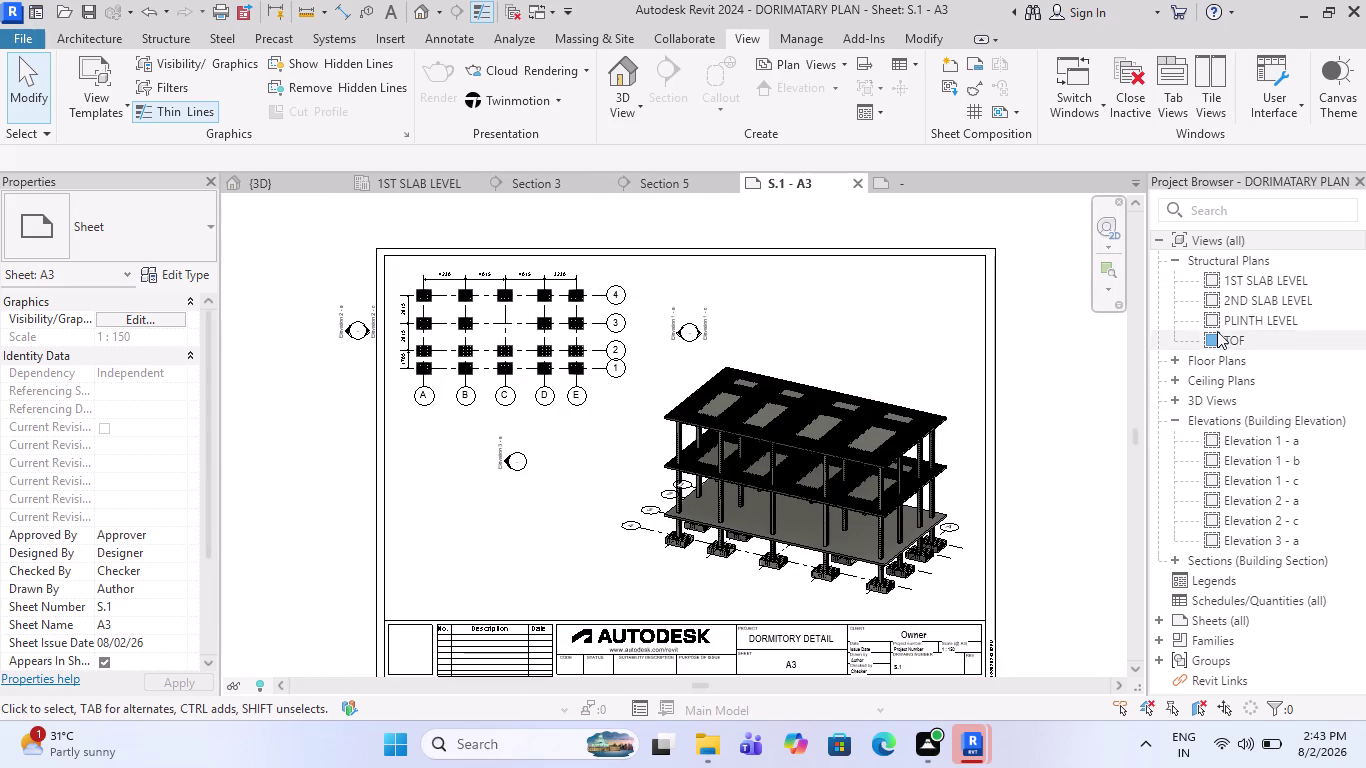
double_click(1237, 345)
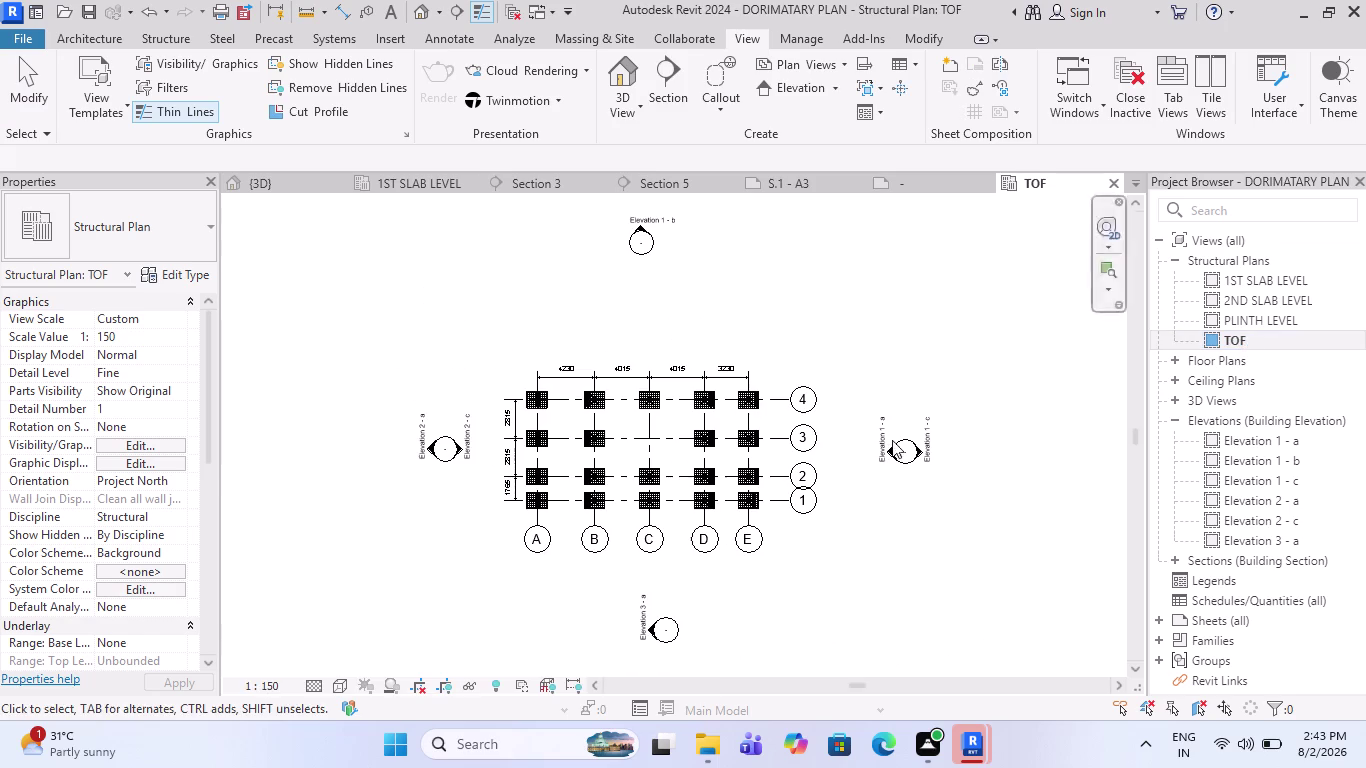
Try dragging the Elevation 2 - c marker leftward several times.
click(447, 456)
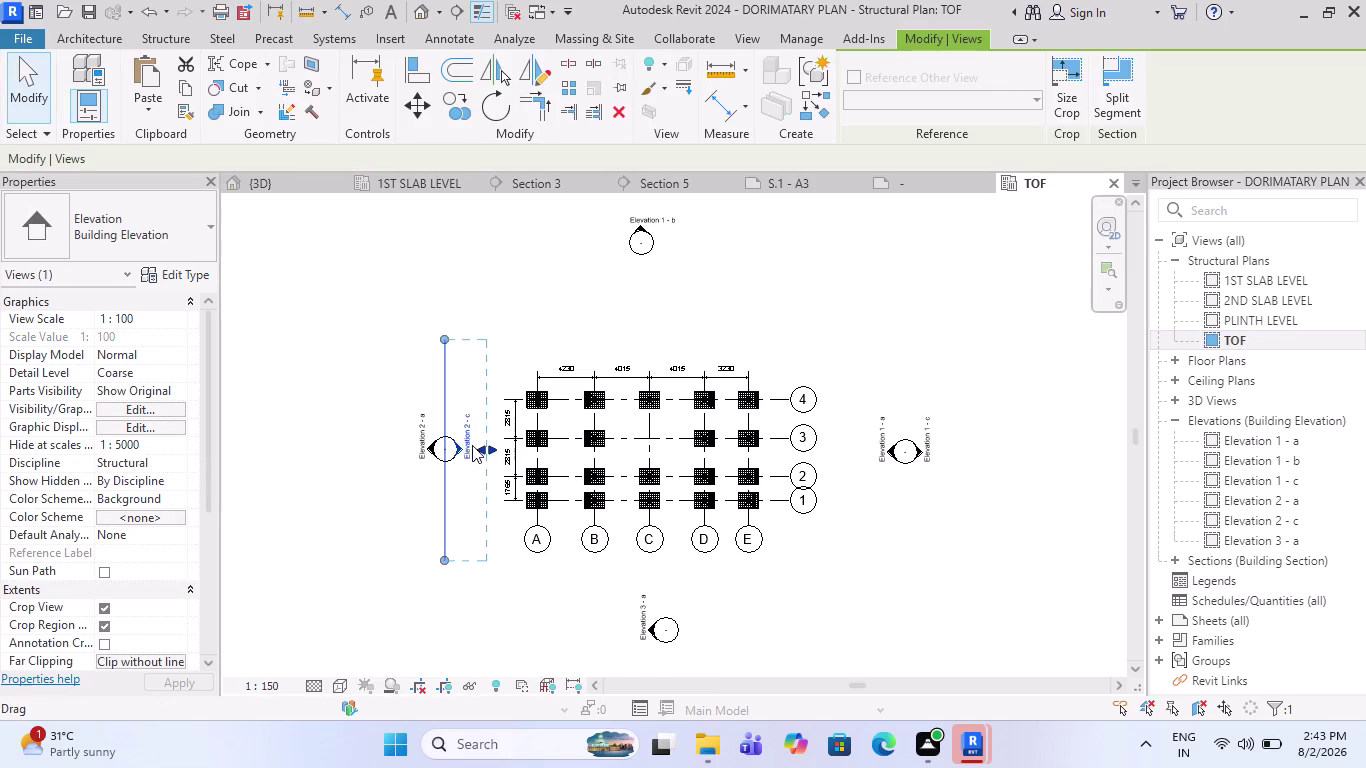
drag(476, 445, 293, 453)
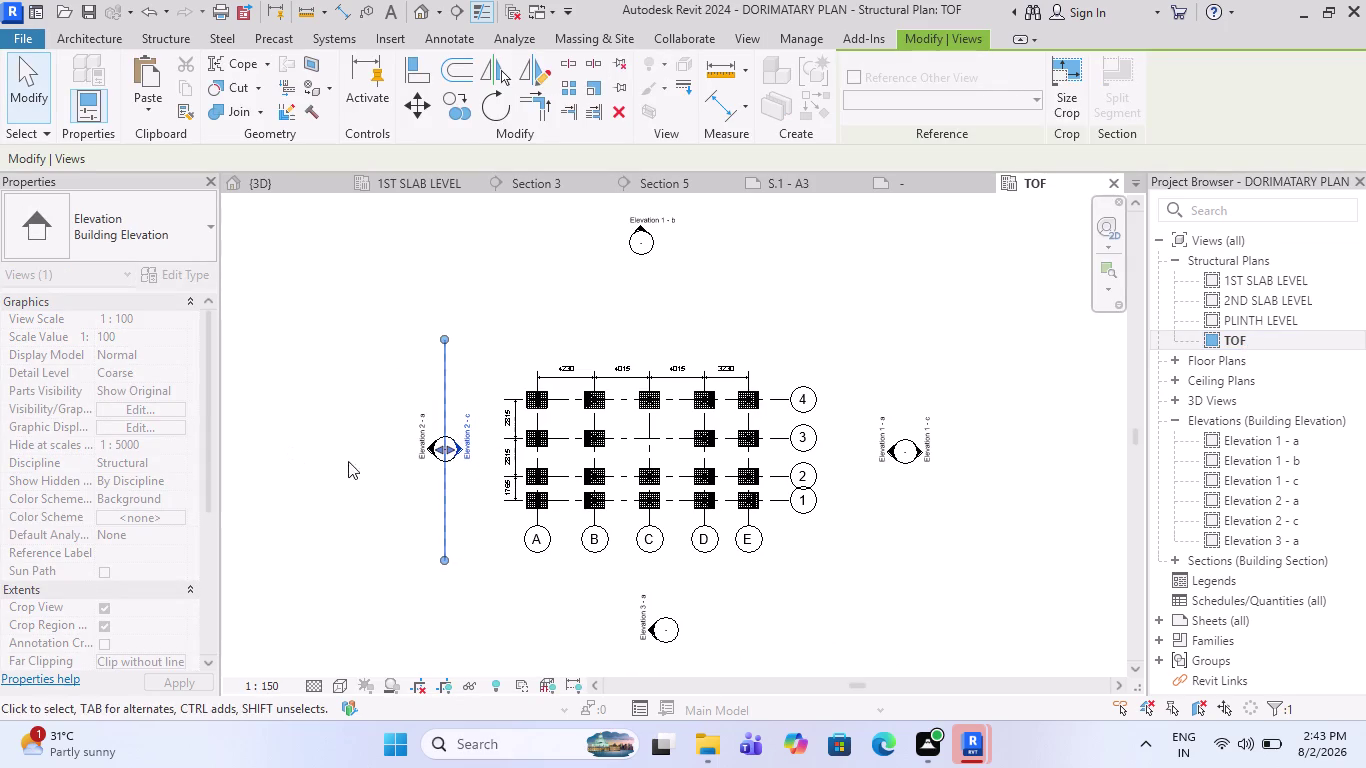
drag(444, 450, 324, 448)
drag(450, 445, 324, 447)
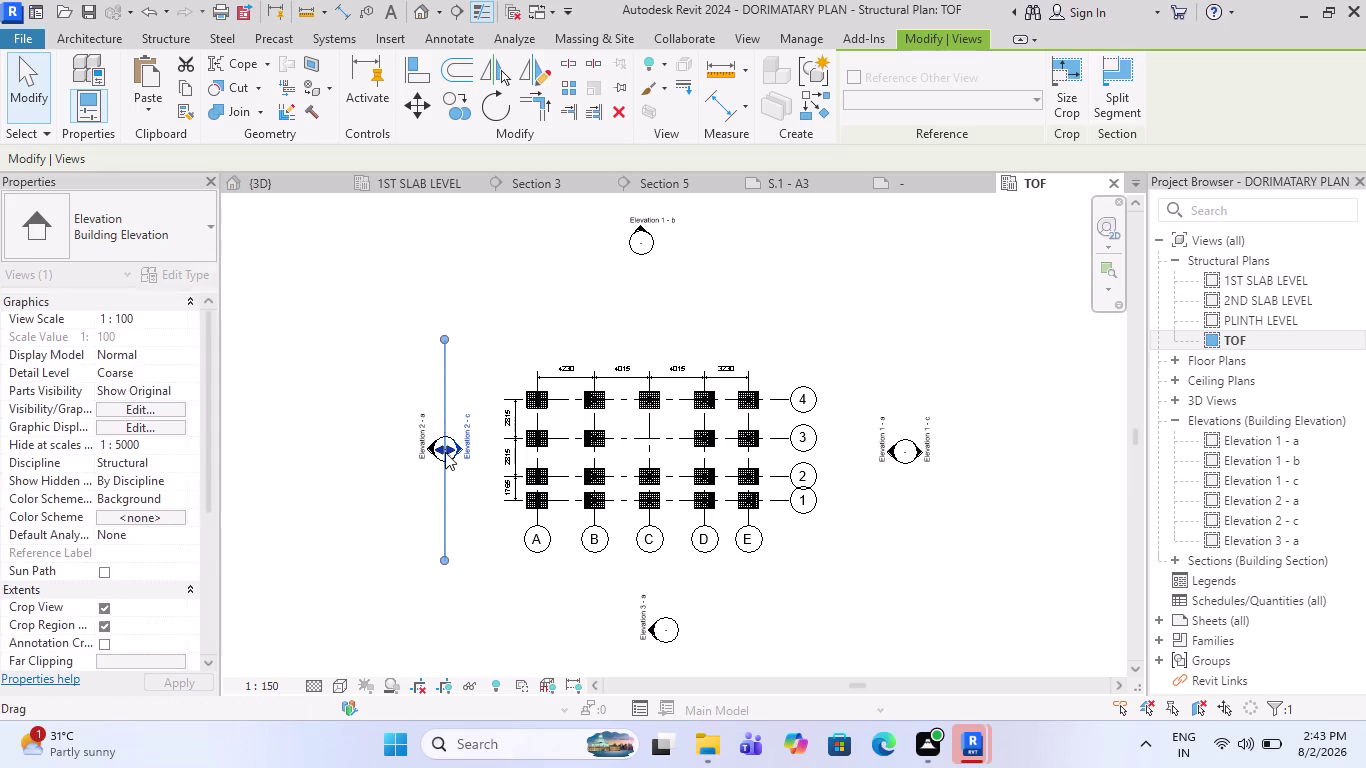
drag(439, 447, 335, 447)
scroll(up, 3)
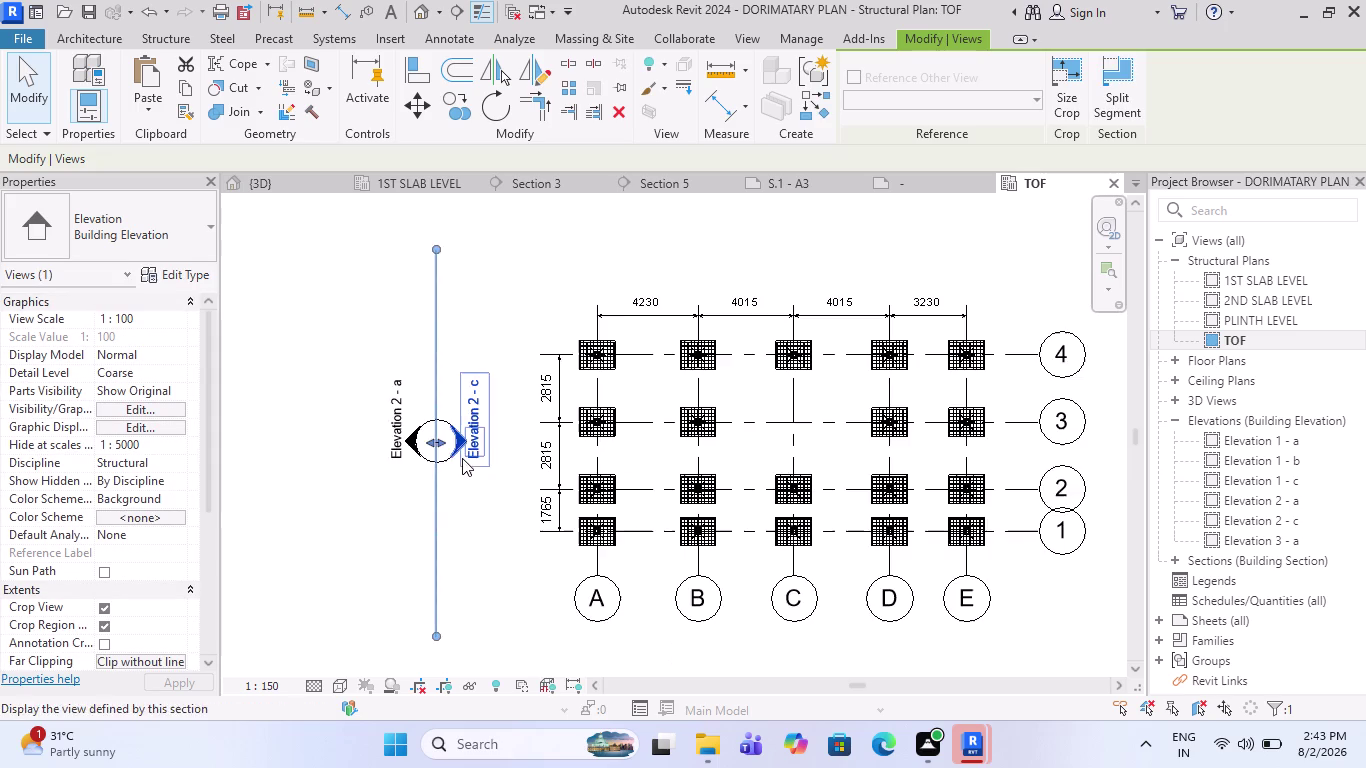
scroll(up, 3)
drag(432, 434, 275, 434)
Select the whole Elevation 2 marker and move it farther left of the grid.
key(Escape)
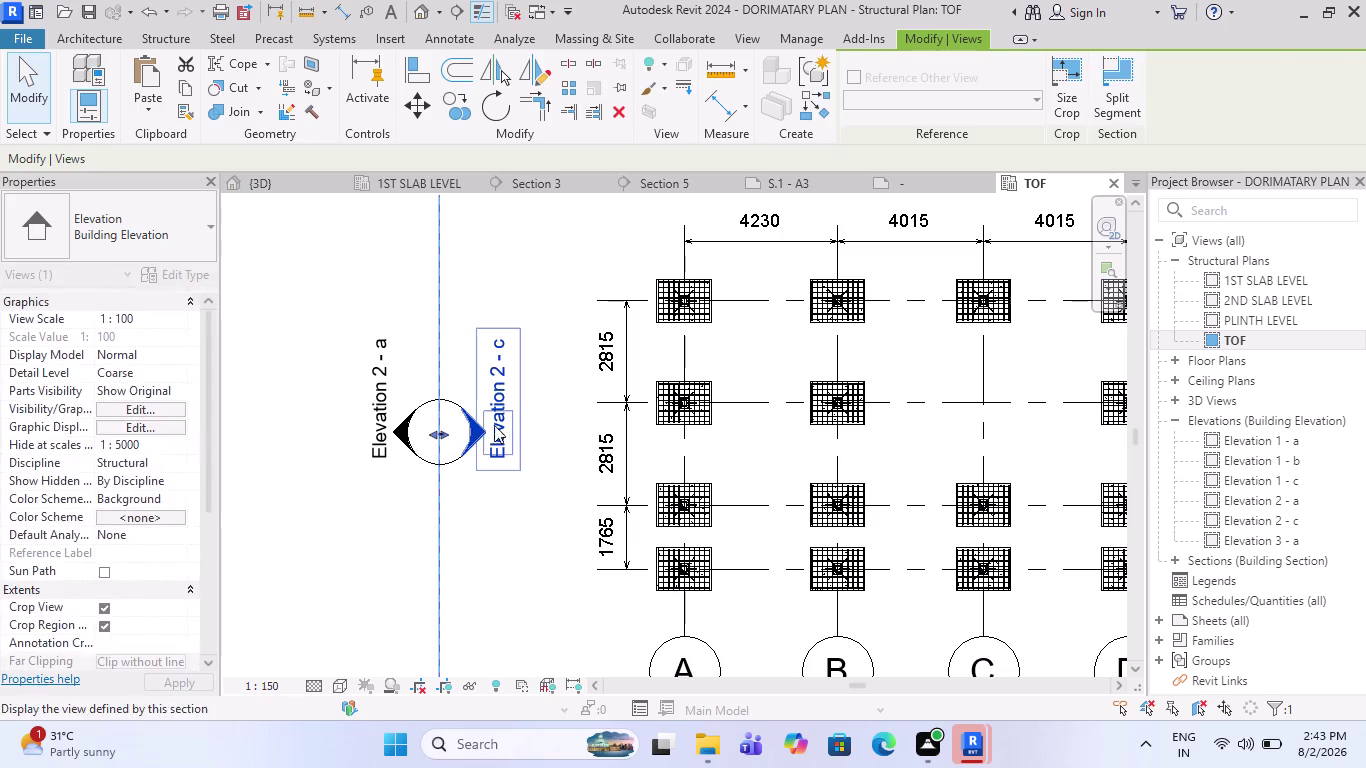
key(Escape)
click(438, 468)
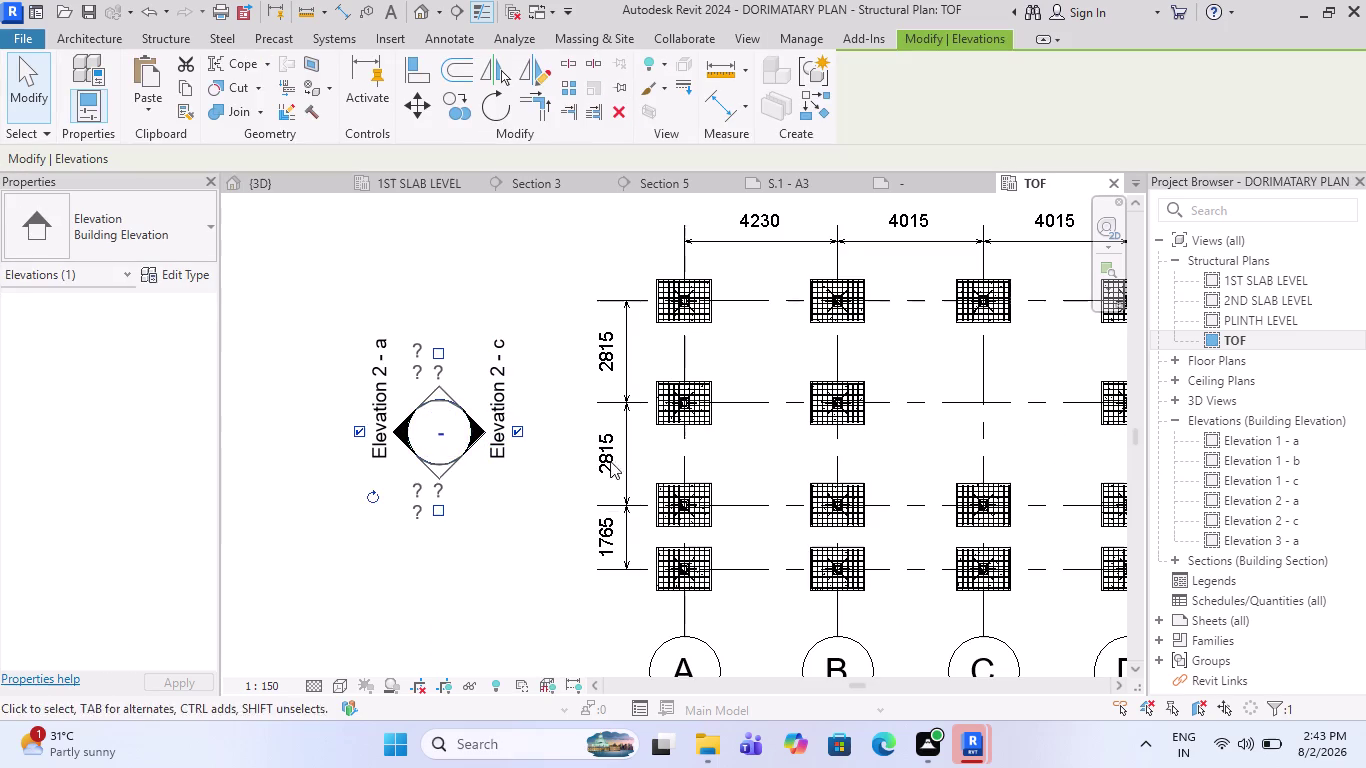
scroll(down, 3)
drag(529, 450, 514, 453)
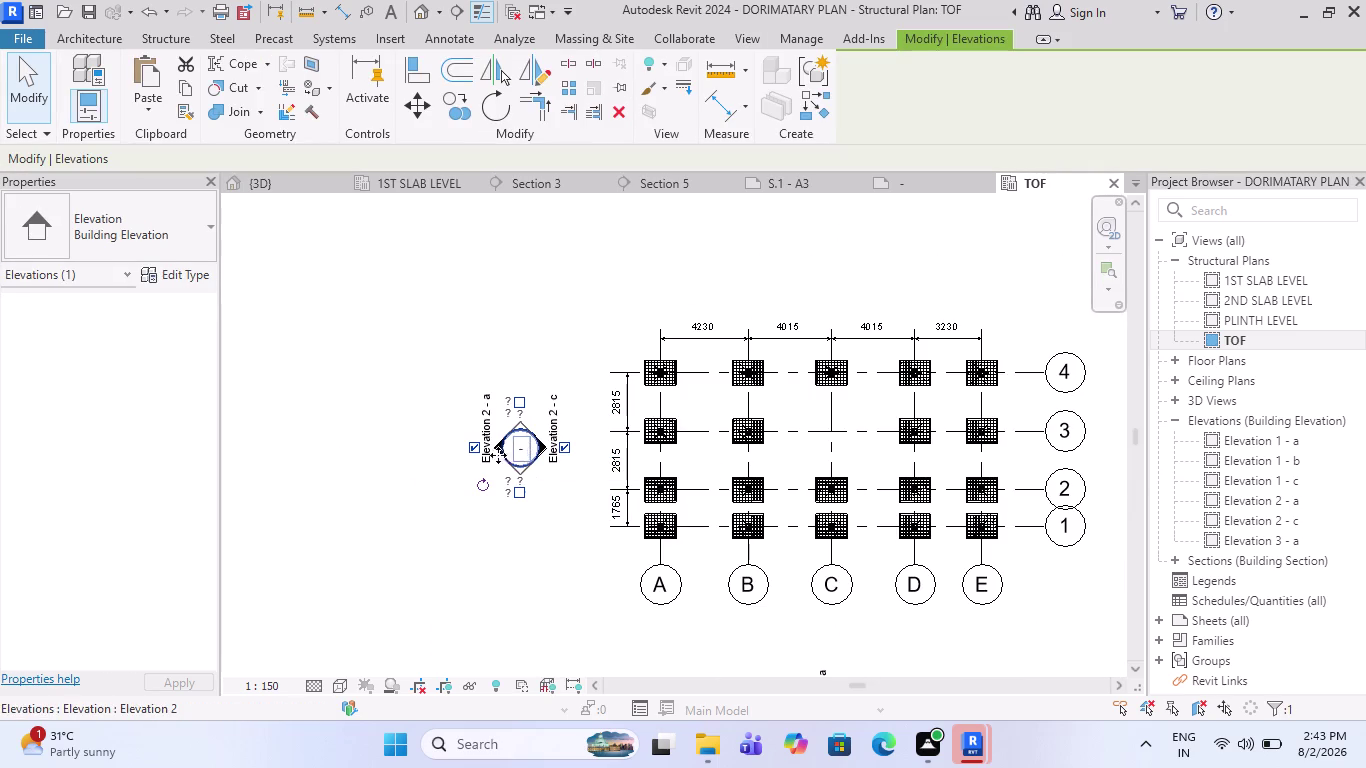
drag(514, 453, 316, 453)
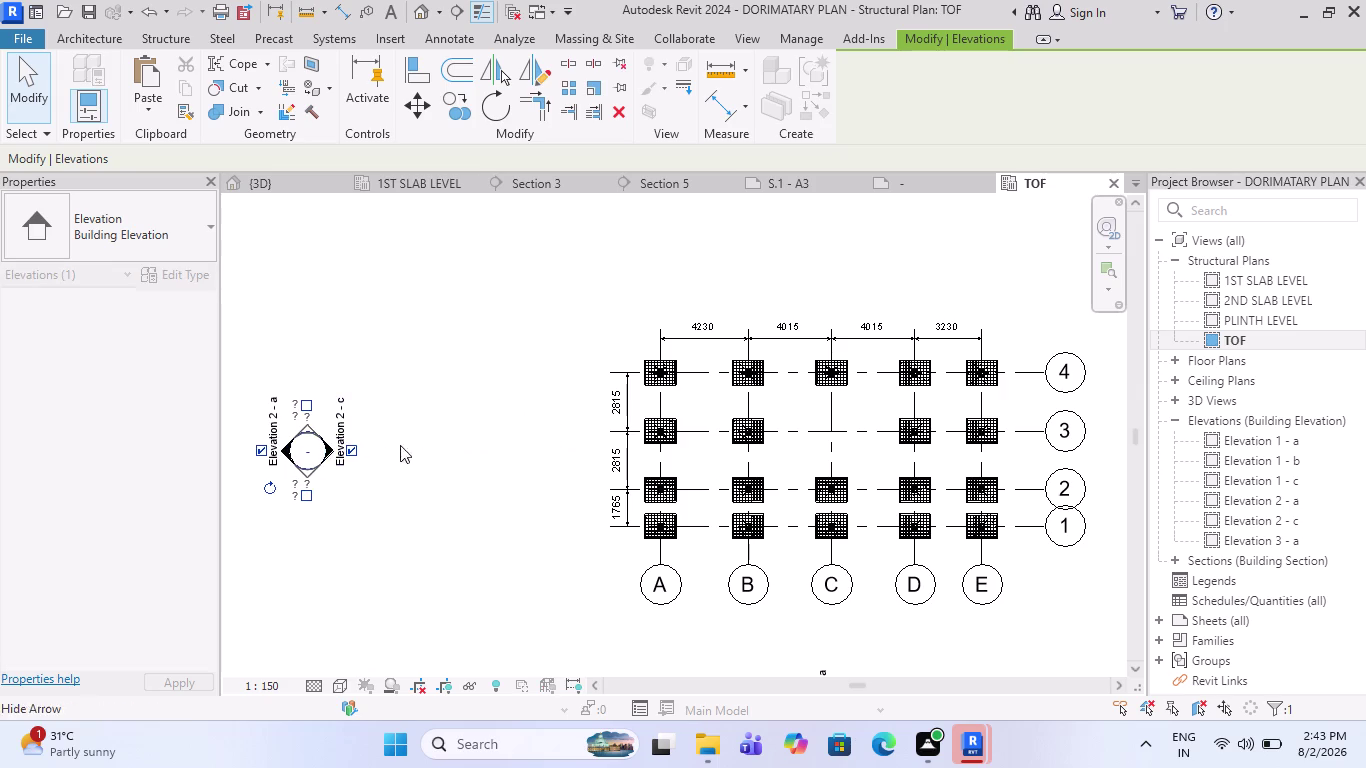
scroll(down, 3)
scroll(down, 3)
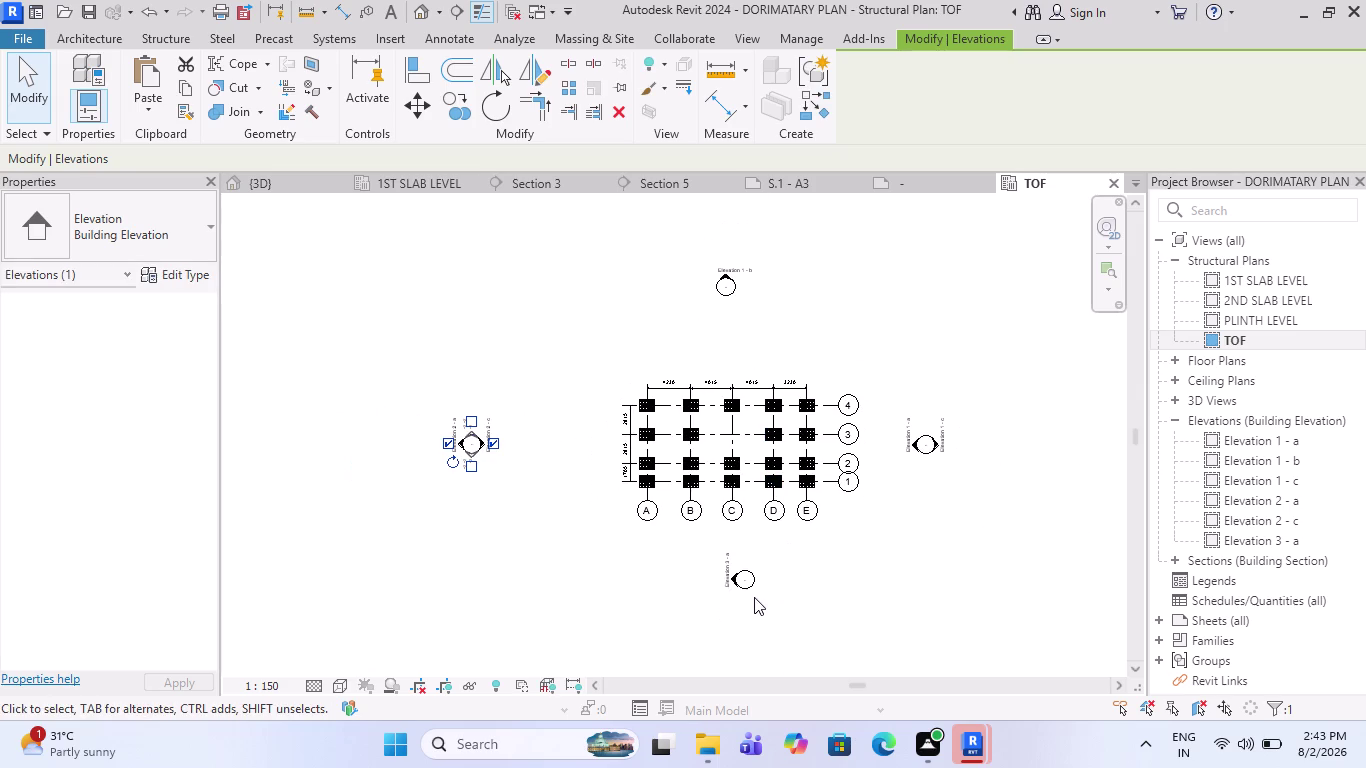
click(750, 592)
key(Escape)
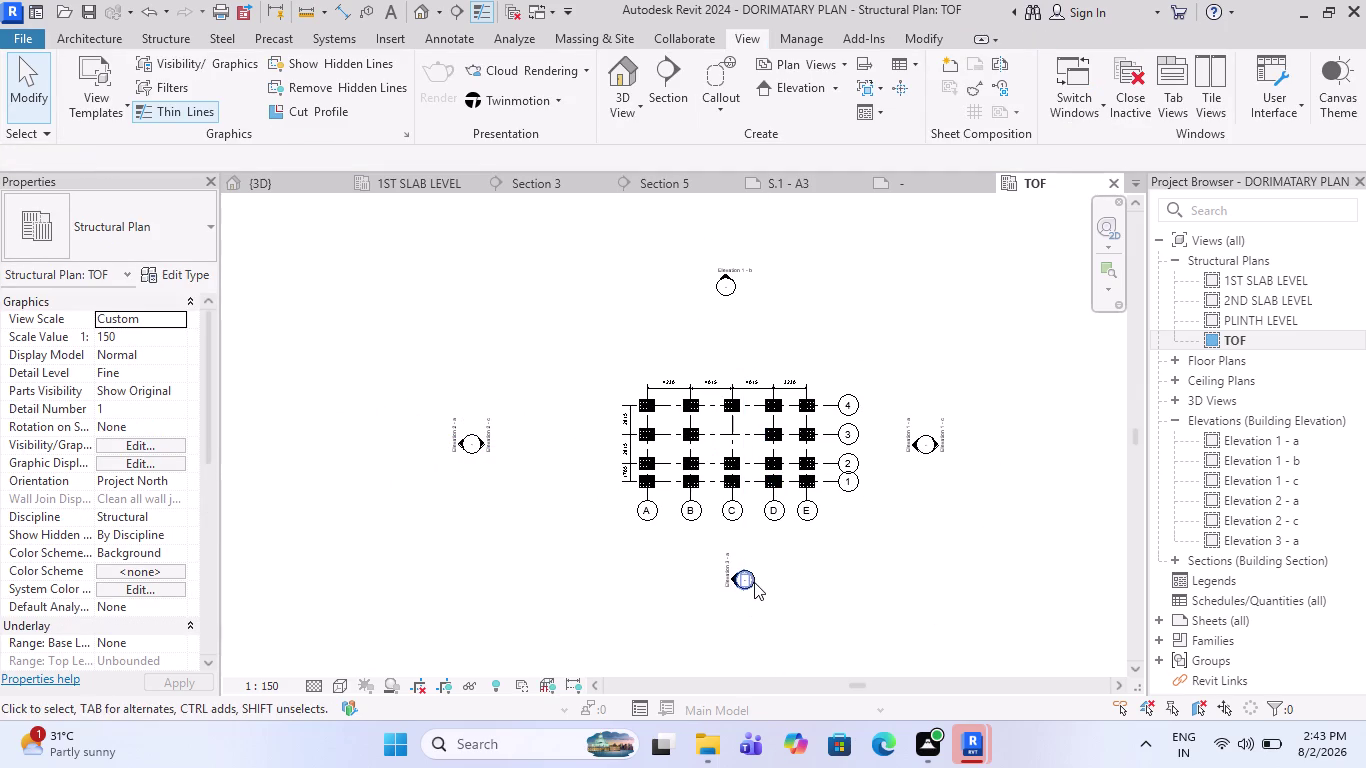
Move the Elevation 3 marker farther down and the Elevation 1 marker farther right.
click(754, 582)
drag(744, 587, 747, 649)
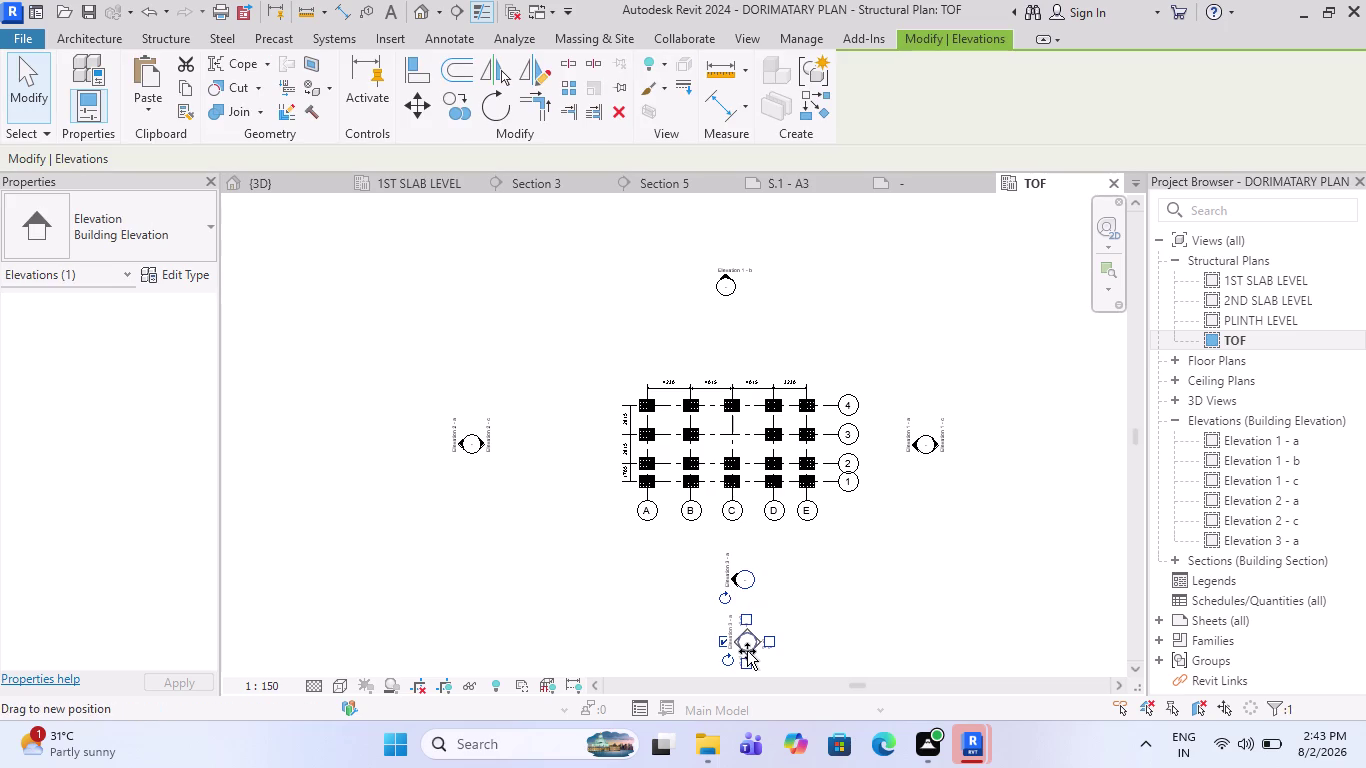
drag(747, 649, 747, 653)
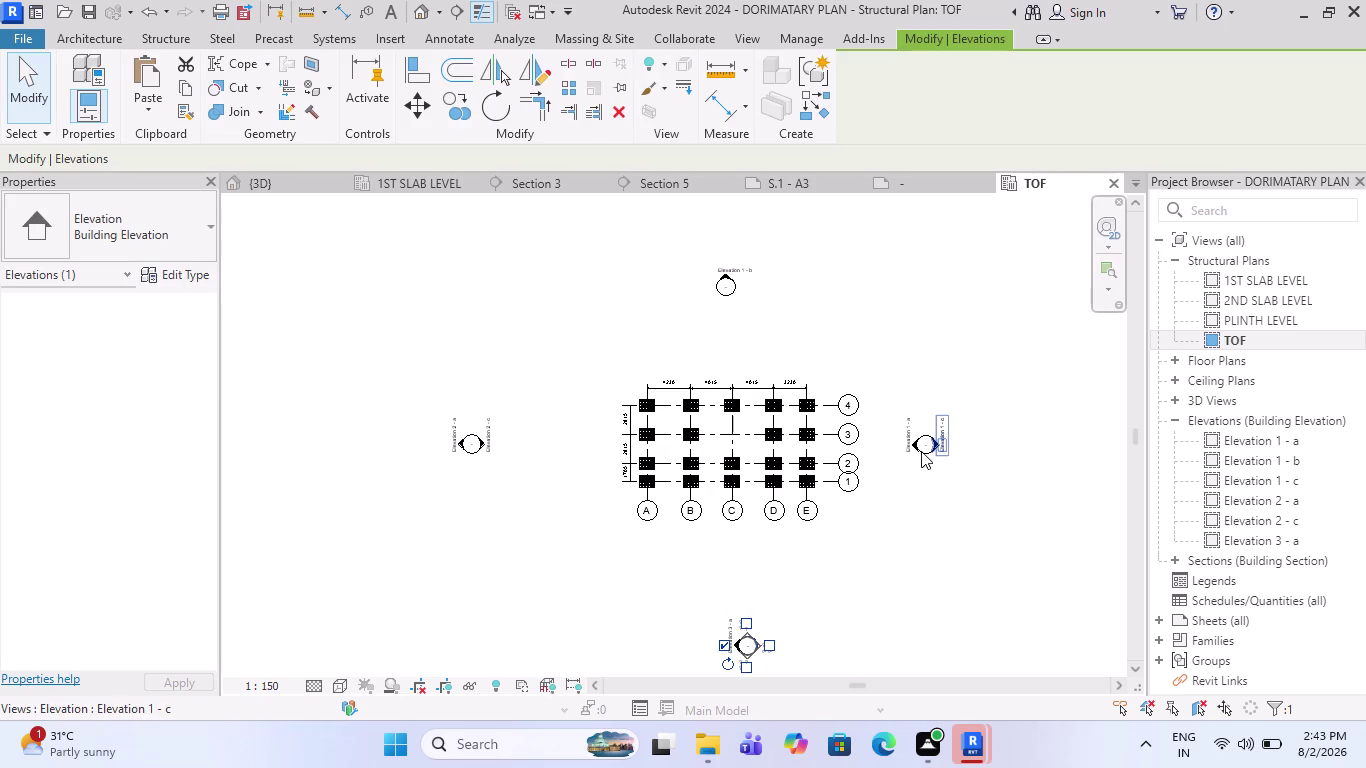
click(912, 449)
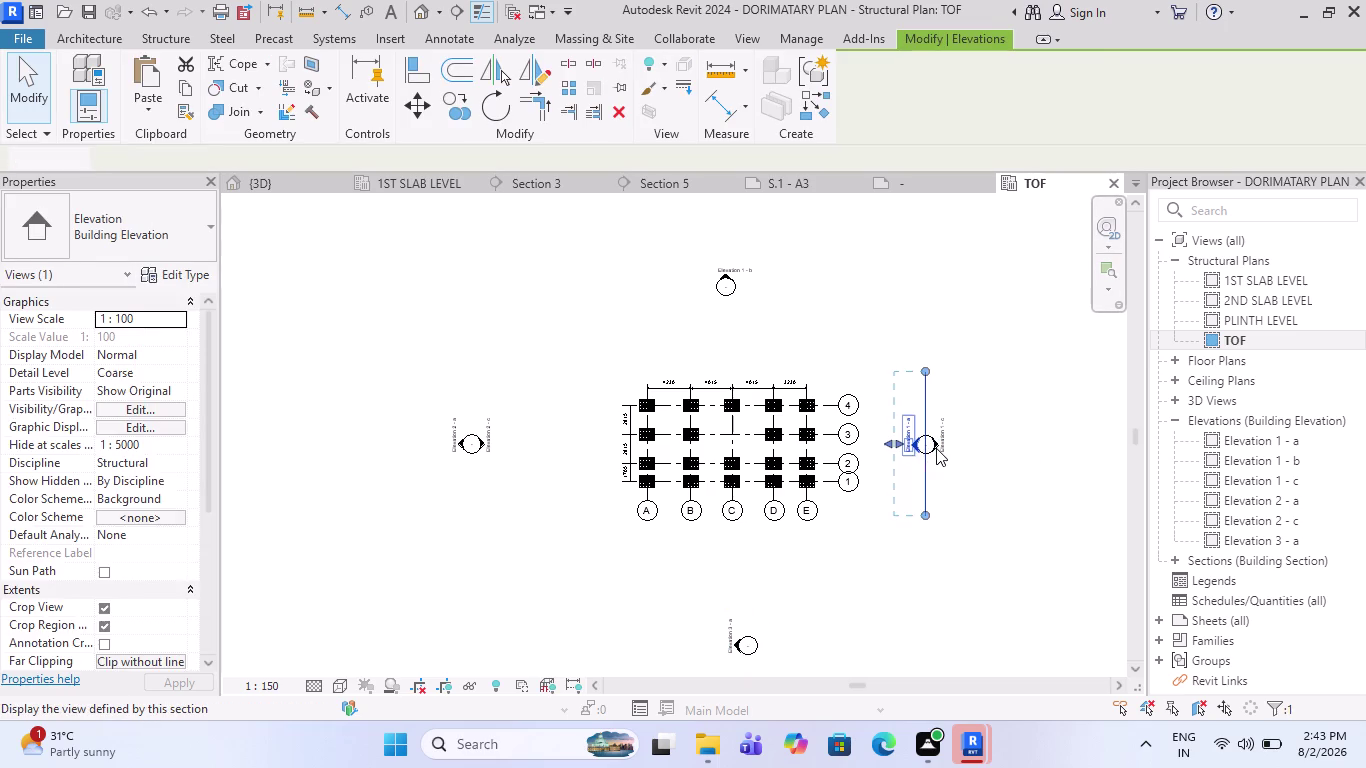
key(Escape)
scroll(up, 3)
drag(943, 478, 942, 473)
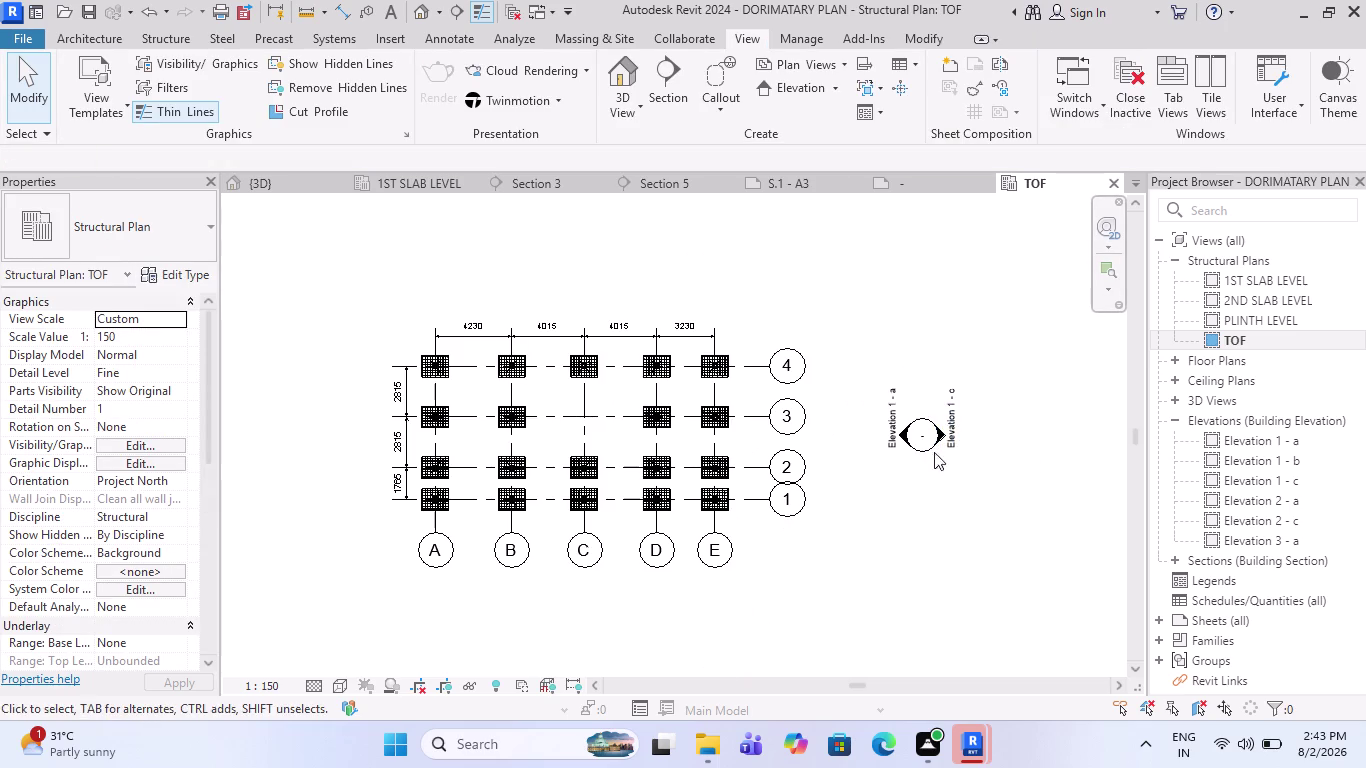
drag(942, 473, 887, 363)
drag(923, 437, 1045, 438)
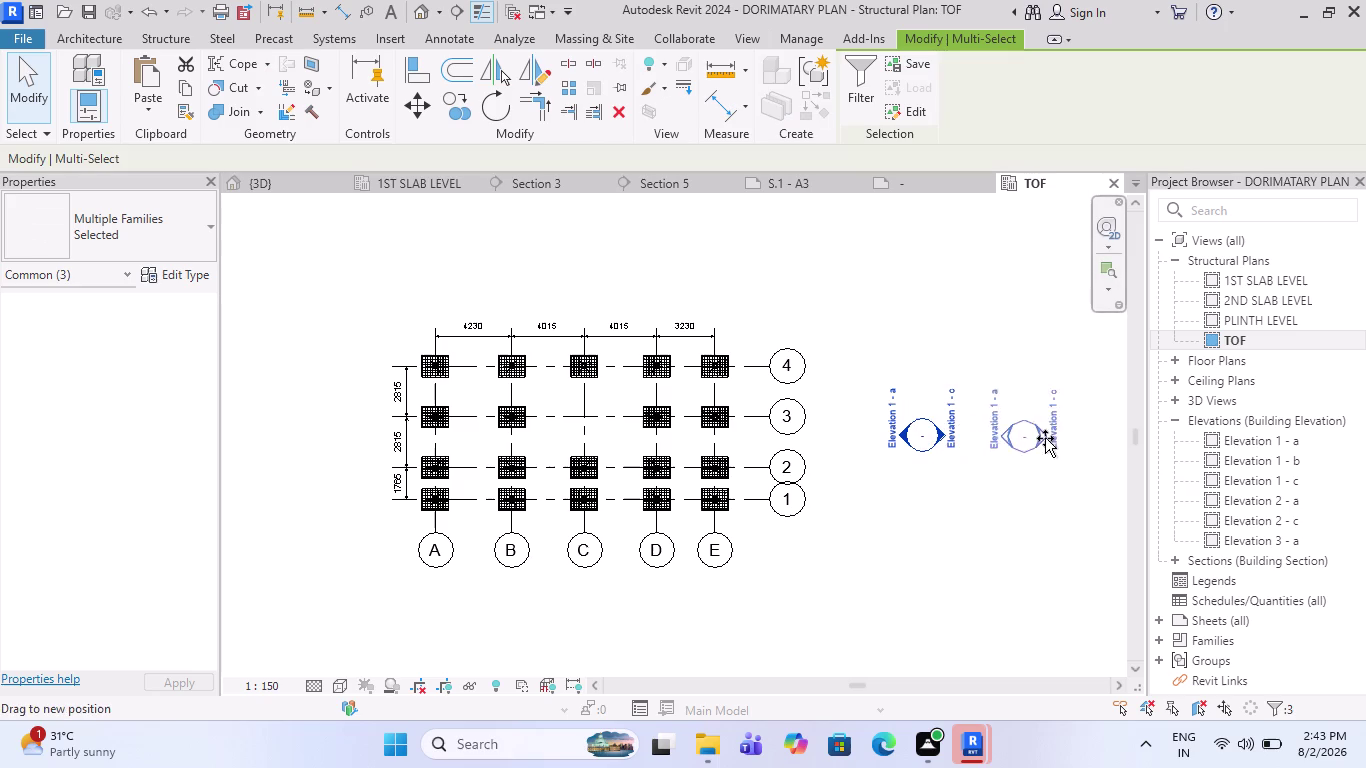
drag(1045, 438, 1074, 439)
Make further drags in the upper part of the plan, then clear the selection.
scroll(down, 3)
drag(765, 345, 766, 344)
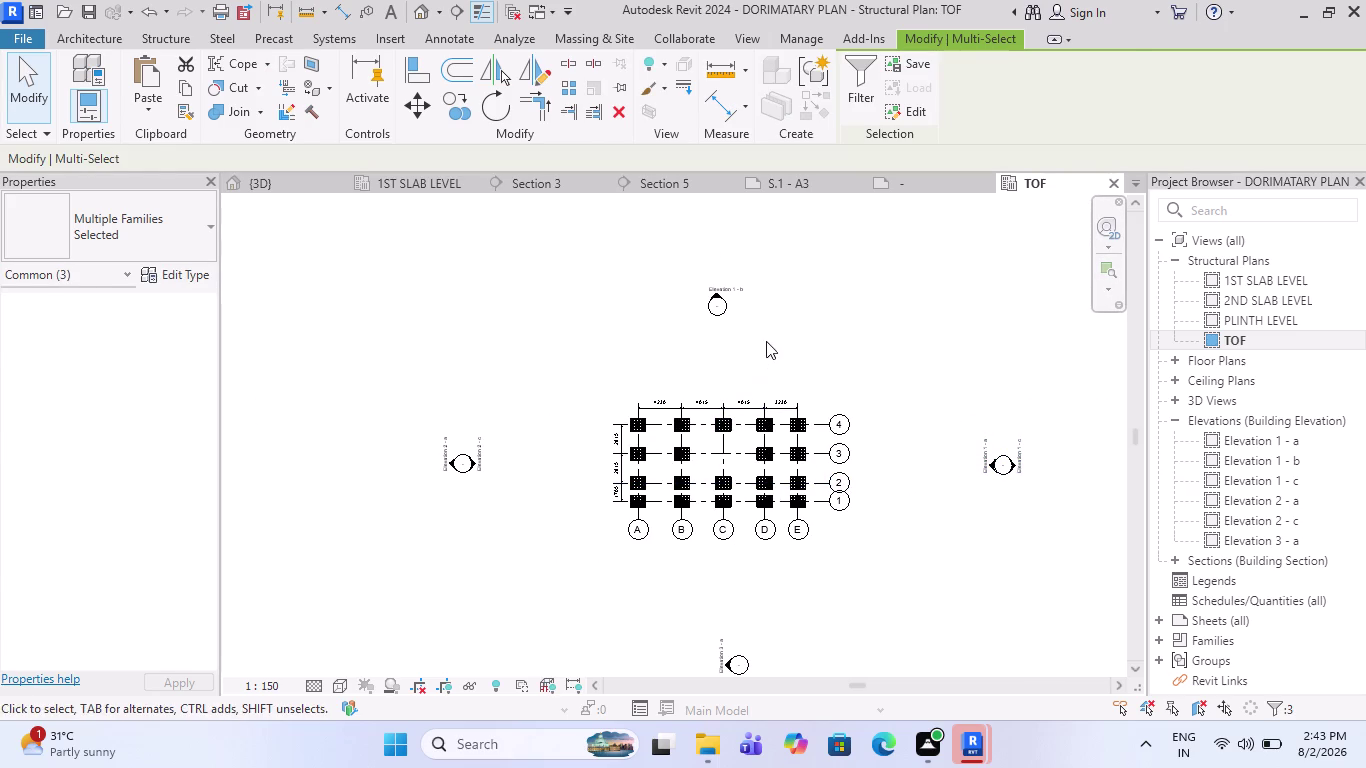
drag(766, 344, 635, 257)
drag(716, 304, 721, 245)
key(Escape)
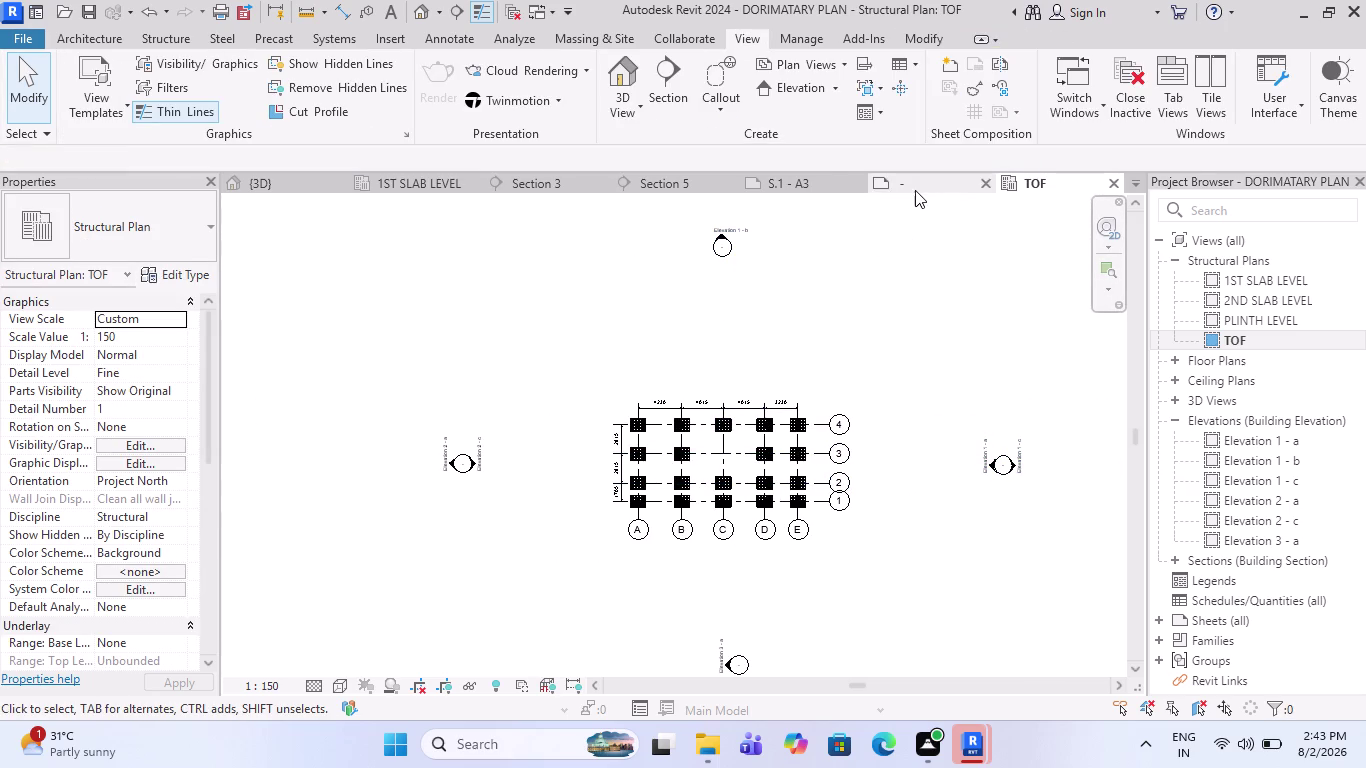
click(815, 184)
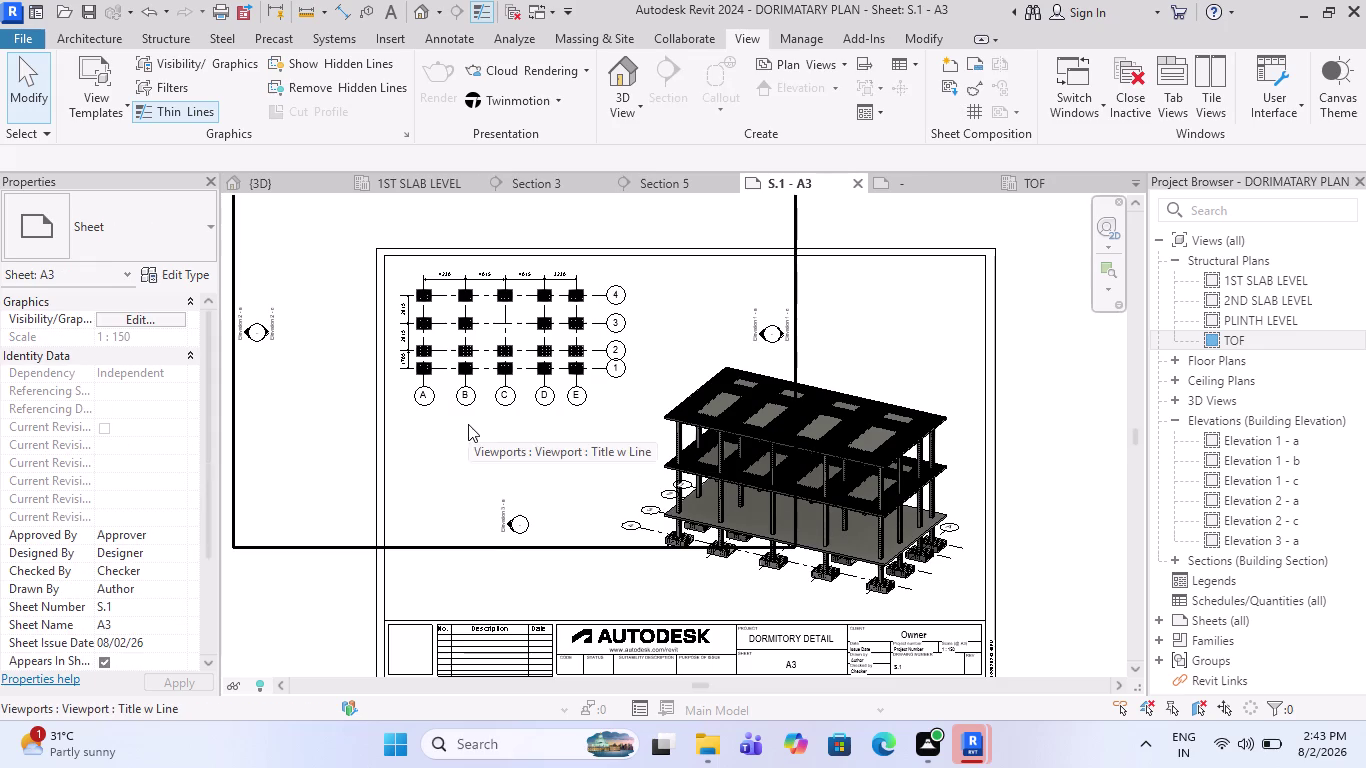
scroll(down, 3)
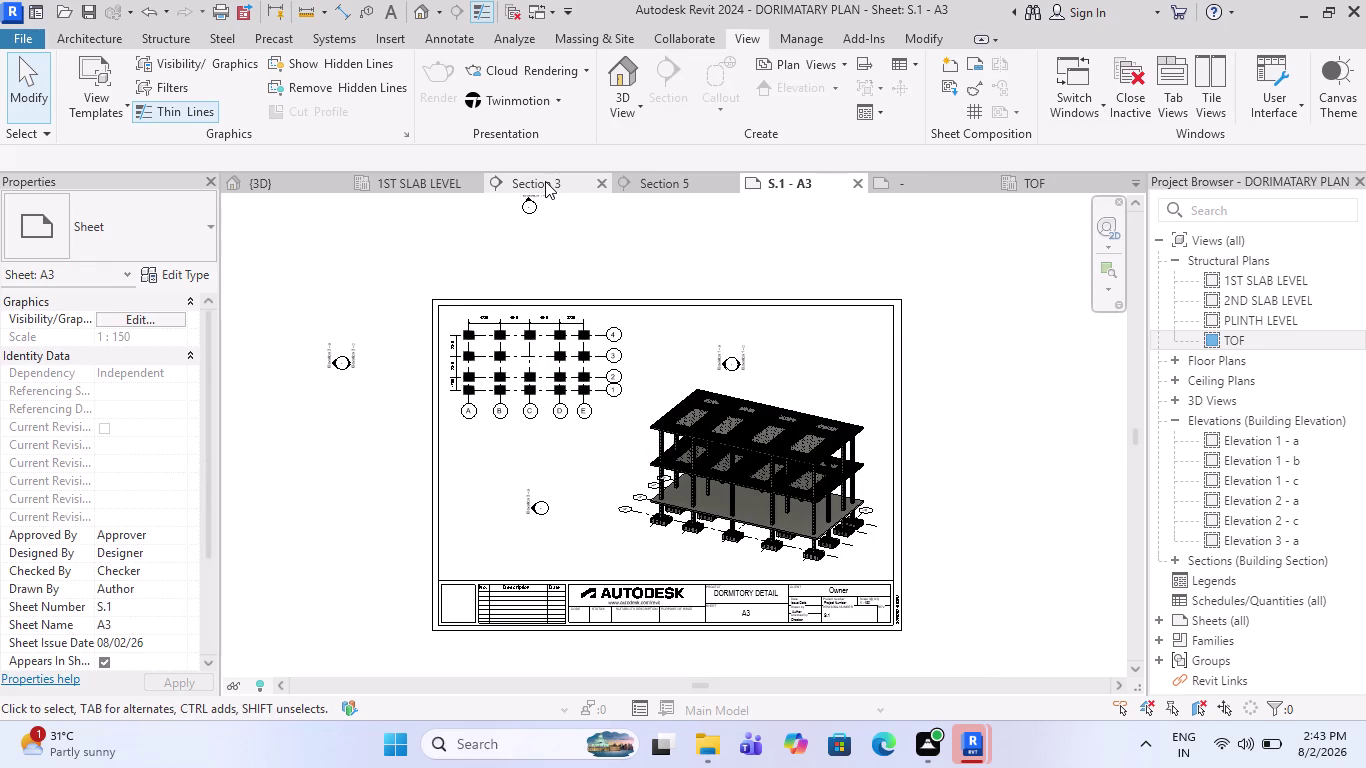
click(651, 179)
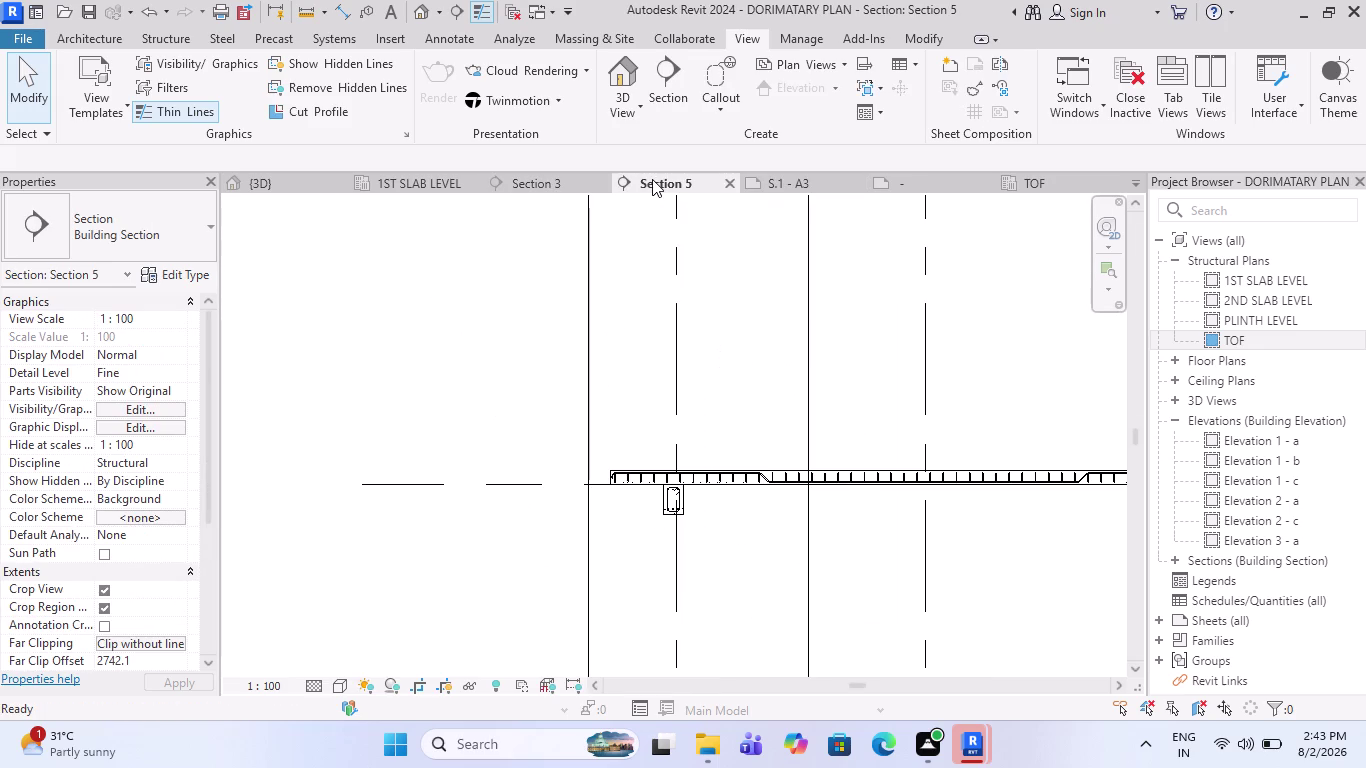
click(540, 183)
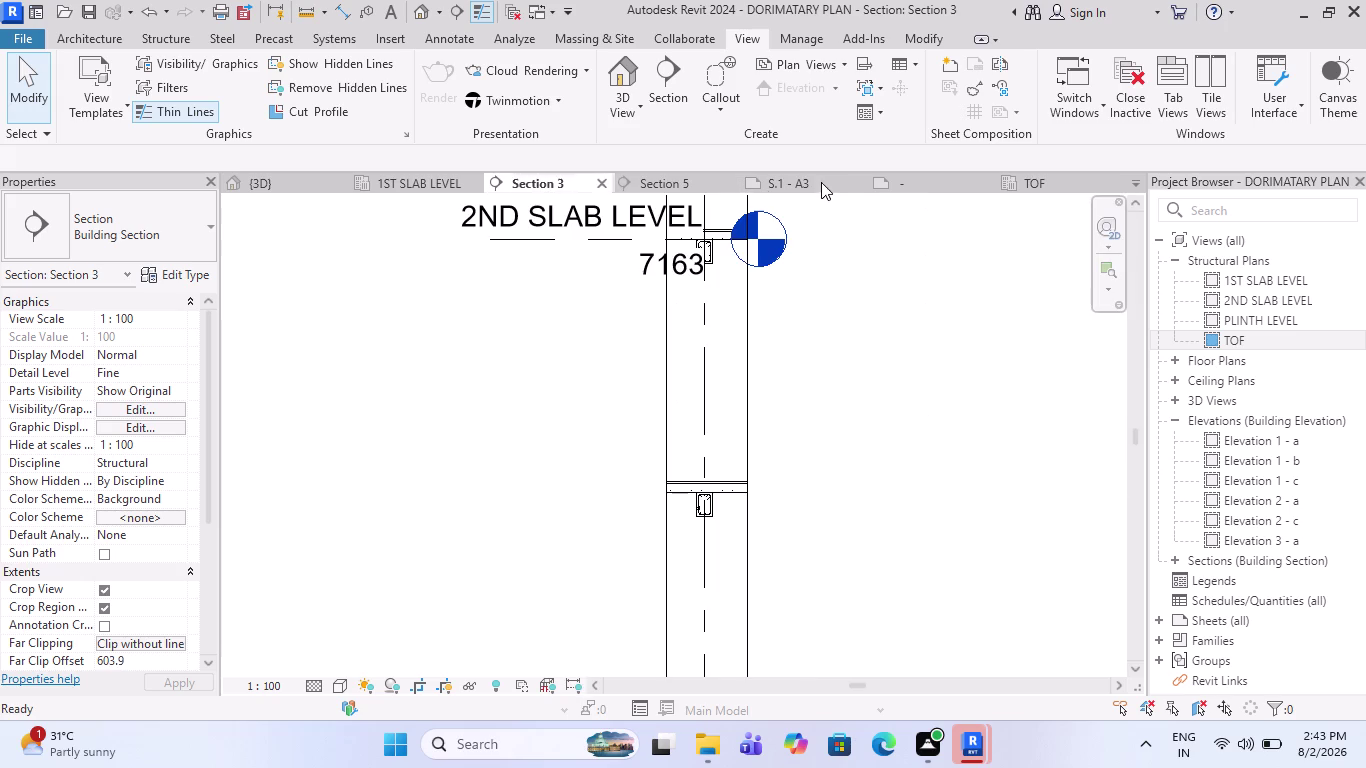
click(1016, 181)
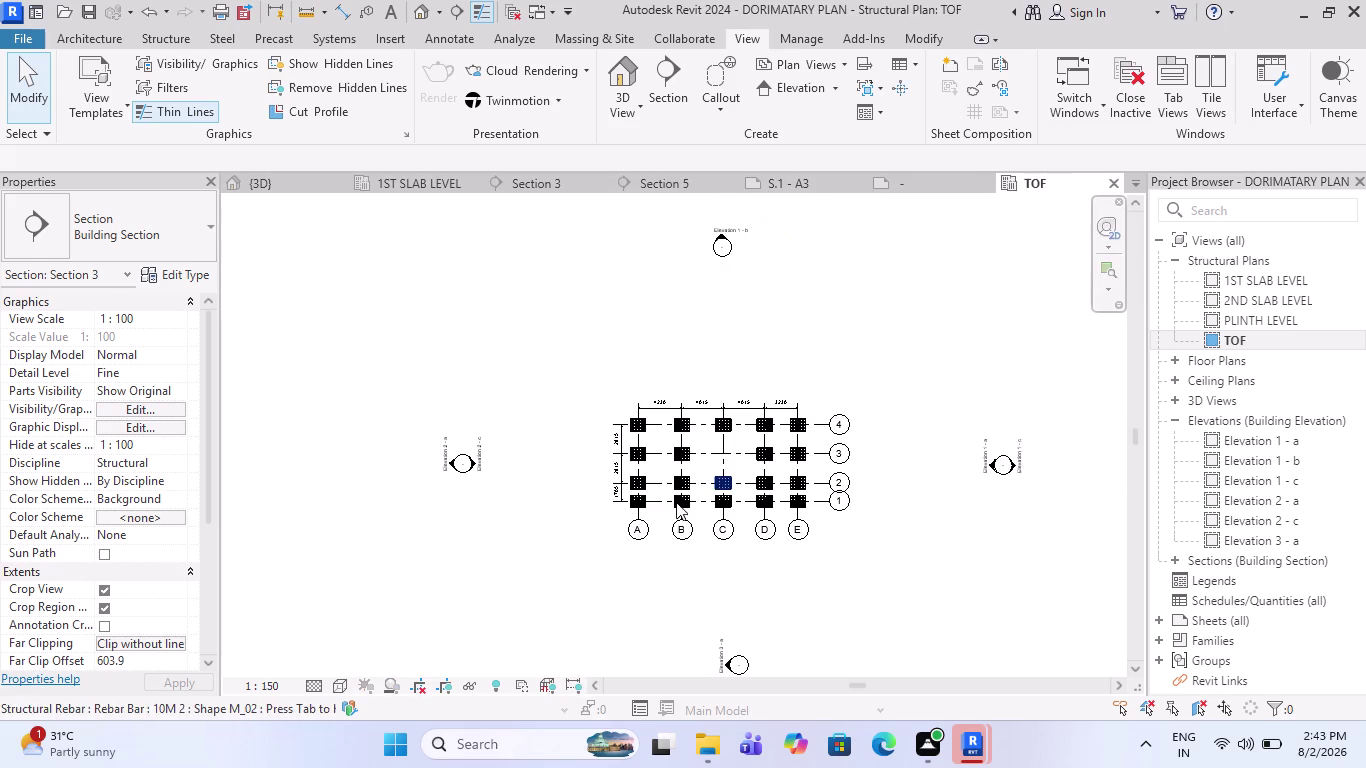
scroll(down, 3)
Delete the TOF plan's four elevation markers and their views, then bring up the A3 title block family.
drag(975, 568, 848, 384)
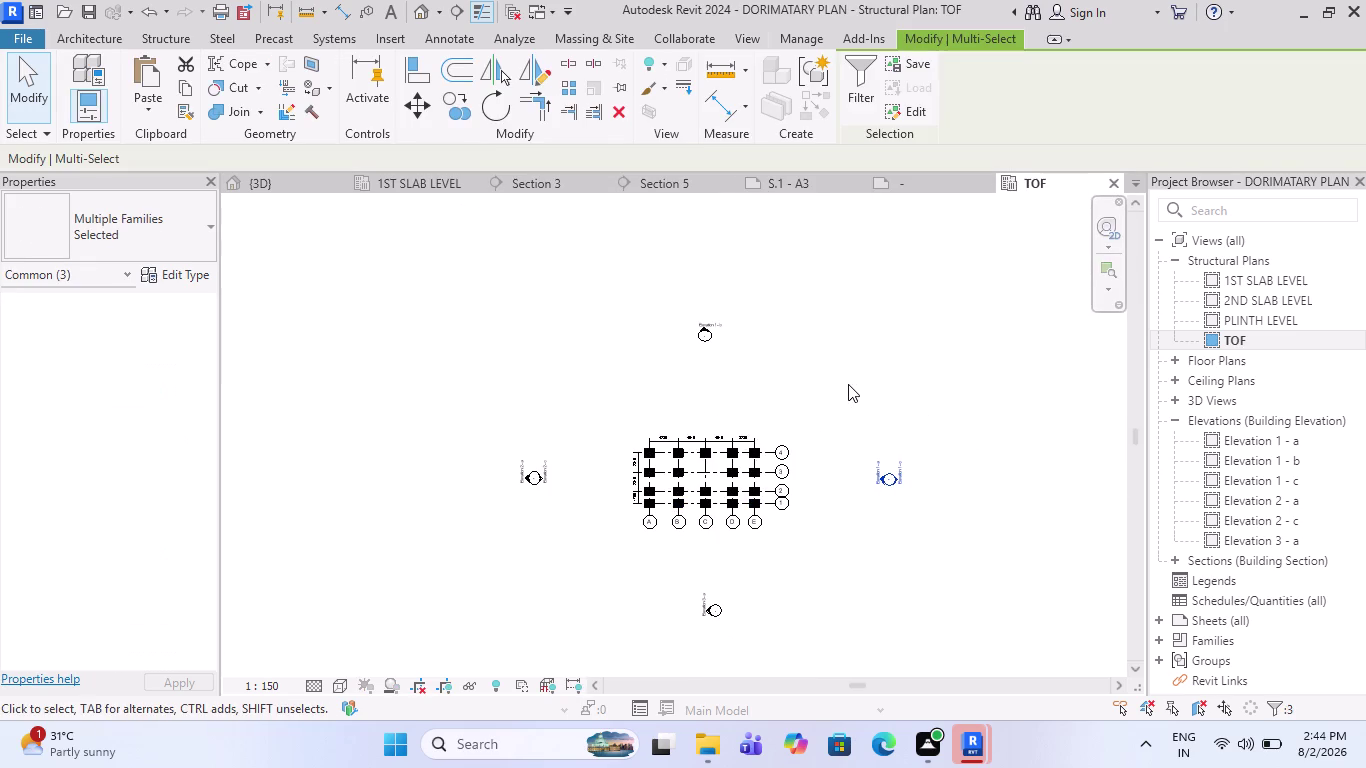
drag(836, 374, 661, 289)
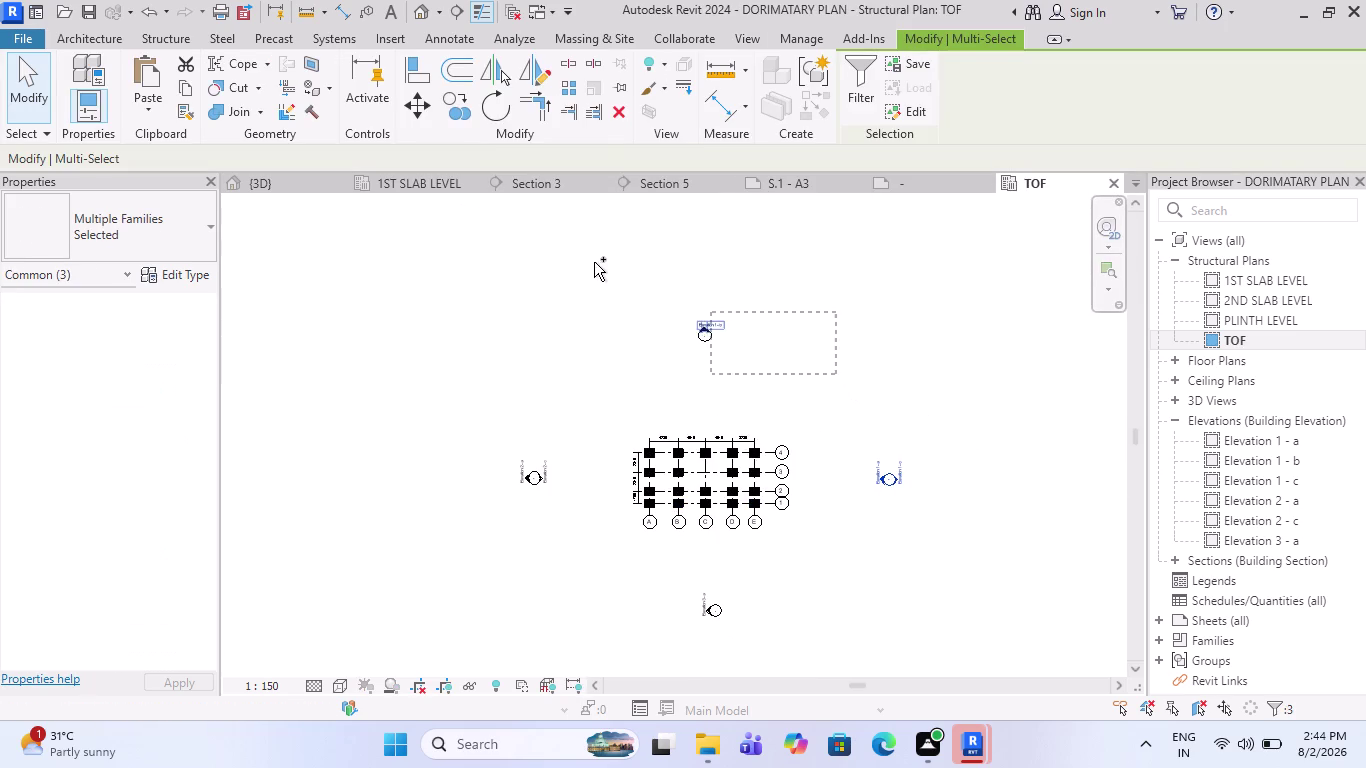
drag(661, 289, 584, 258)
drag(583, 565, 458, 393)
drag(795, 667, 566, 537)
key(Delete)
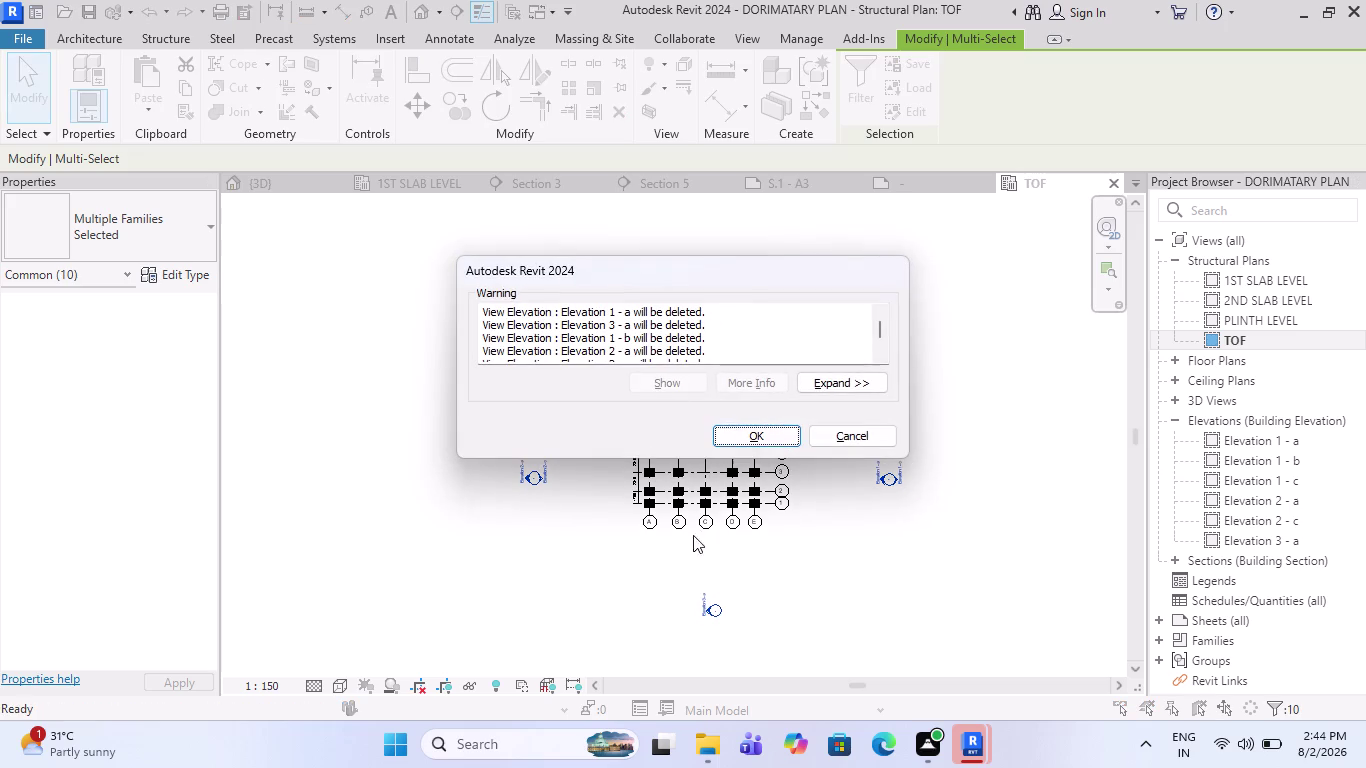
click(763, 435)
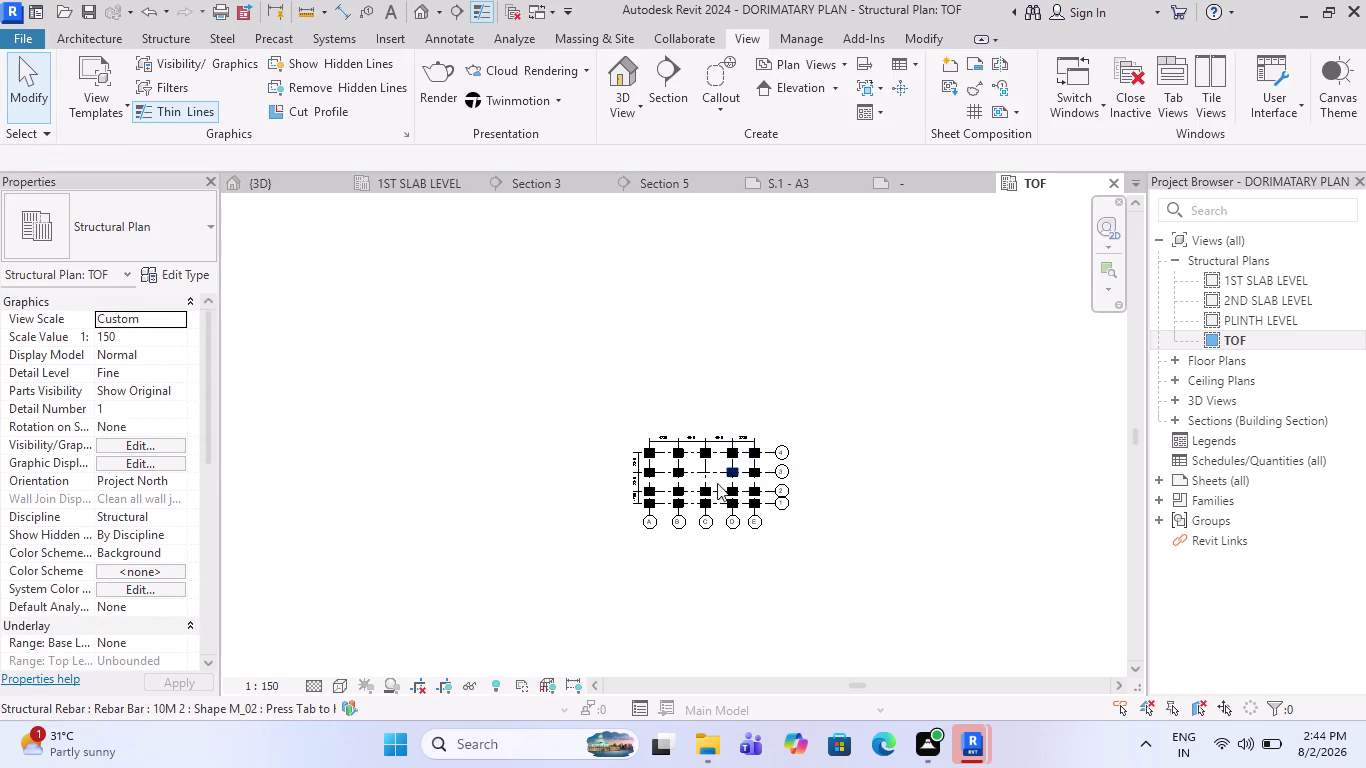
scroll(up, 3)
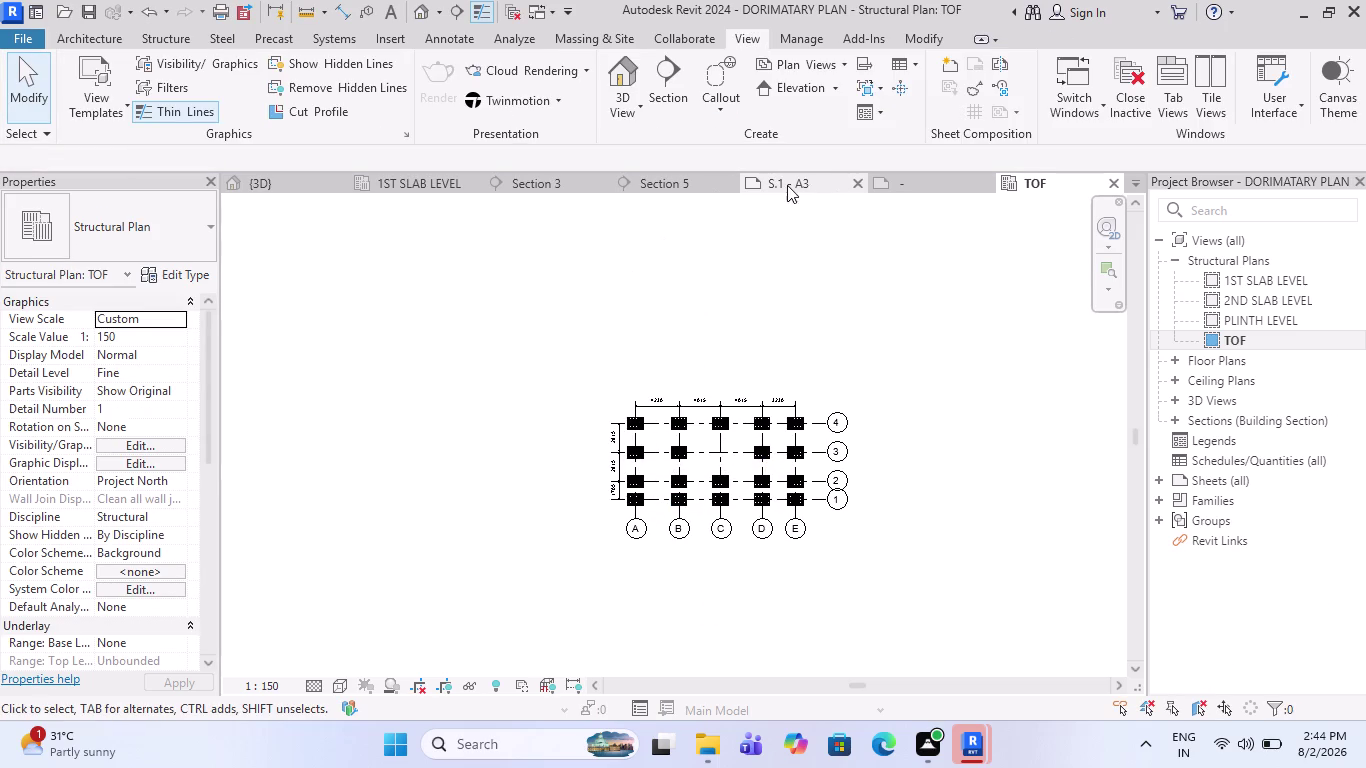
click(922, 179)
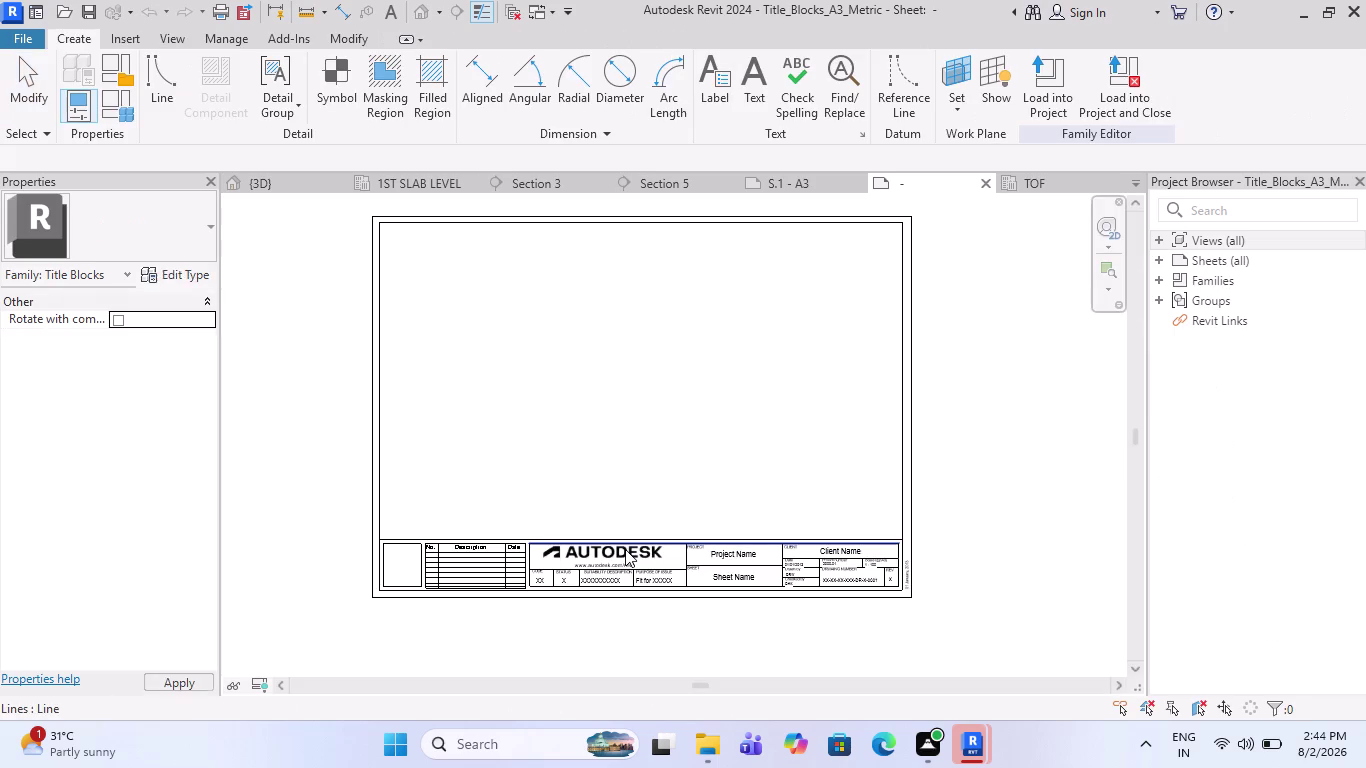
On sheet S.1 - A3, move the 3D viewport to sit beside the footing plan.
click(775, 188)
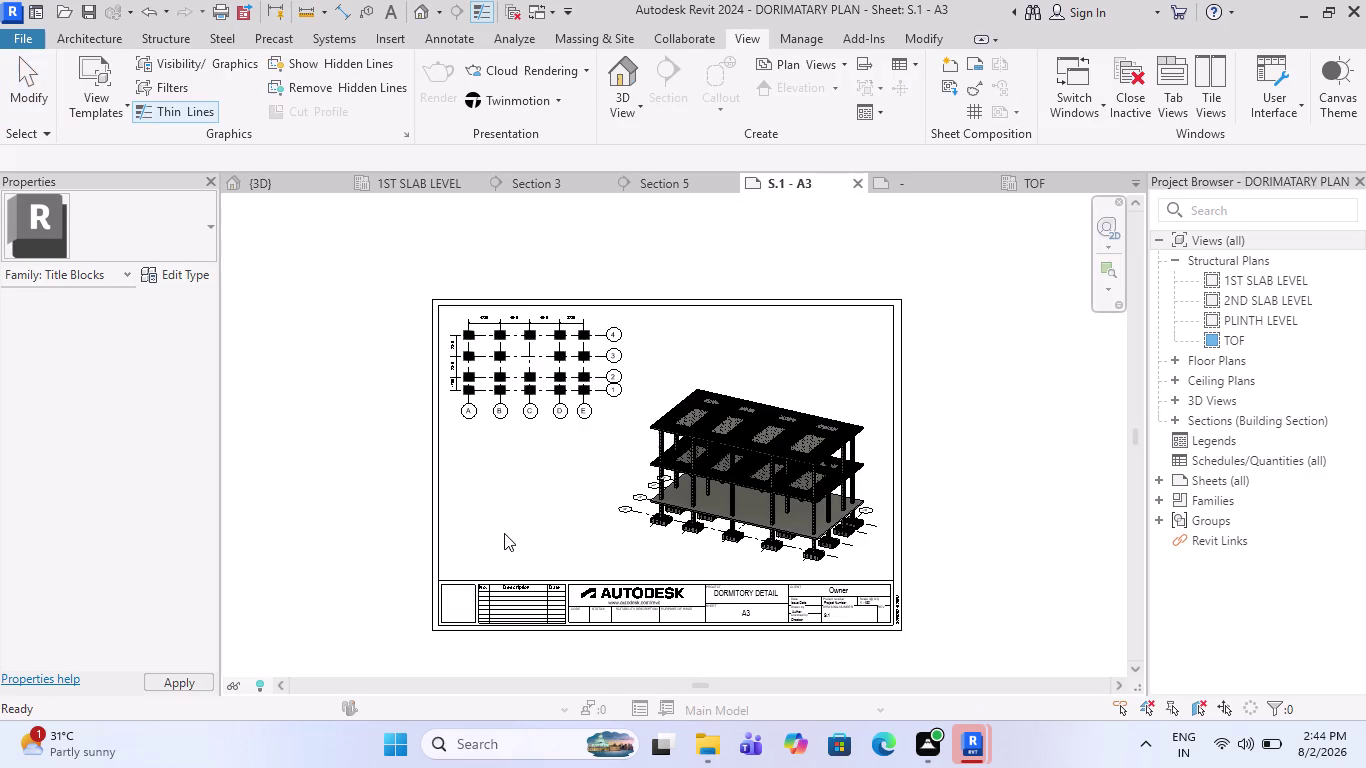
scroll(up, 3)
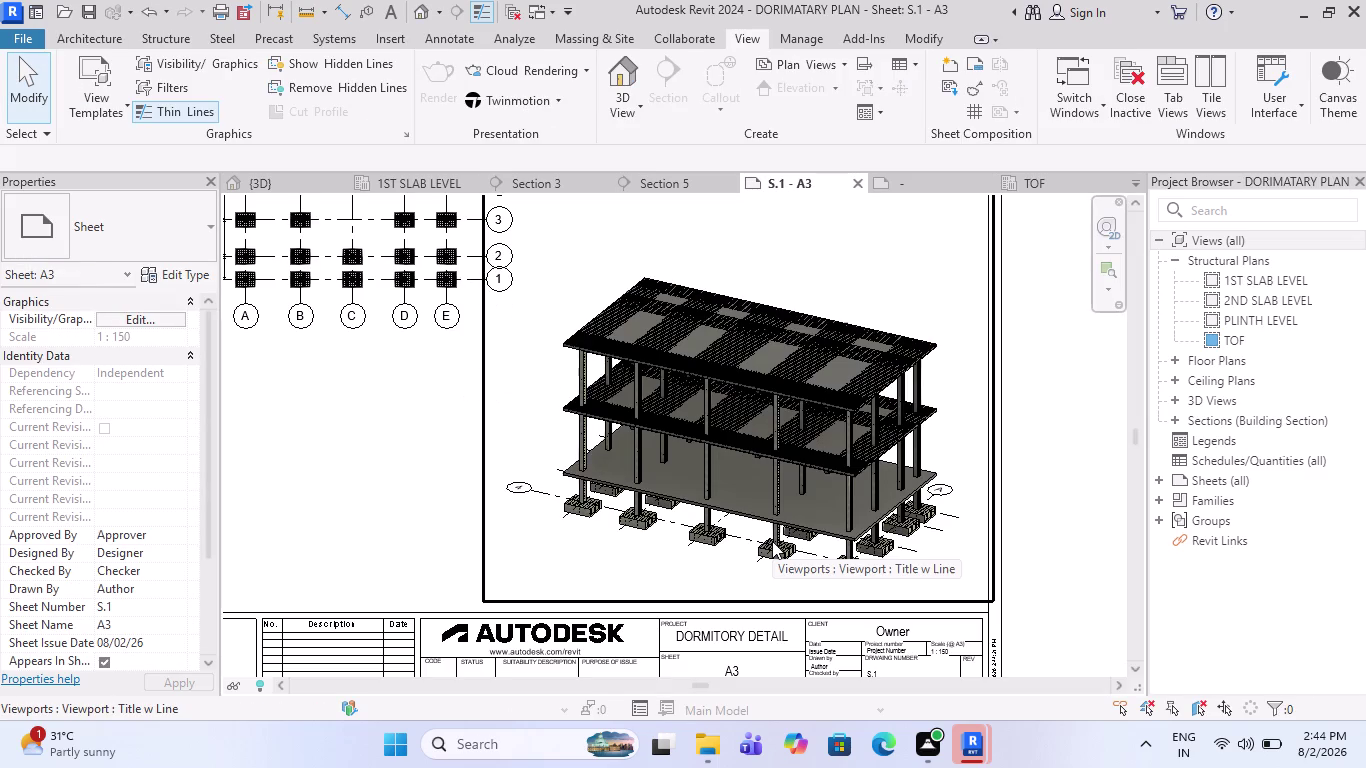
scroll(down, 3)
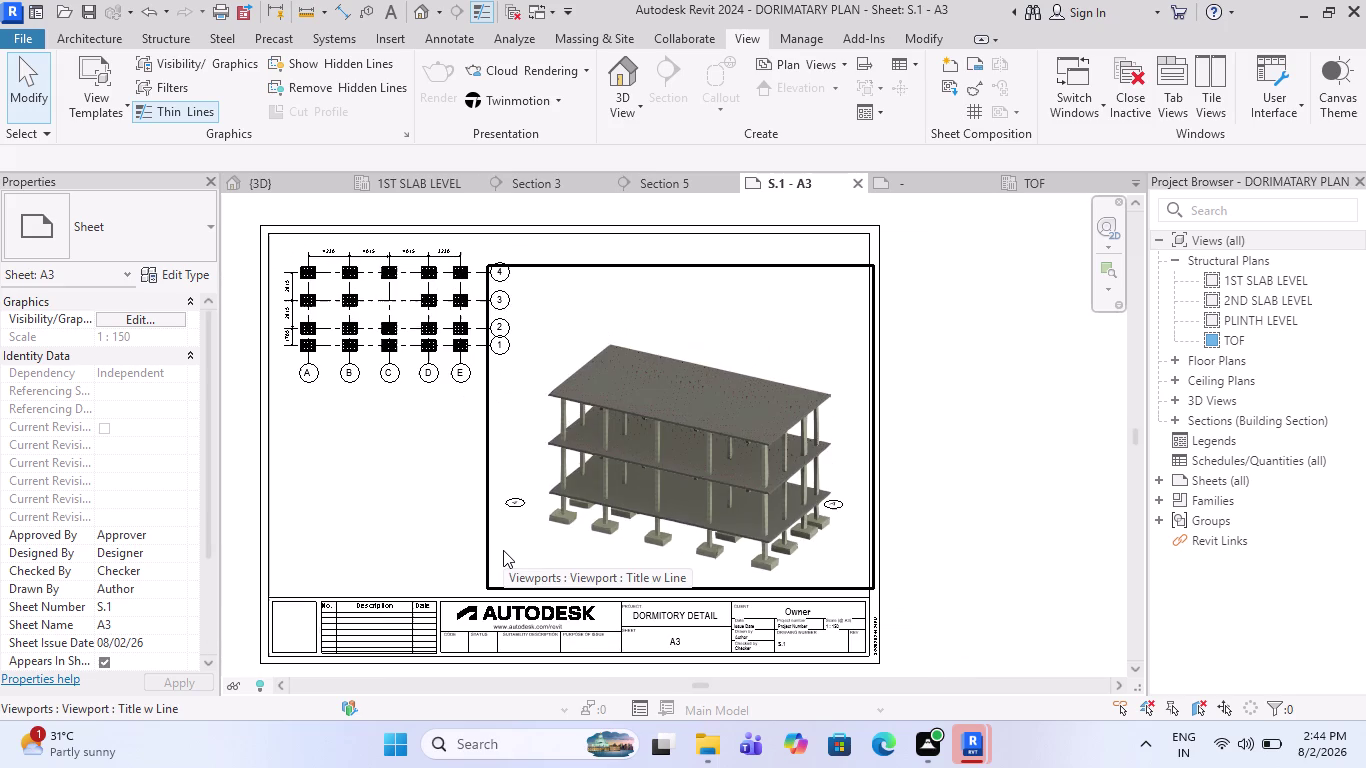
click(599, 416)
drag(619, 436, 619, 437)
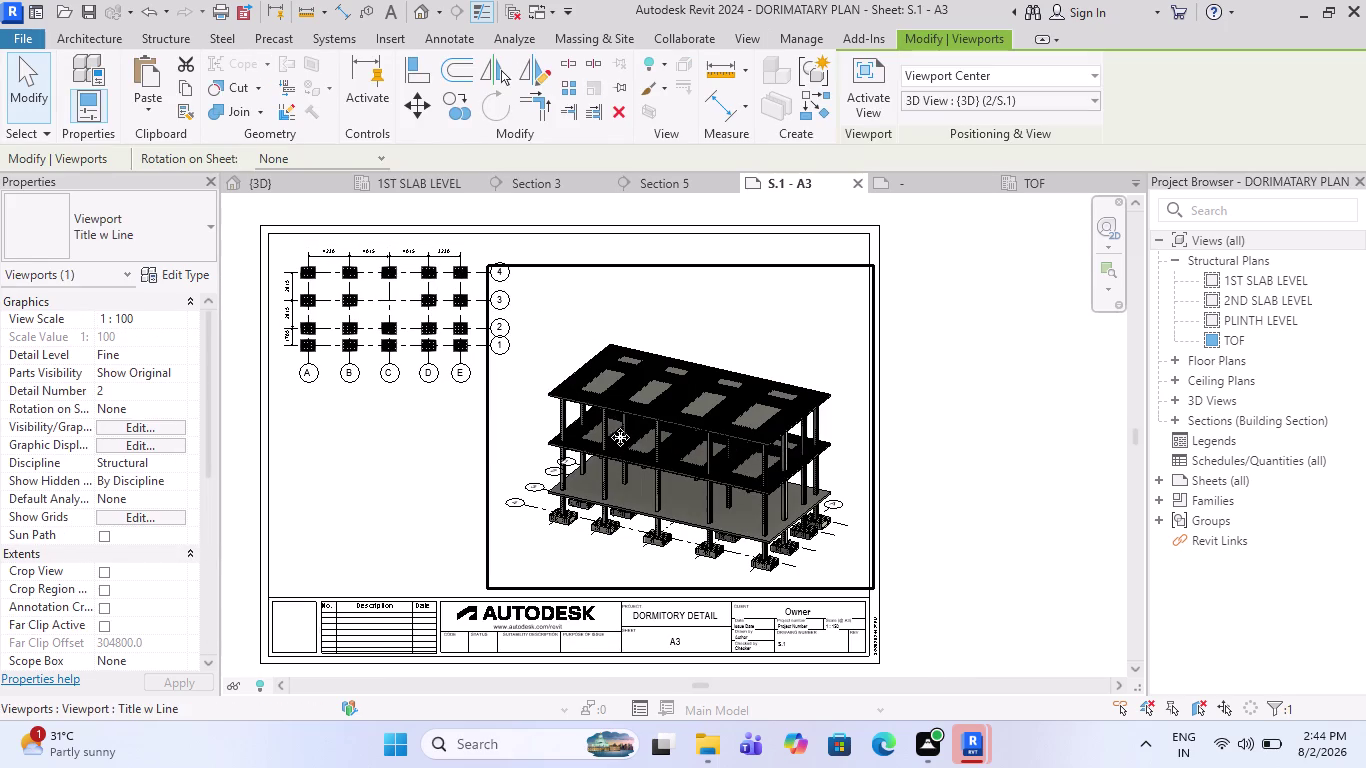
drag(619, 437, 651, 440)
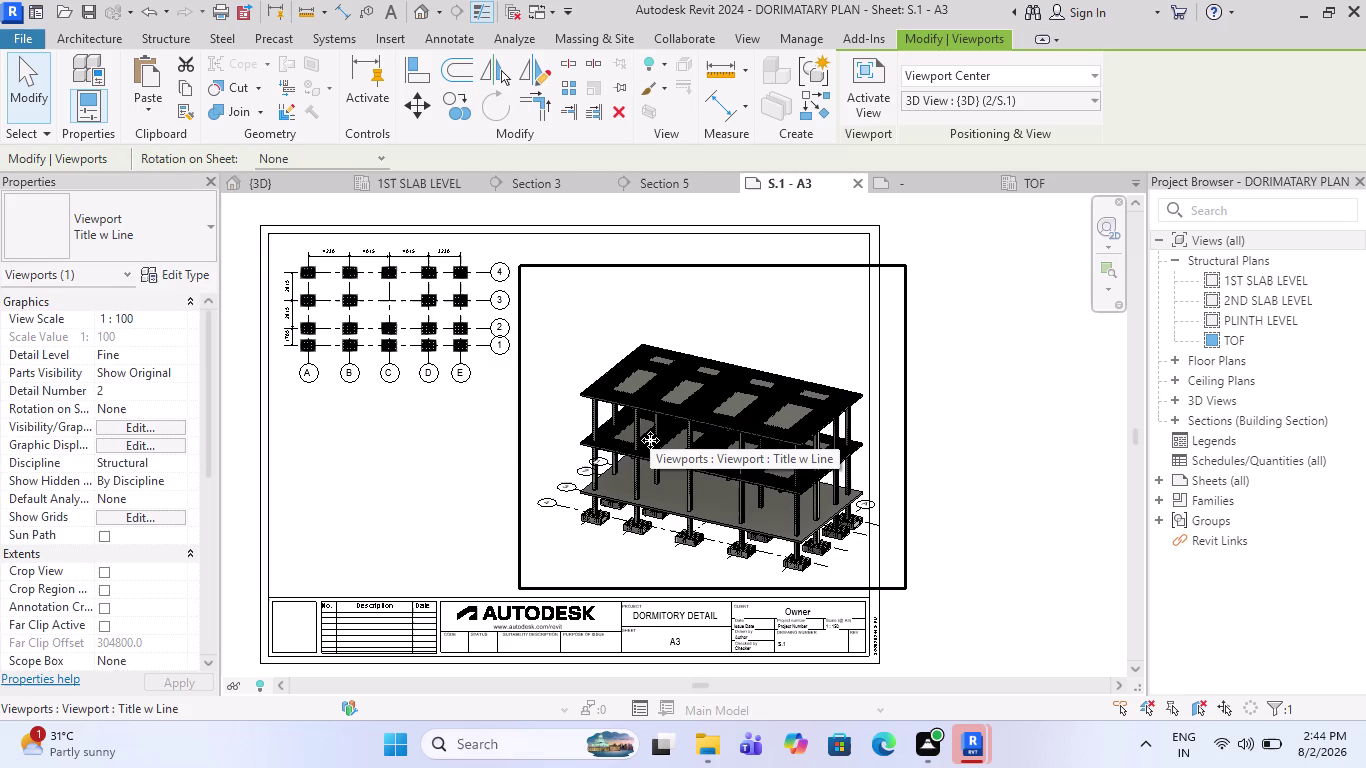
drag(680, 461, 662, 455)
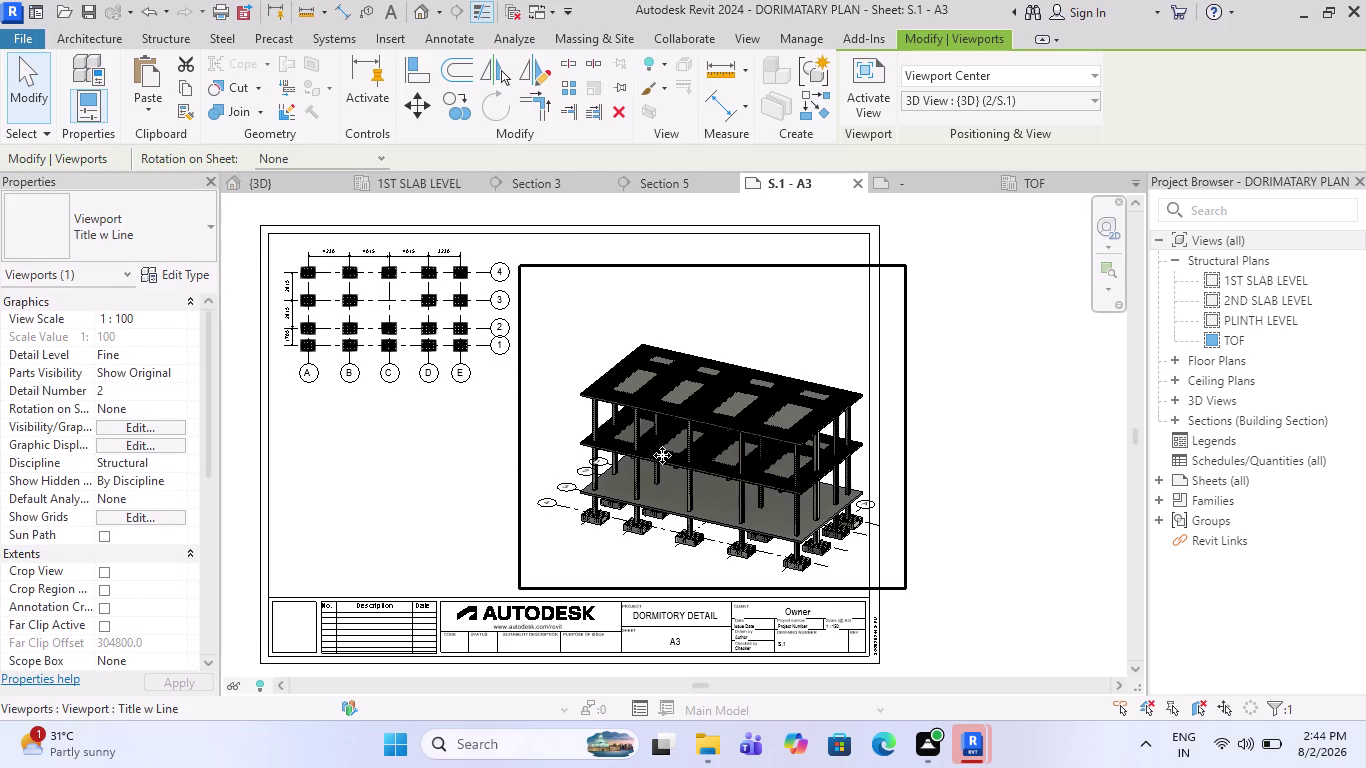
drag(662, 455, 650, 455)
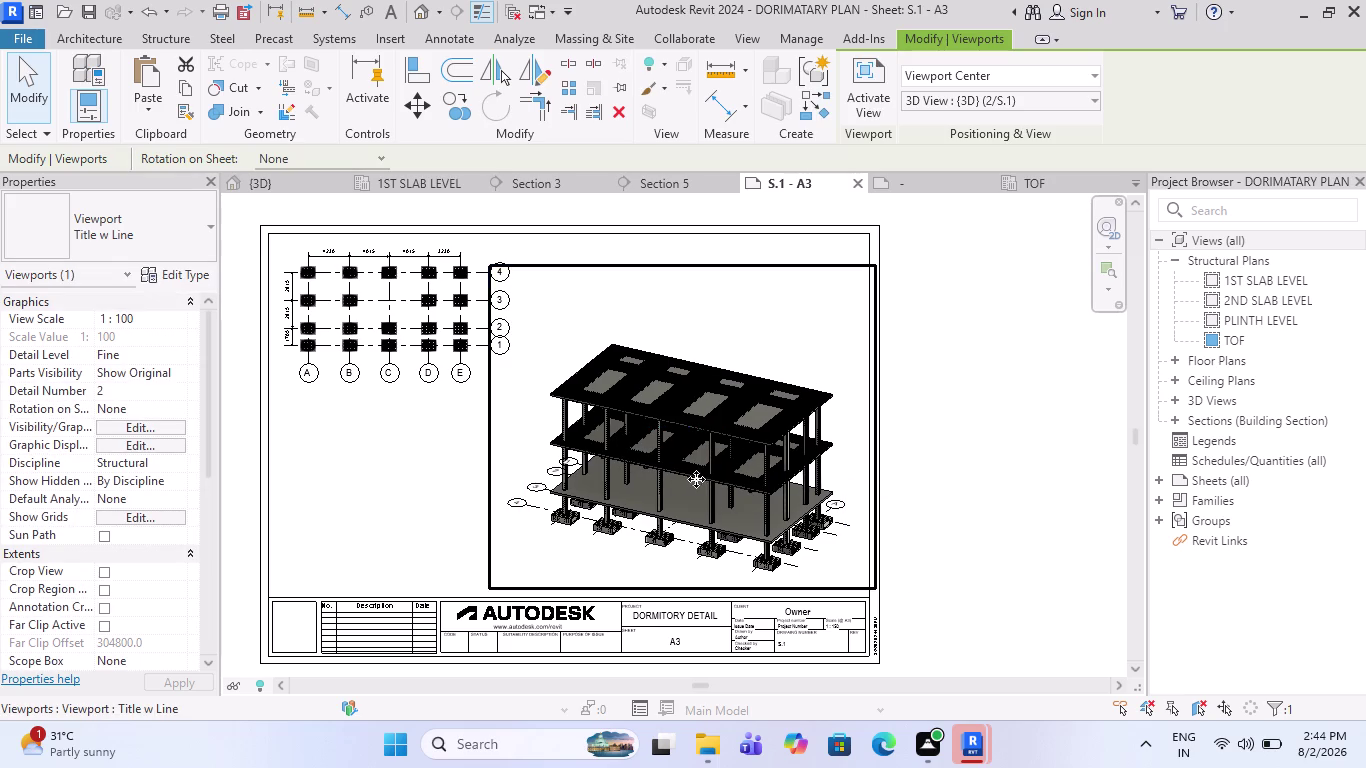
click(1021, 454)
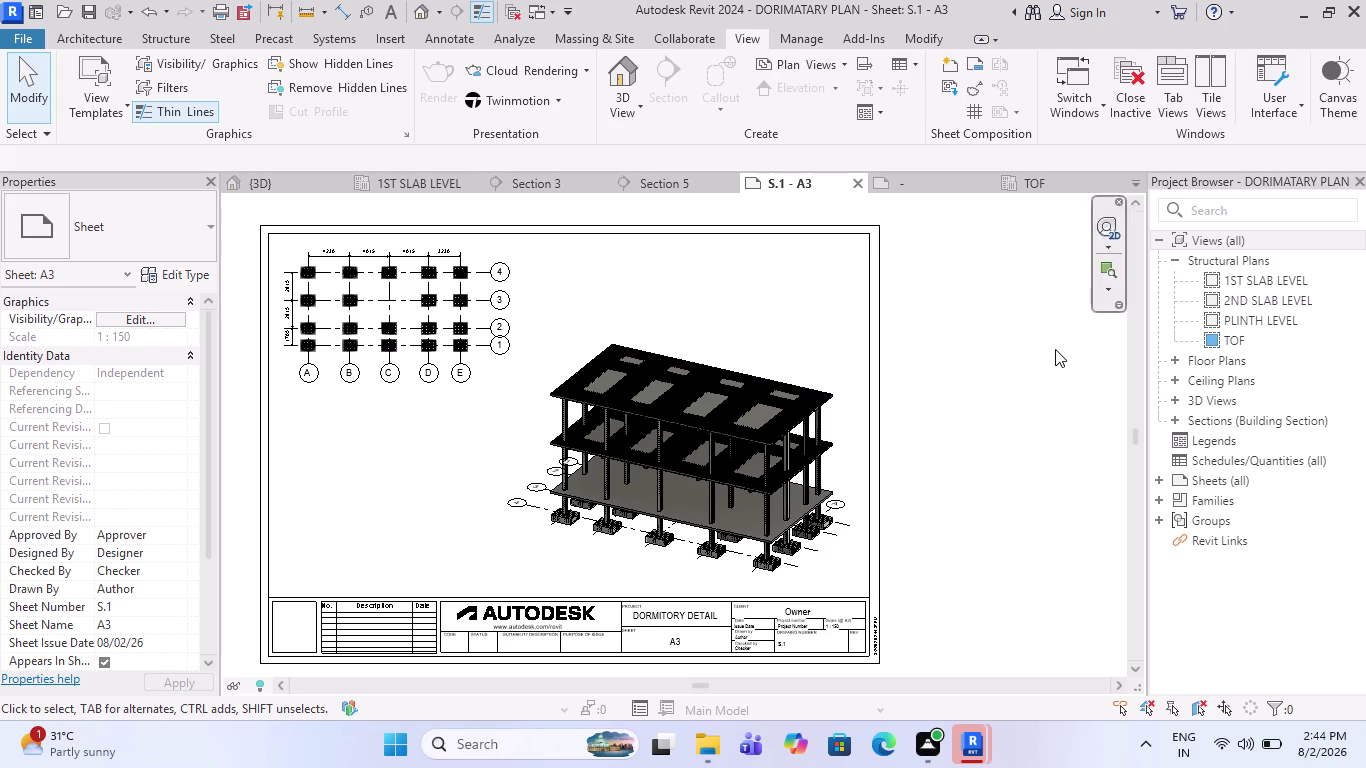
Navigate the Project Browser to the Schedules/Quantities node.
scroll(up, 3)
scroll(up, 3)
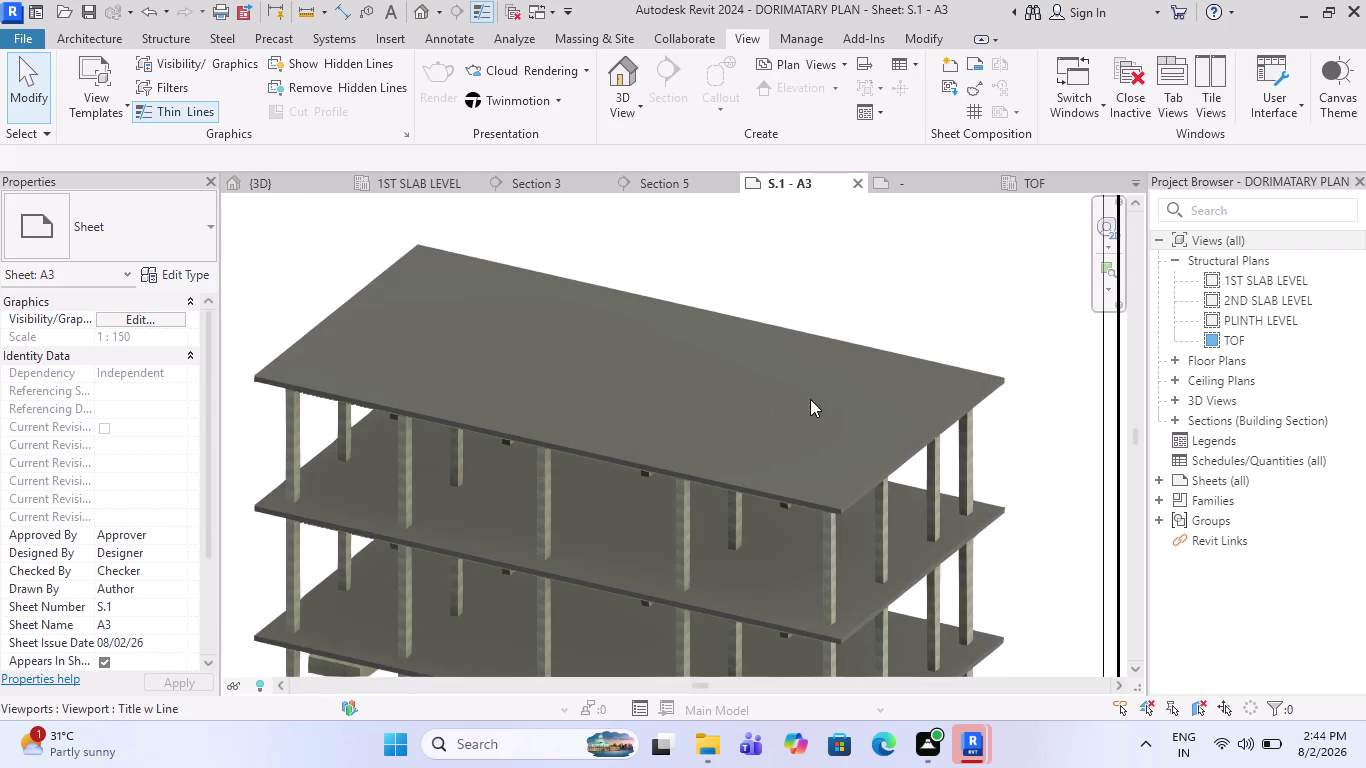
scroll(down, 3)
scroll(down, 3)
scroll(down, 3)
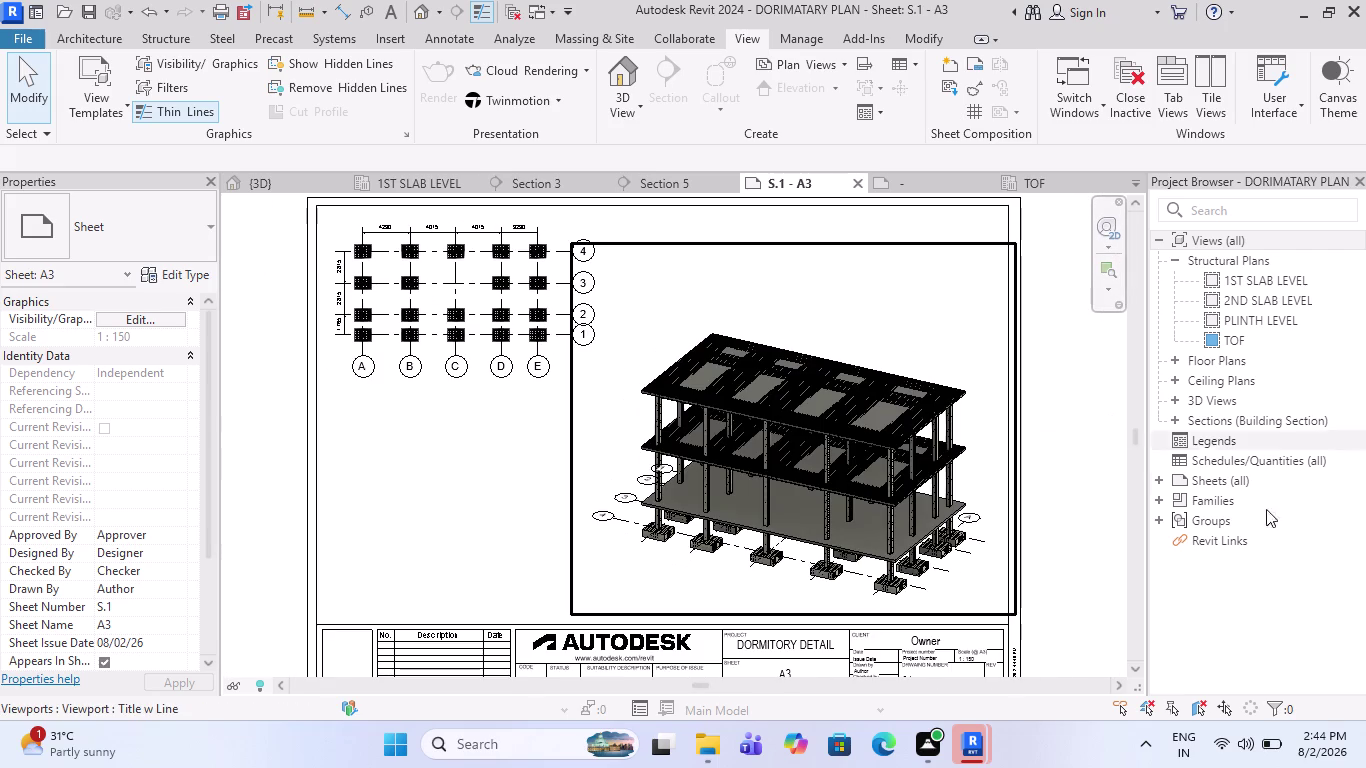
double_click(1077, 524)
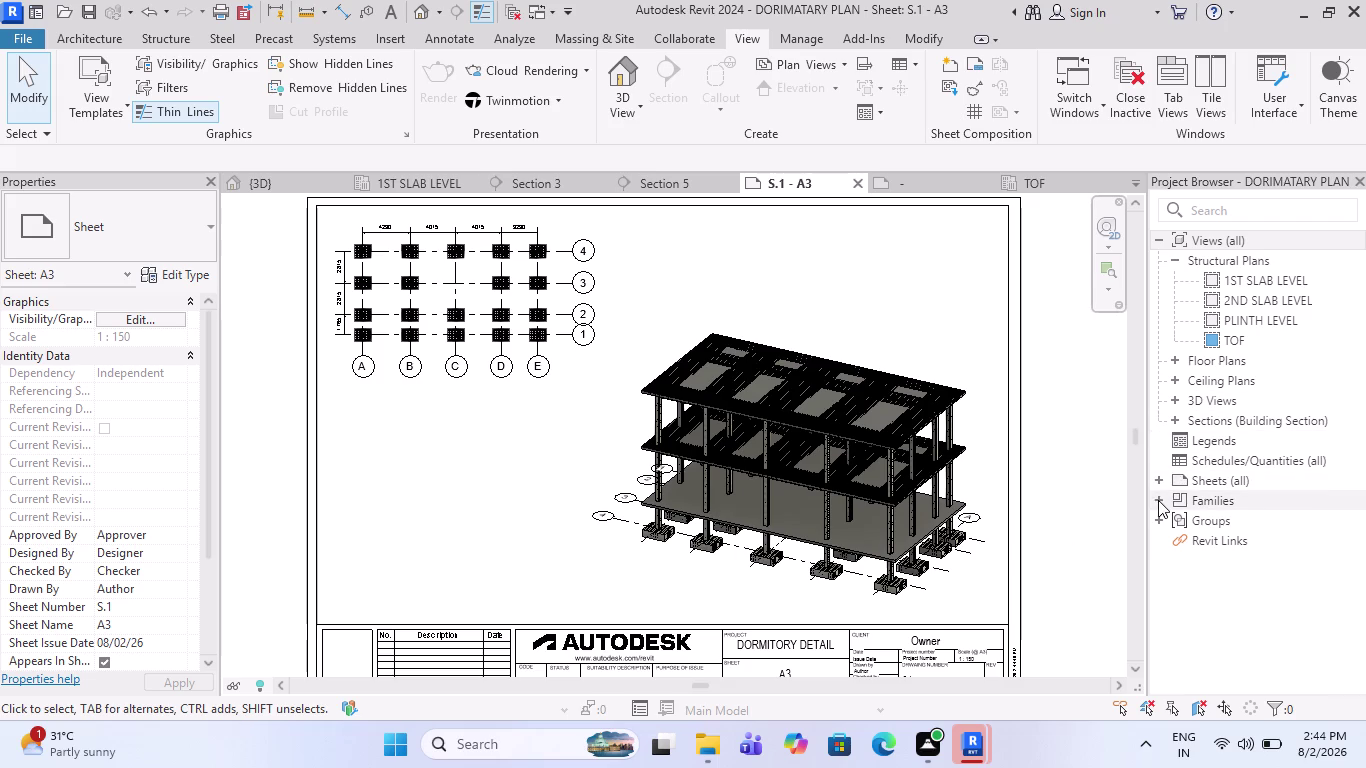
click(1190, 461)
Create a new schedule with the filter set to Structure only and the Detail Items category.
right_click(1191, 460)
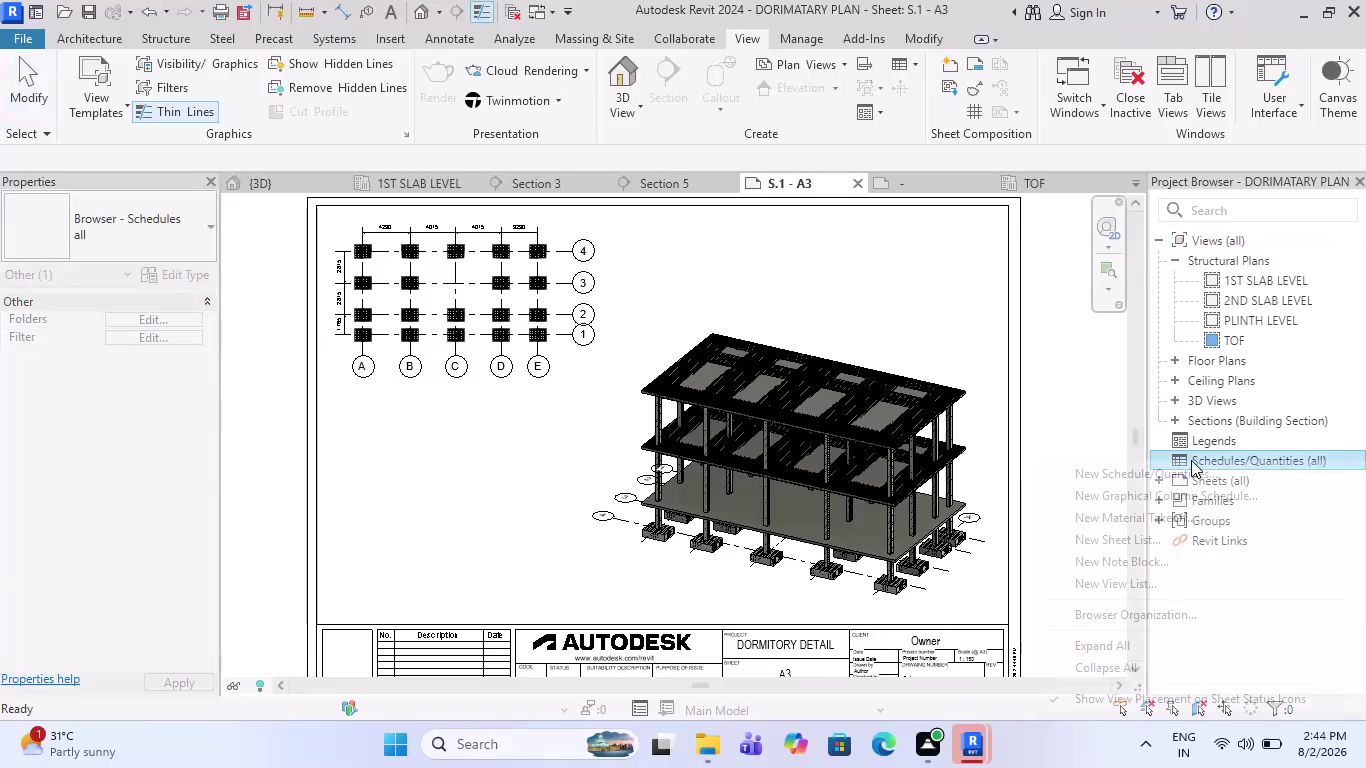
click(1178, 476)
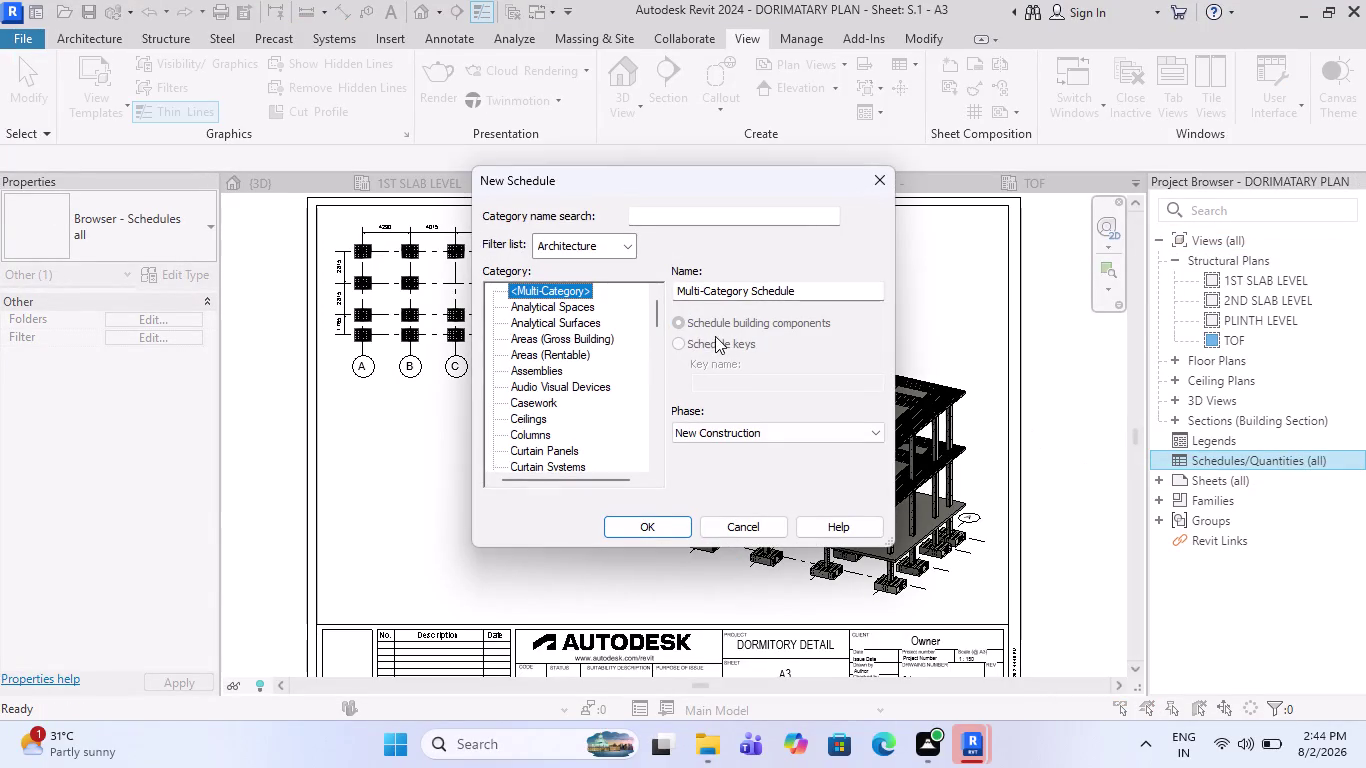
click(624, 243)
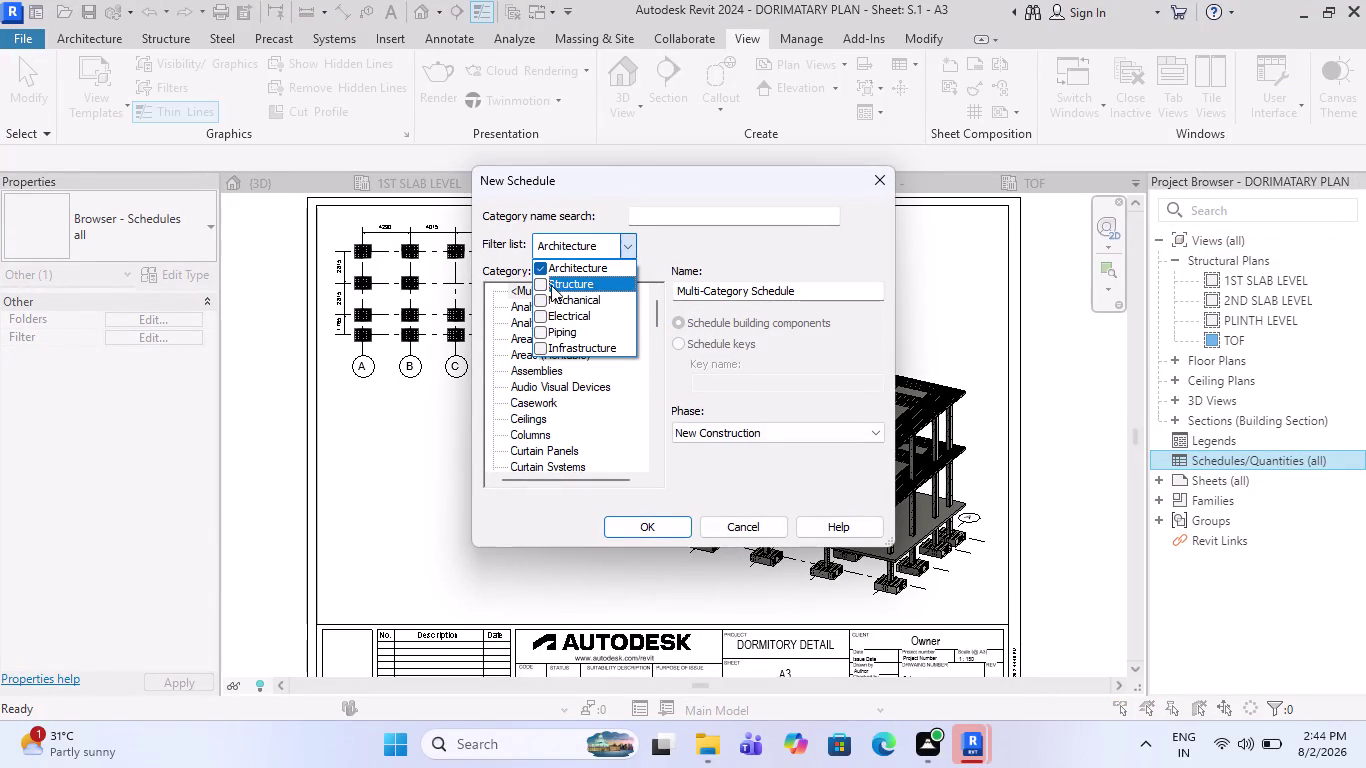
click(545, 285)
click(537, 267)
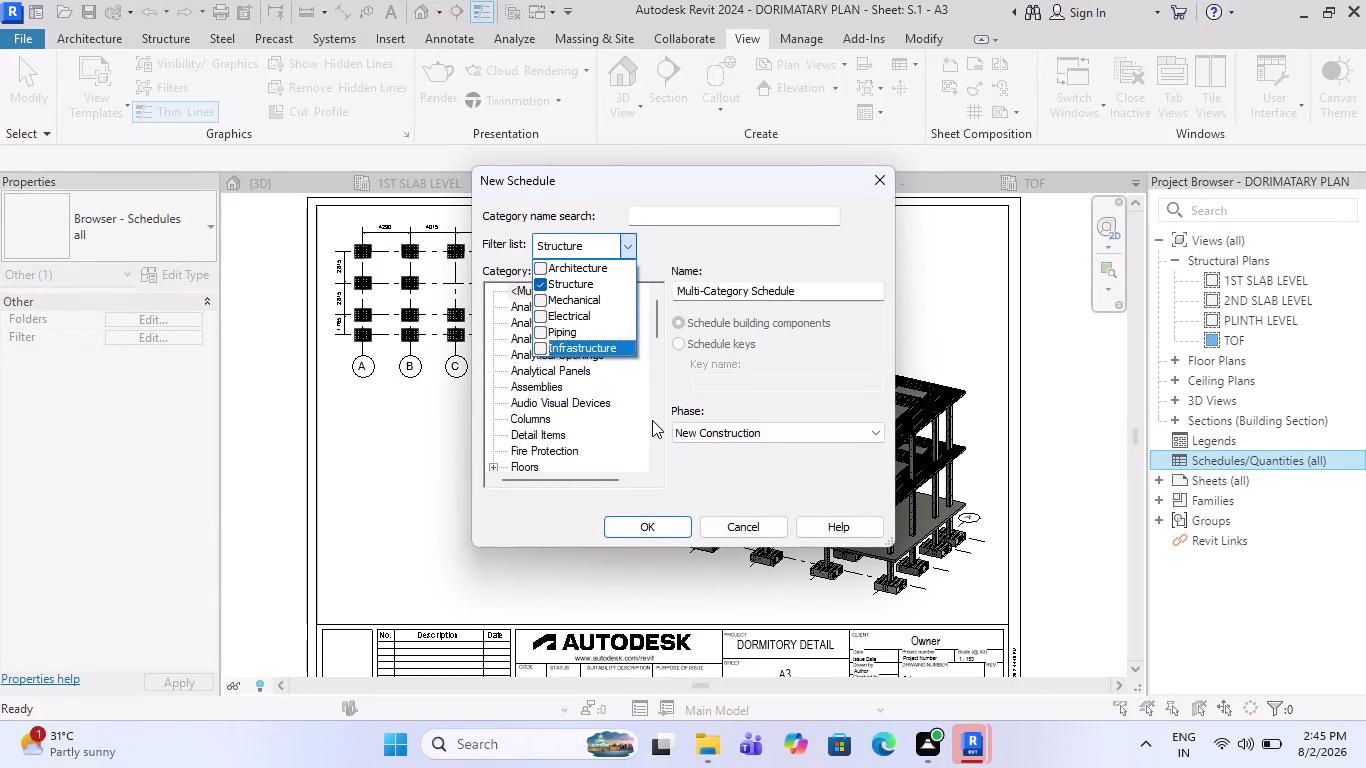
click(642, 429)
click(840, 288)
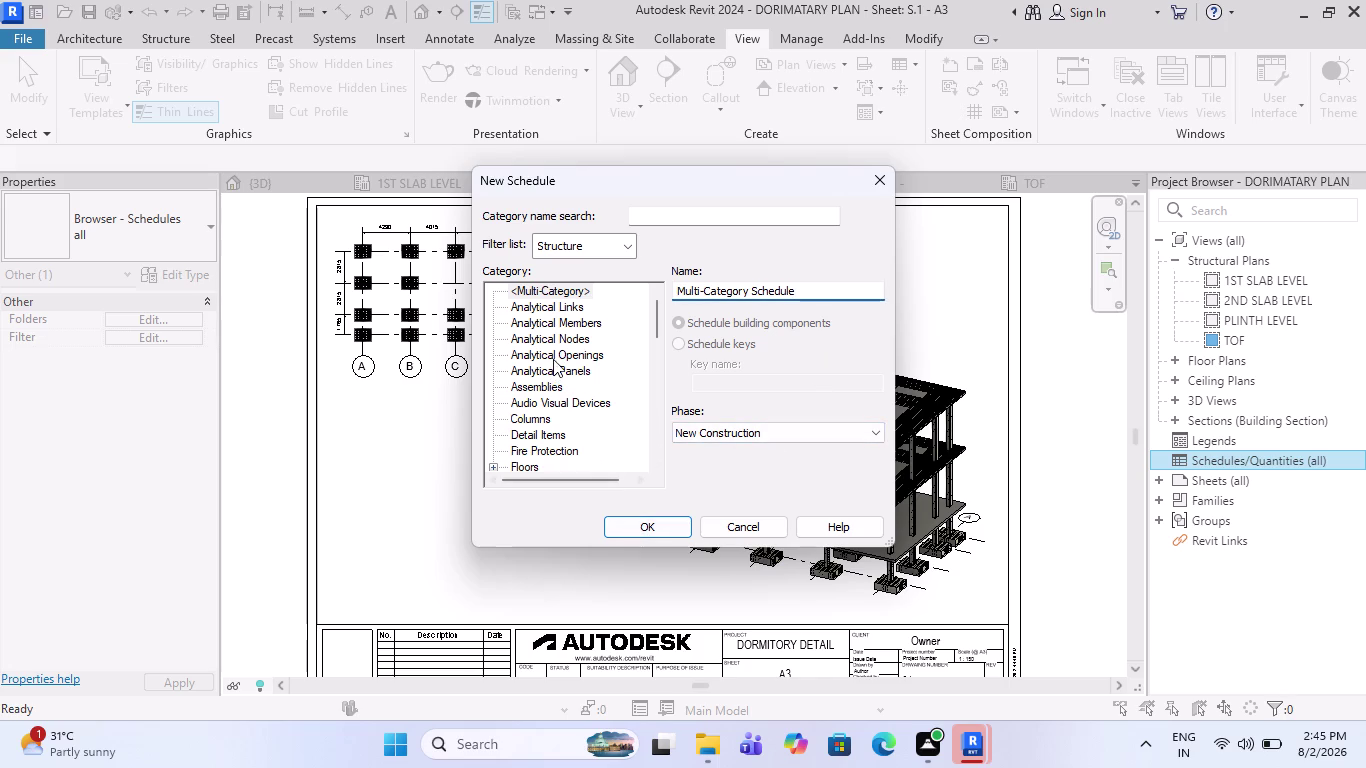
scroll(down, 3)
click(538, 421)
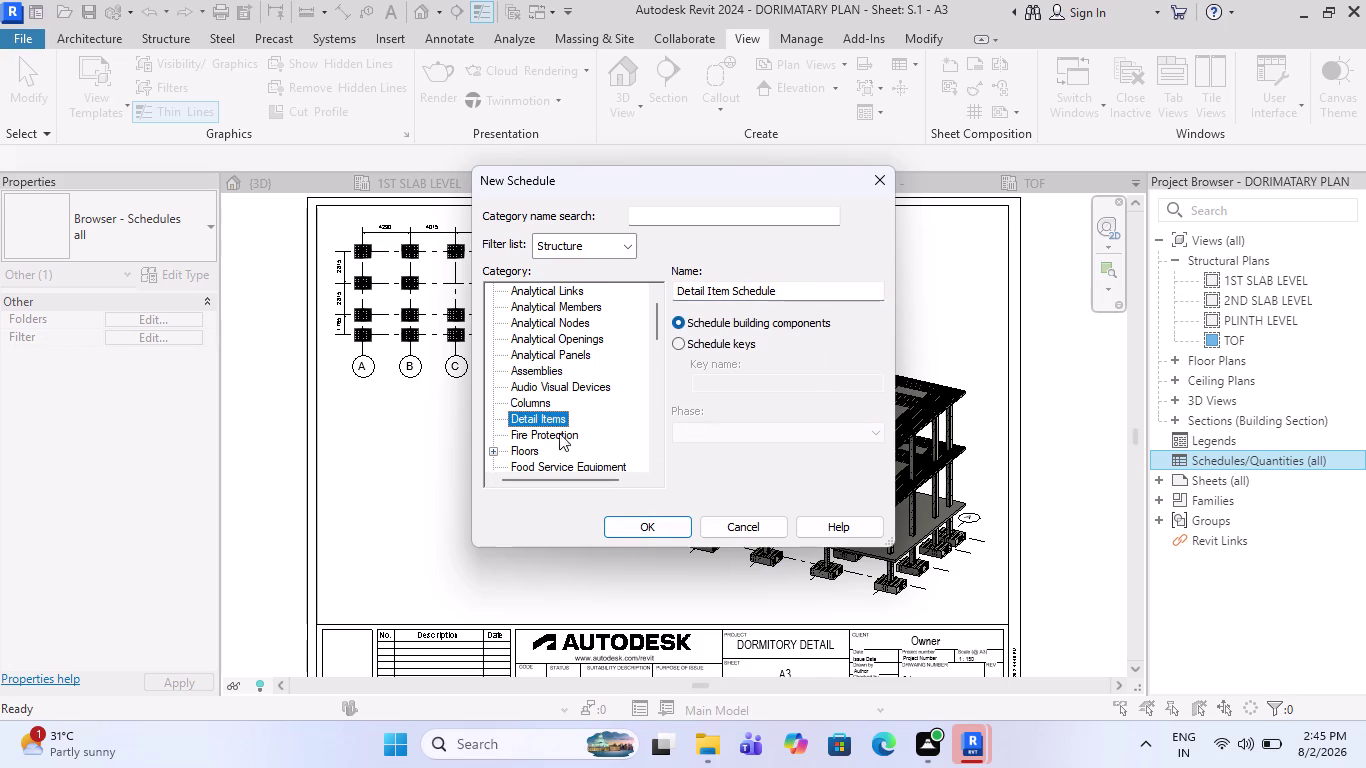
click(631, 521)
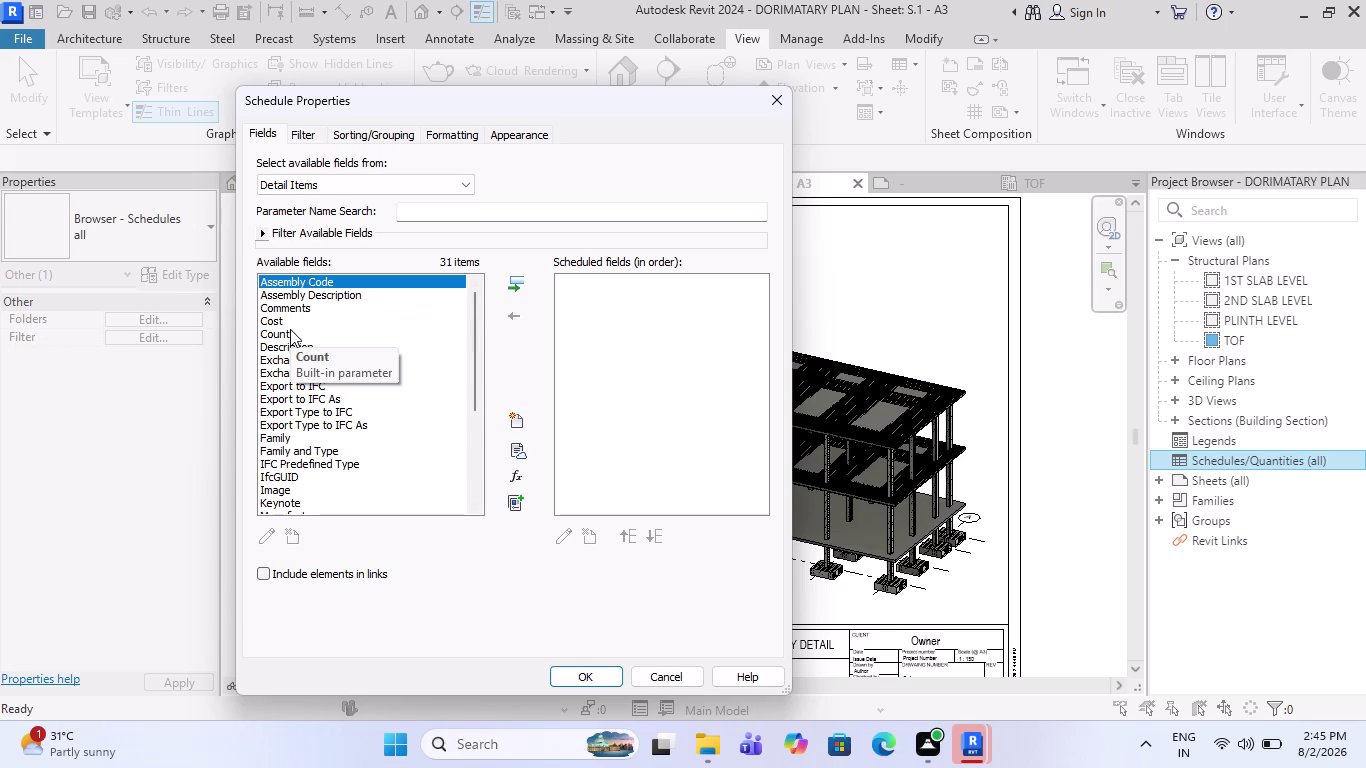
Add Count and Family to the Detail Item Schedule's scheduled fields.
click(290, 336)
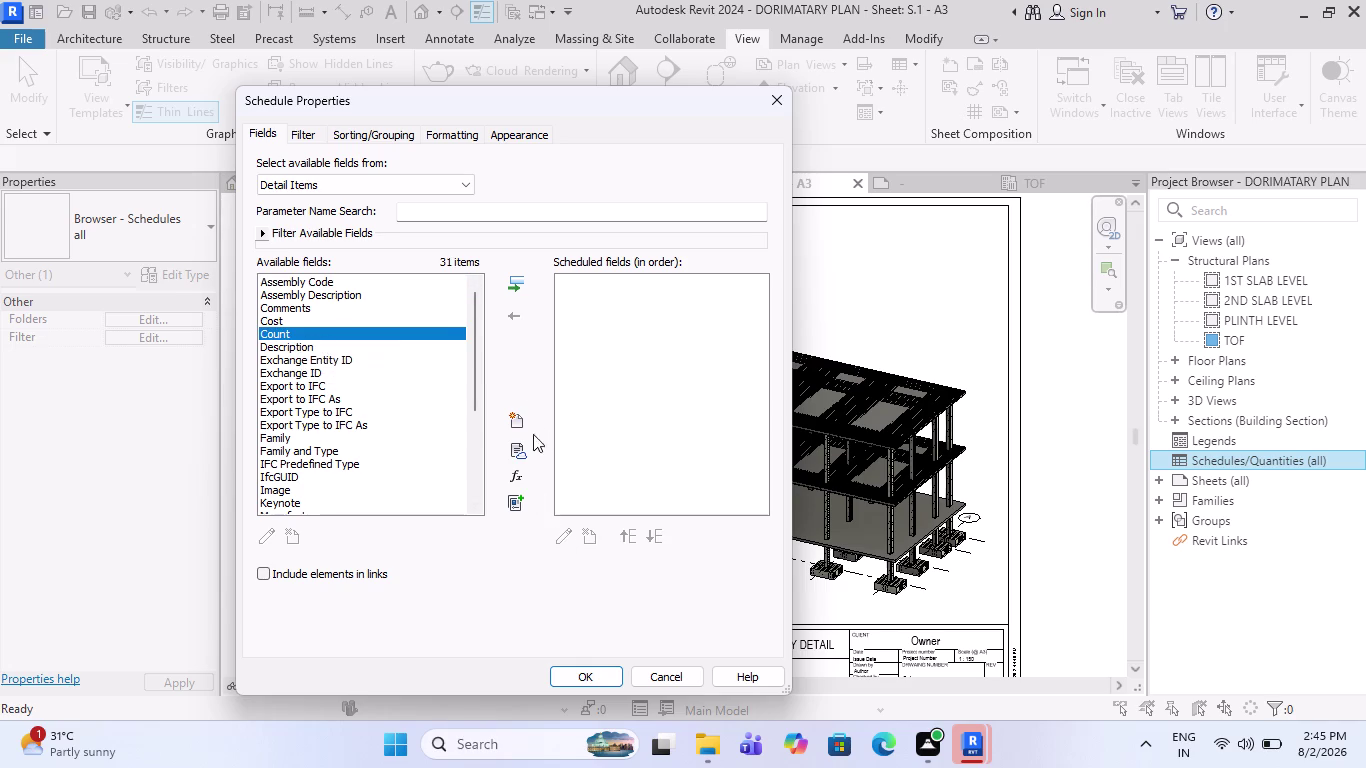
click(521, 282)
scroll(down, 3)
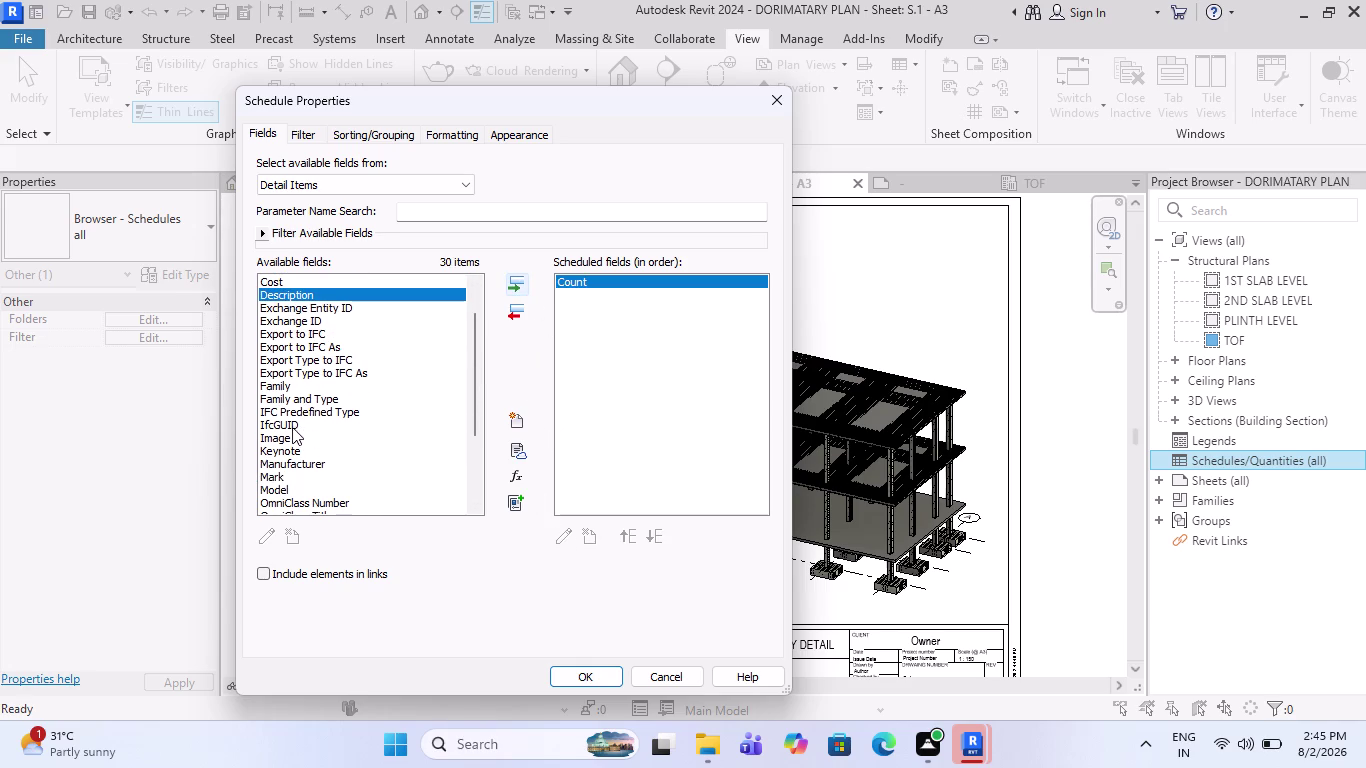
scroll(down, 3)
scroll(up, 3)
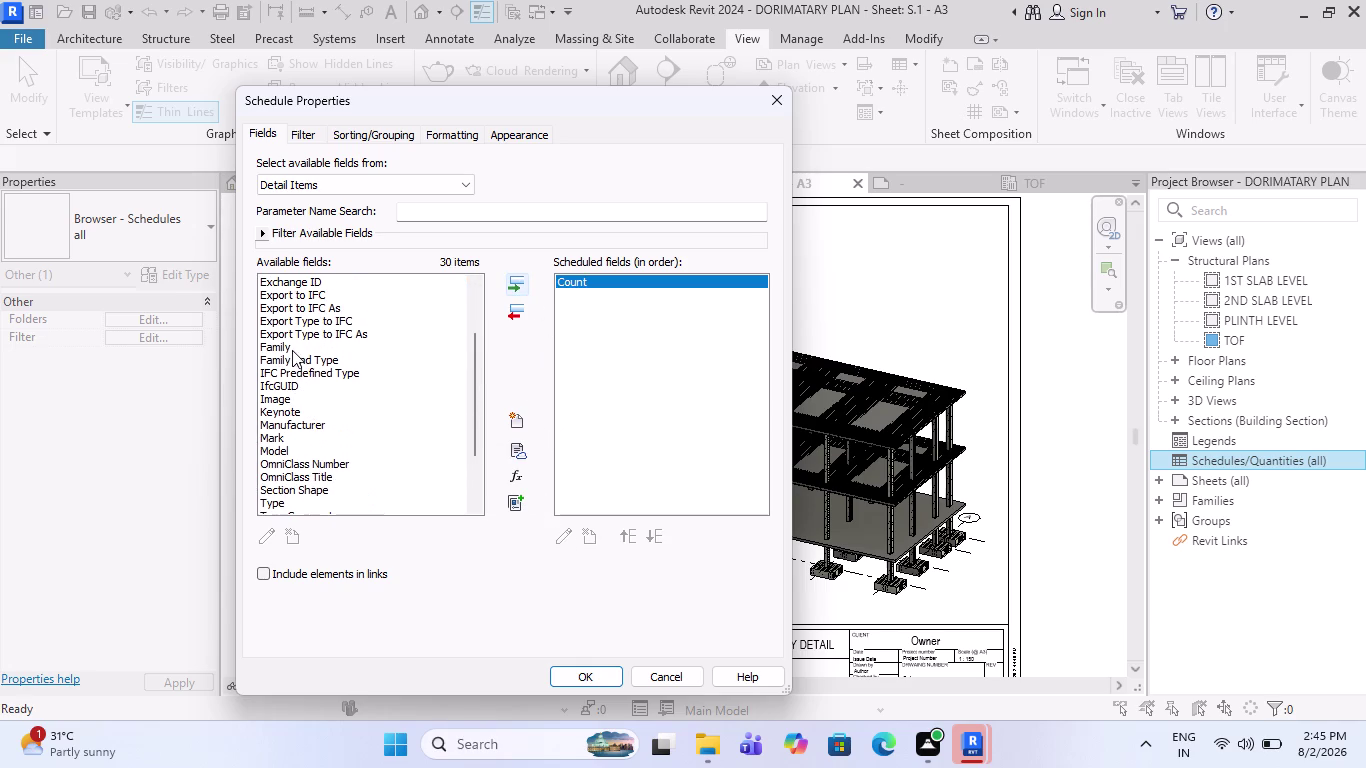
click(292, 347)
click(513, 275)
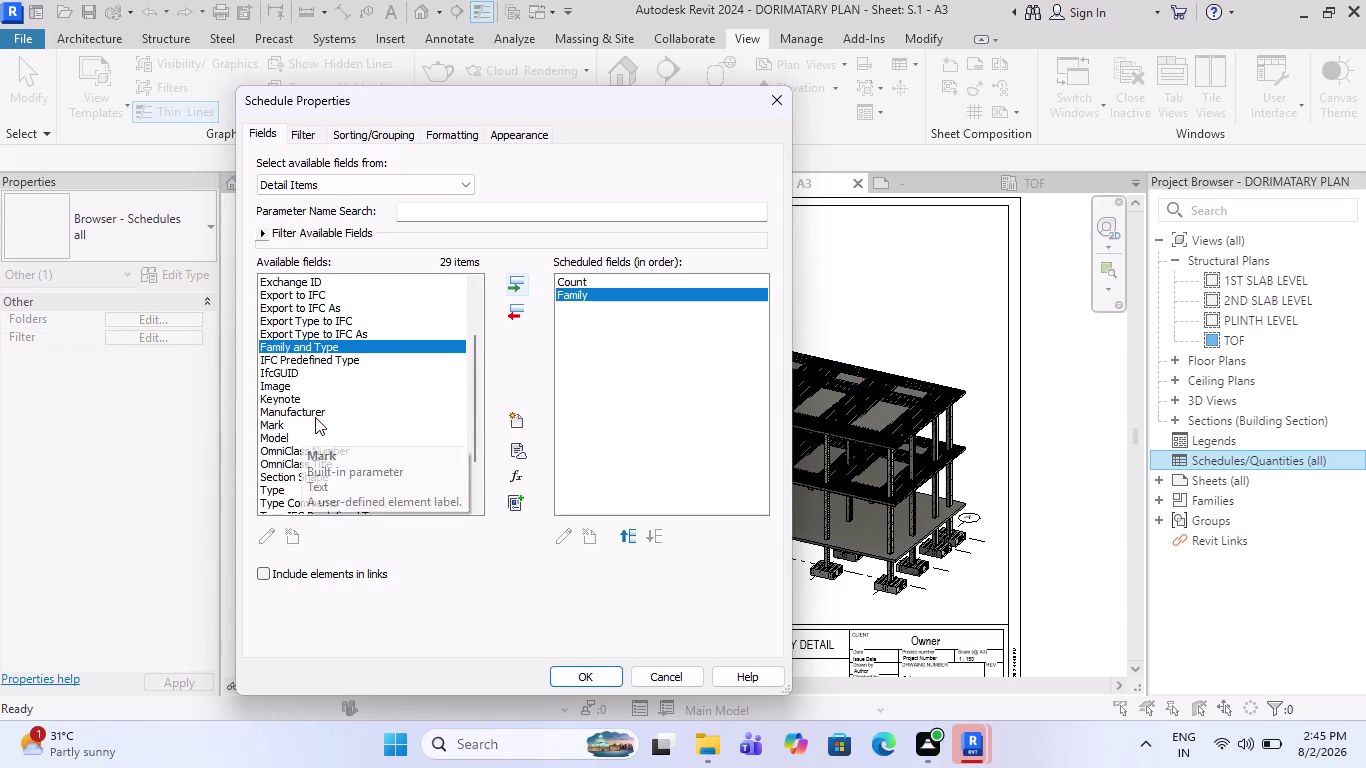
Browse the available fields list and its field sources, briefly selecting Section Shape.
scroll(down, 3)
scroll(down, 3)
scroll(down, 3)
scroll(down, 3)
scroll(up, 3)
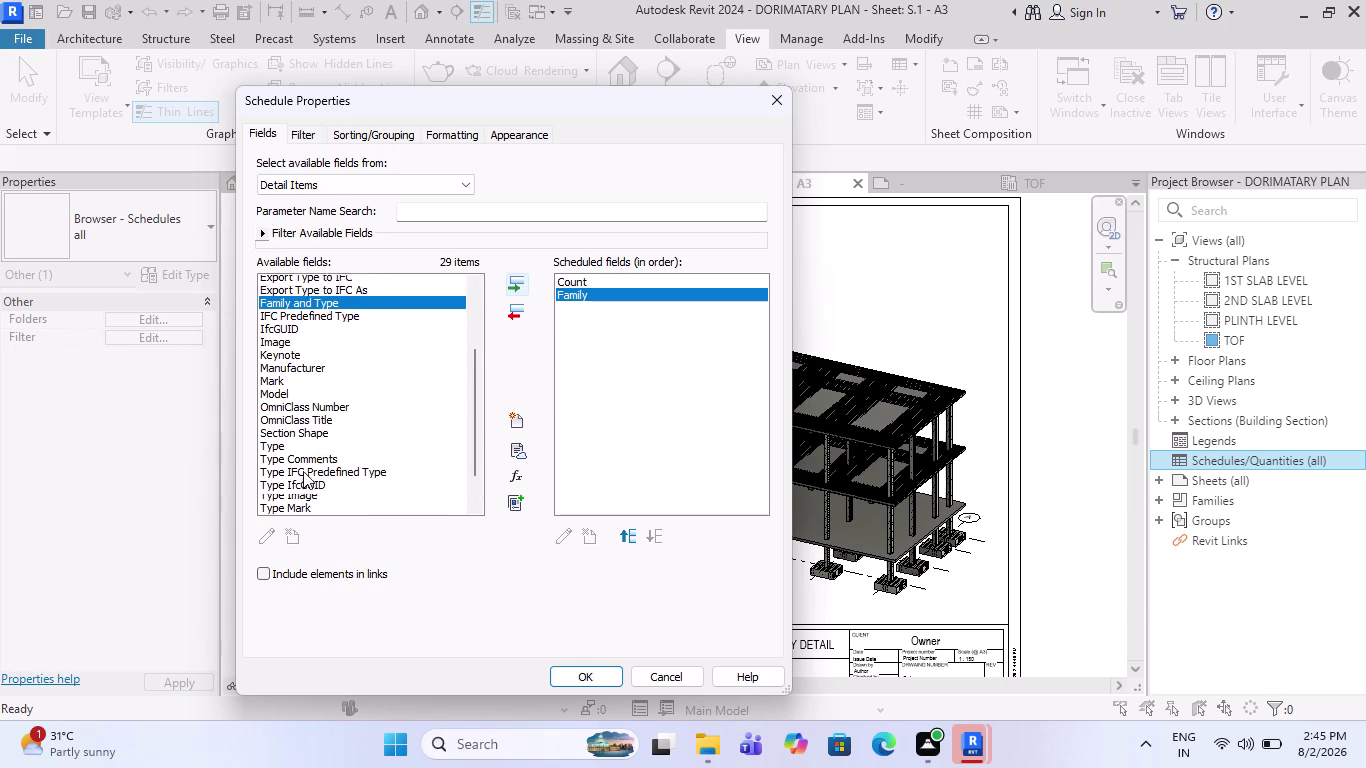
scroll(up, 3)
scroll(up, 3)
scroll(up, 3)
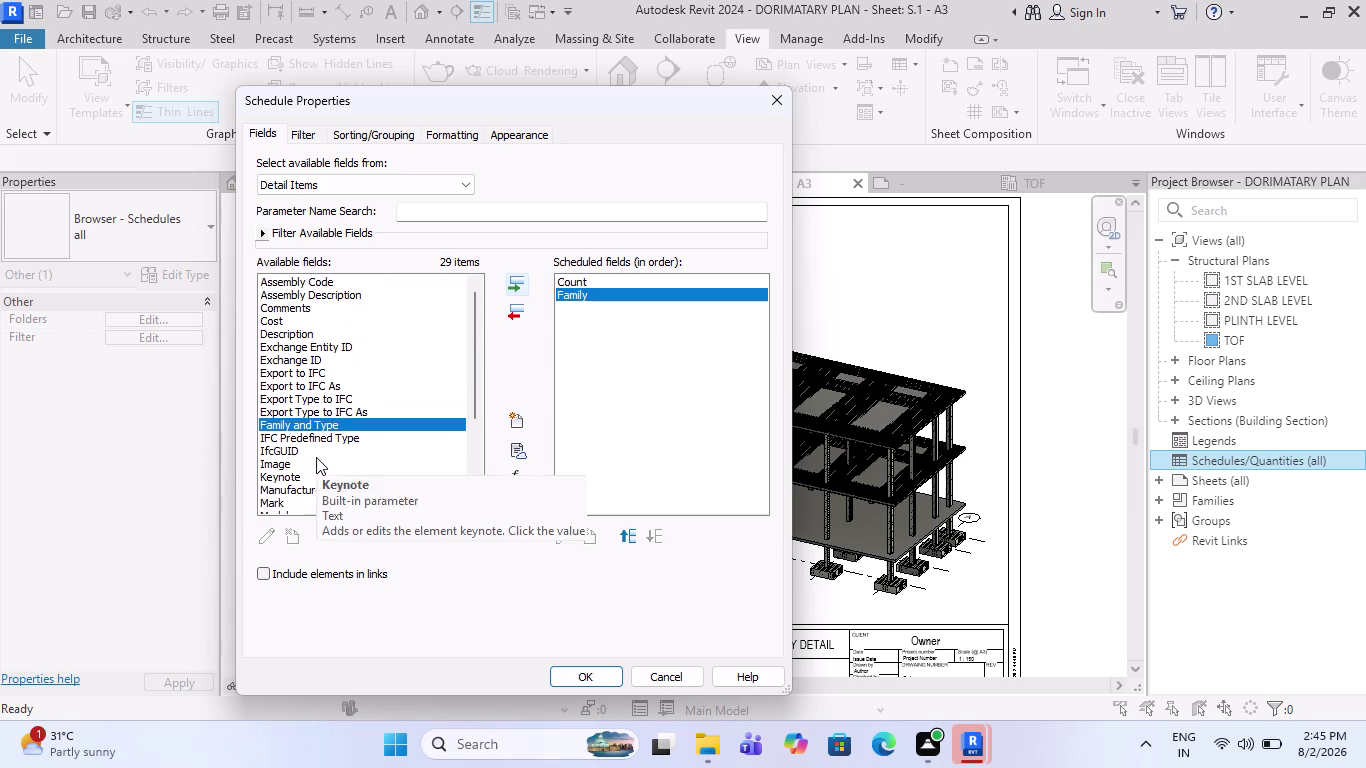
scroll(down, 3)
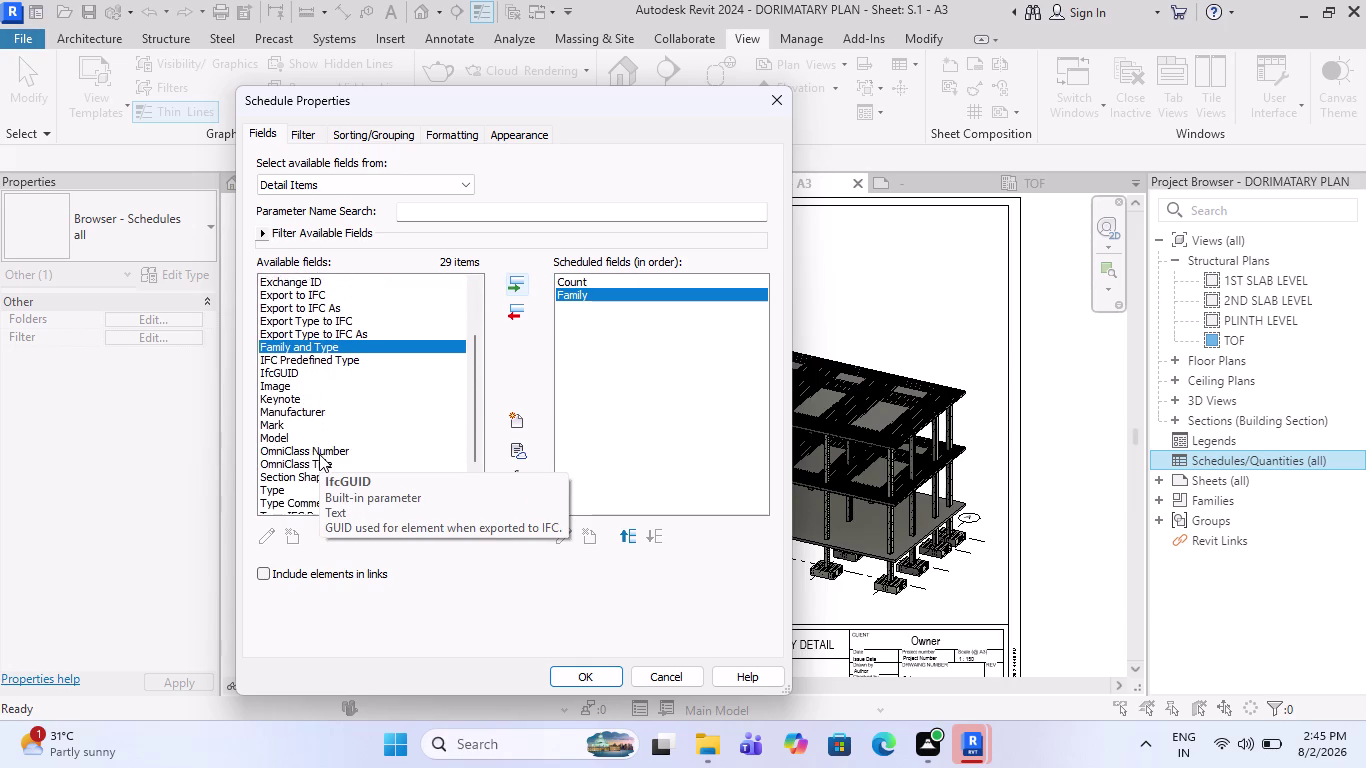
scroll(down, 3)
scroll(down, 3)
click(408, 182)
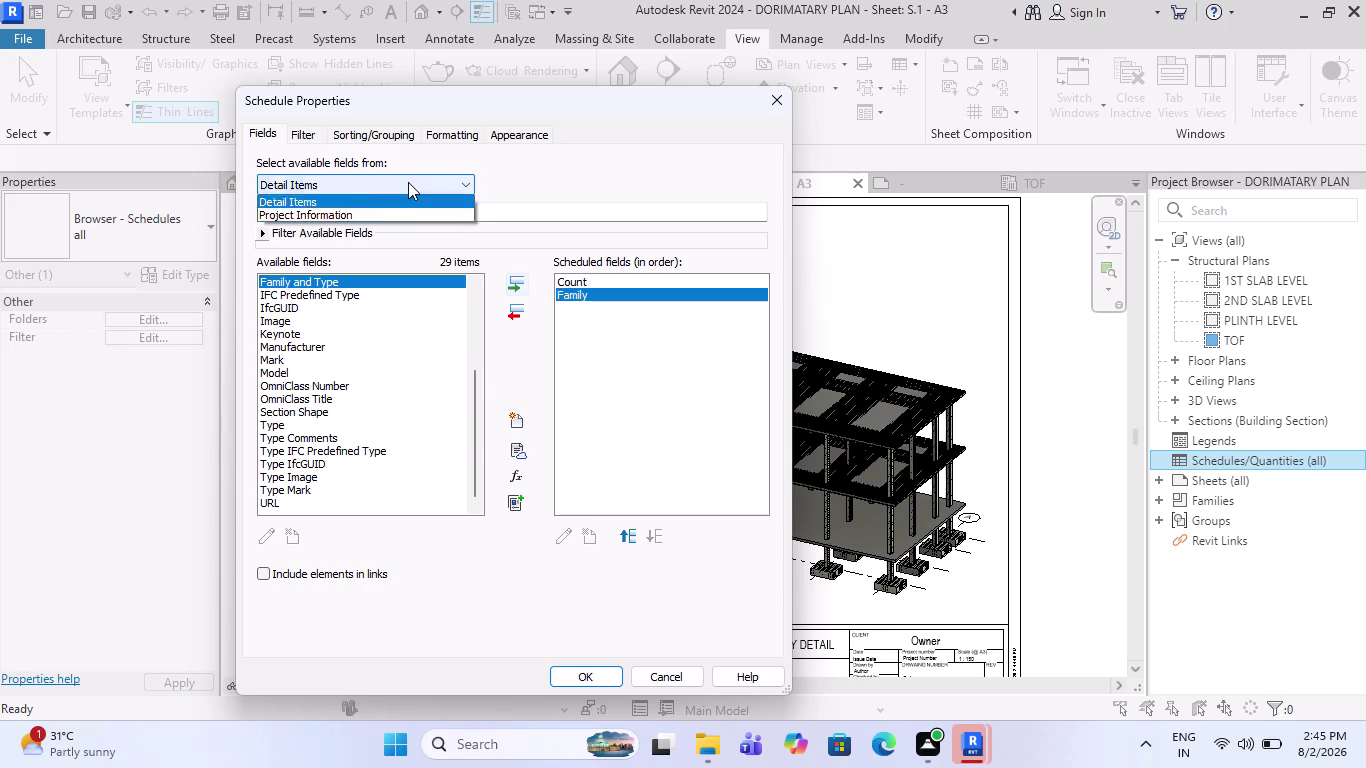
click(408, 182)
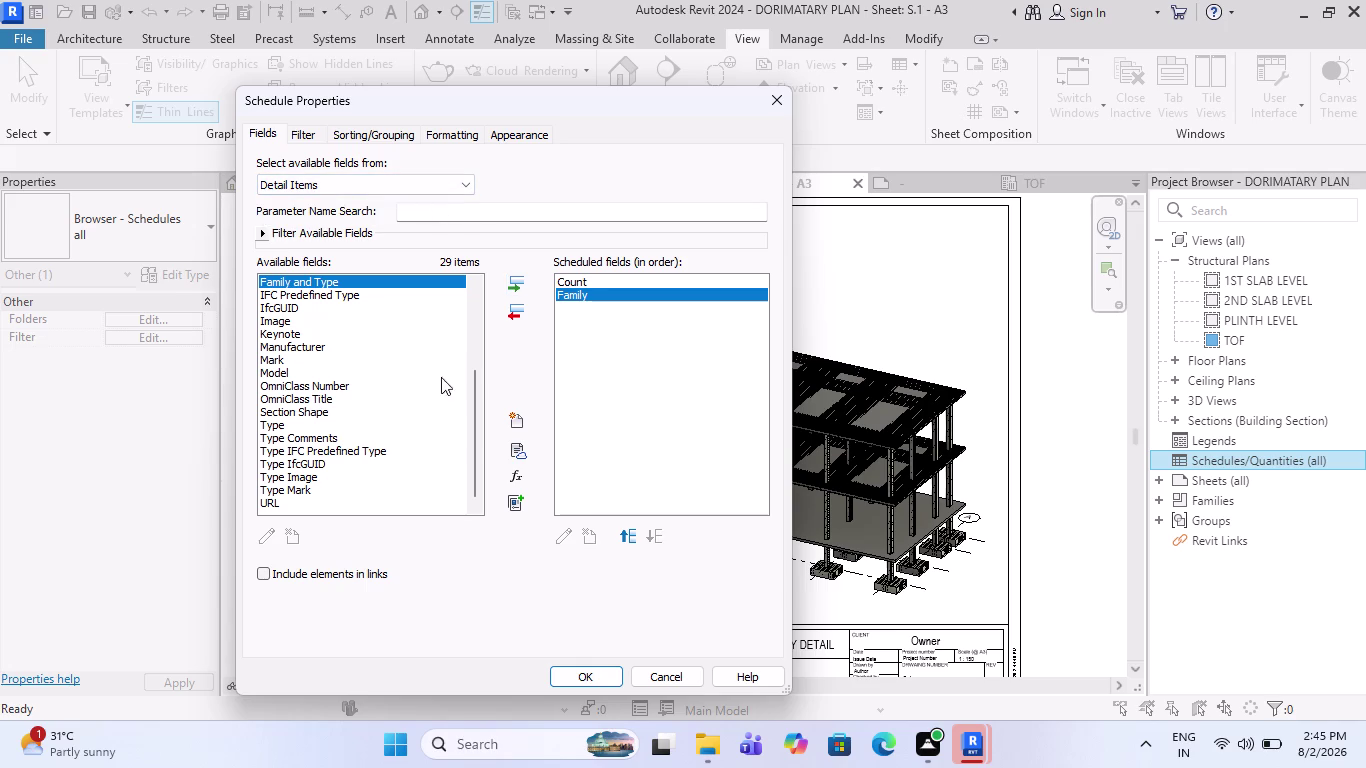
scroll(up, 3)
scroll(up, 3)
scroll(up, 3)
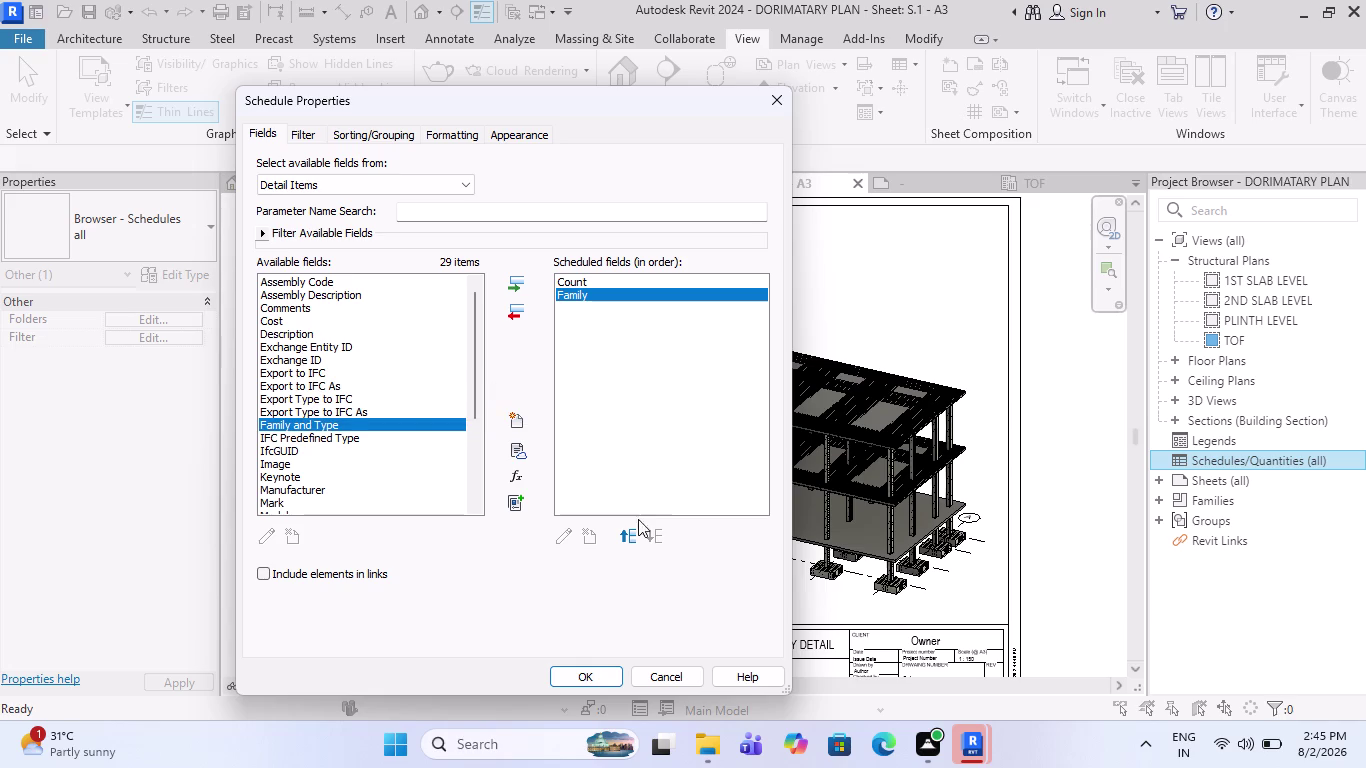
scroll(down, 3)
scroll(down, 3)
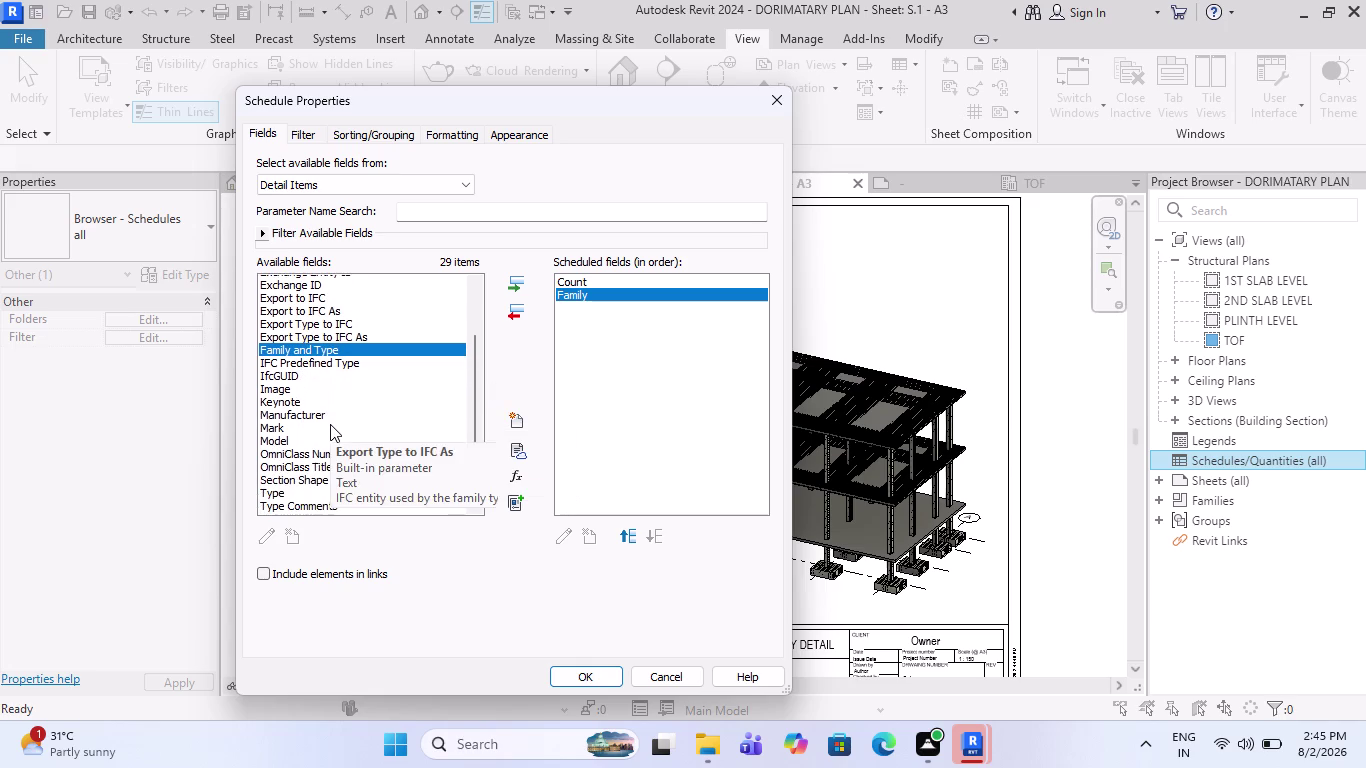
scroll(down, 3)
scroll(down, 3)
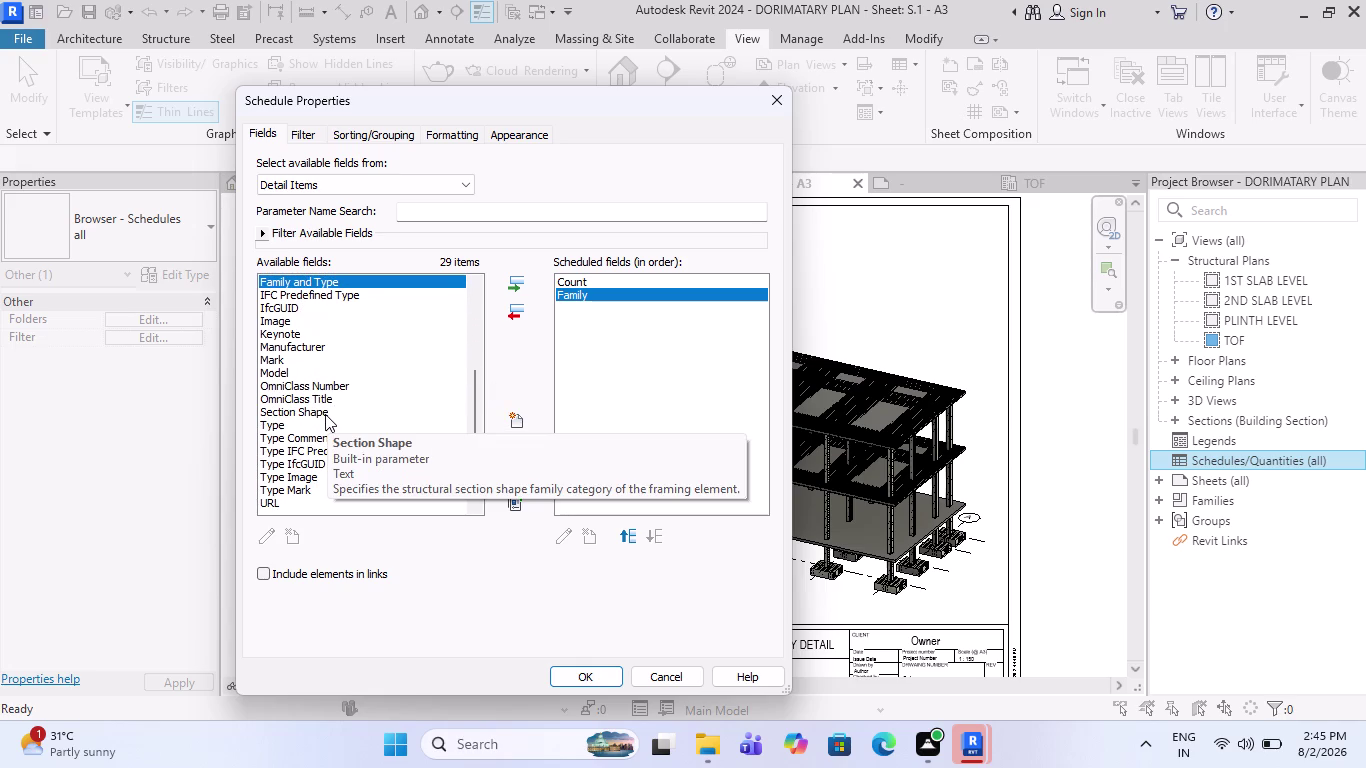
click(323, 414)
scroll(down, 3)
scroll(down, 3)
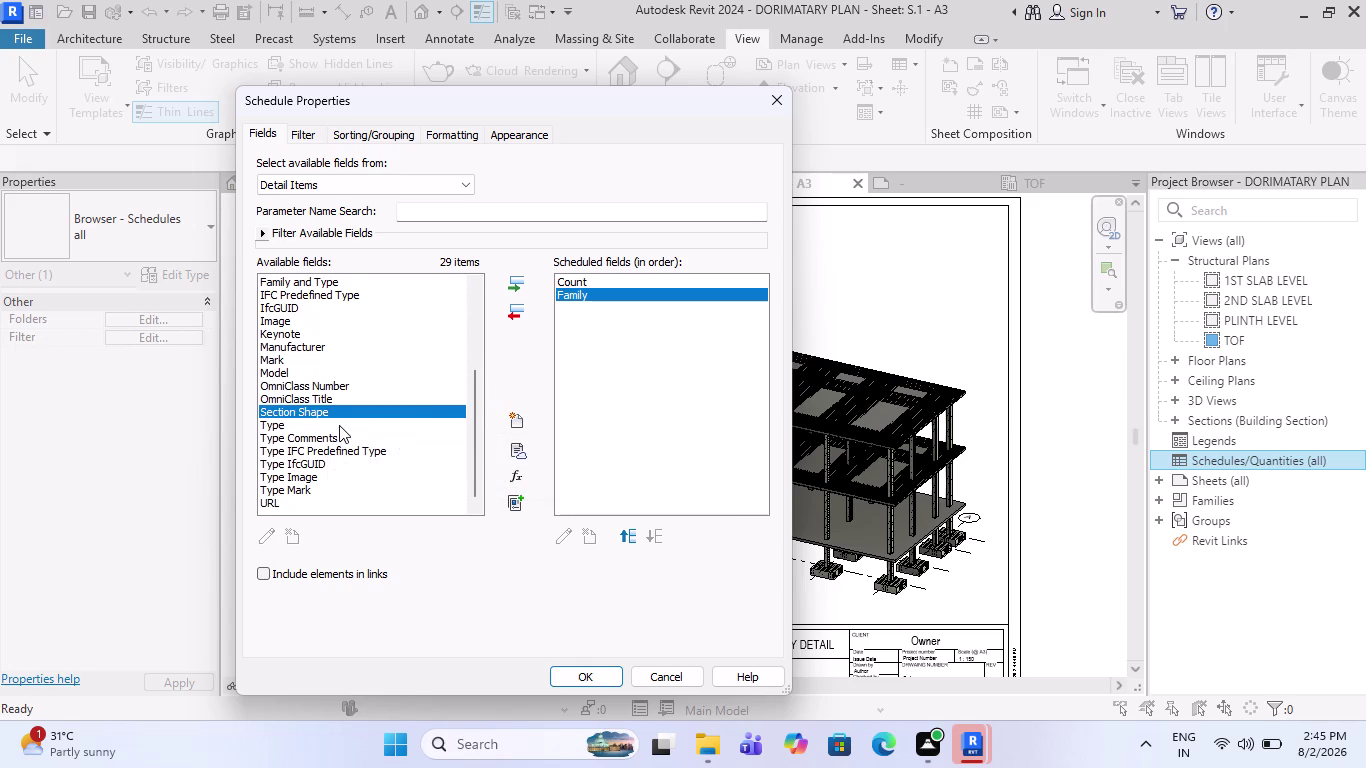
scroll(up, 3)
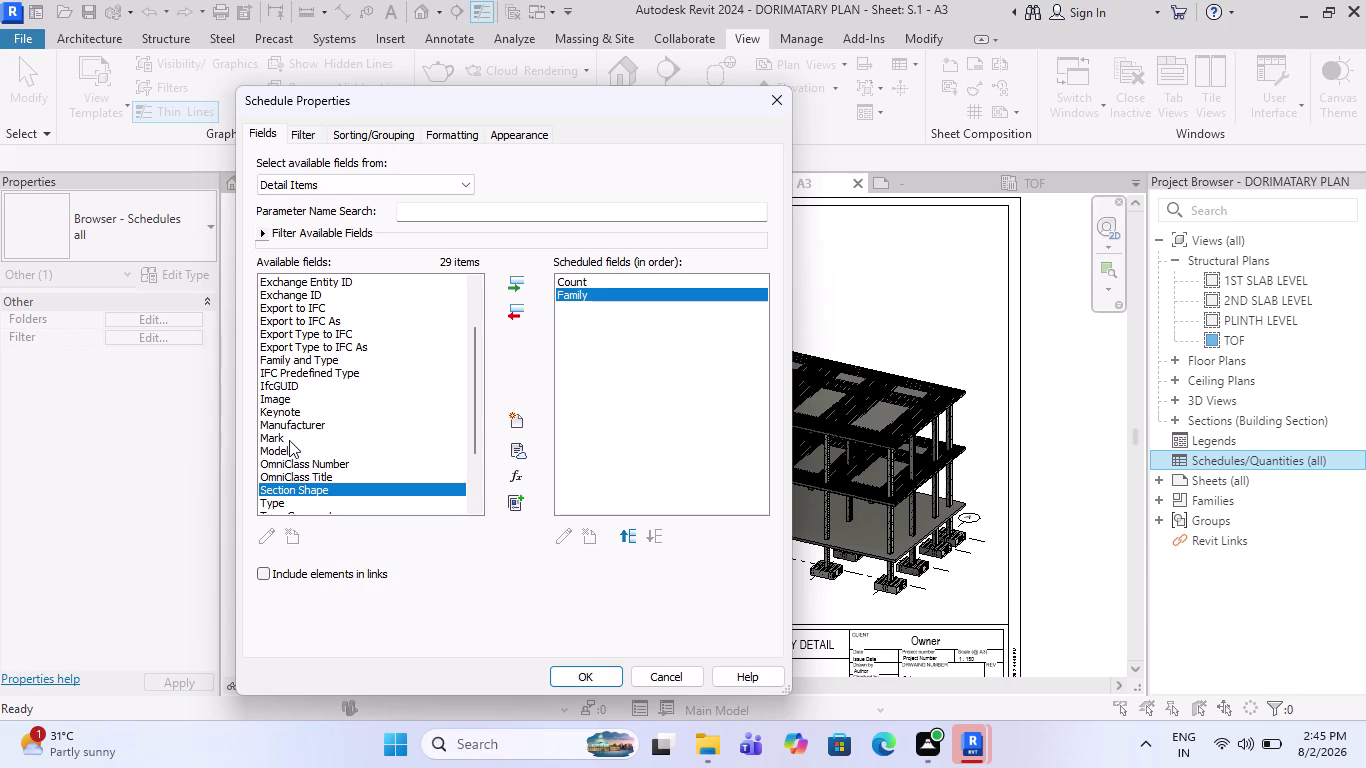
scroll(up, 3)
scroll(up, 3)
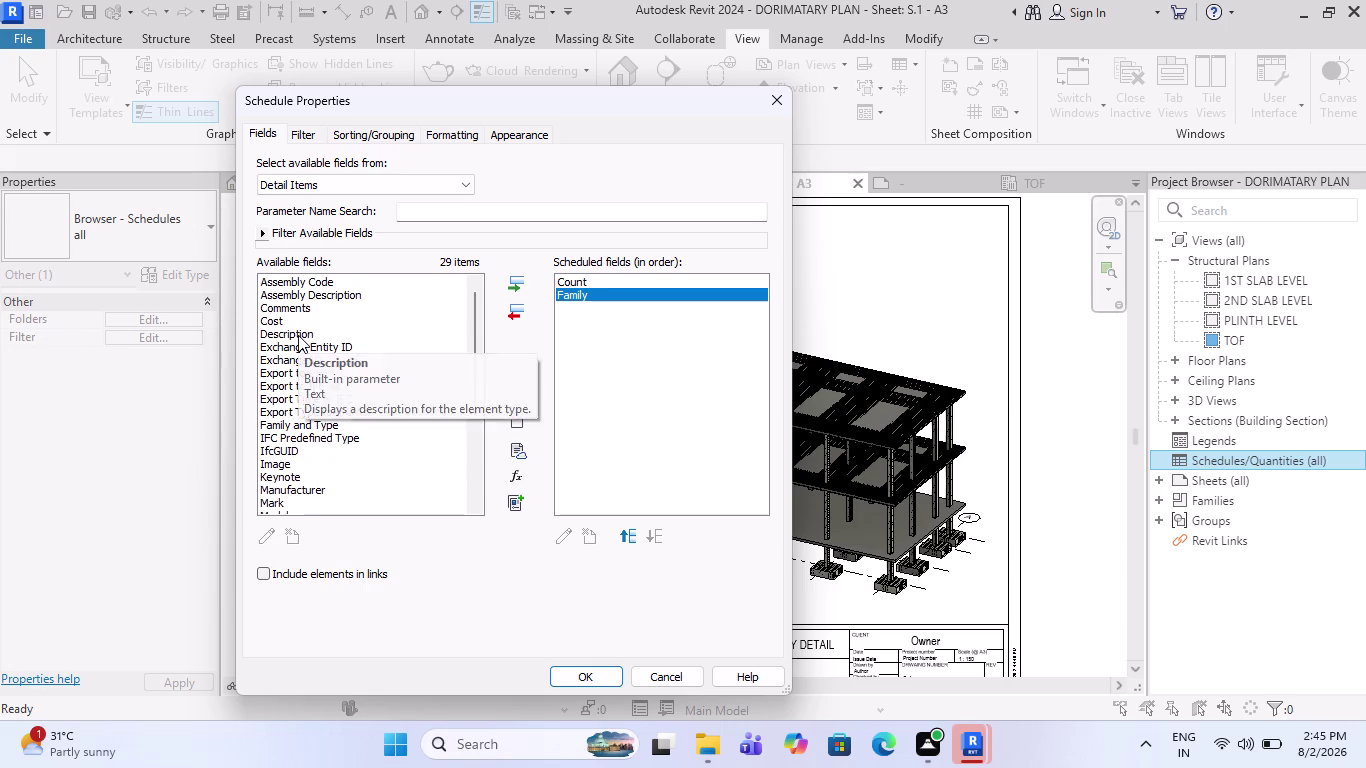
Add Description, confirm the field list, and return to sheet S.1 - A3.
click(298, 335)
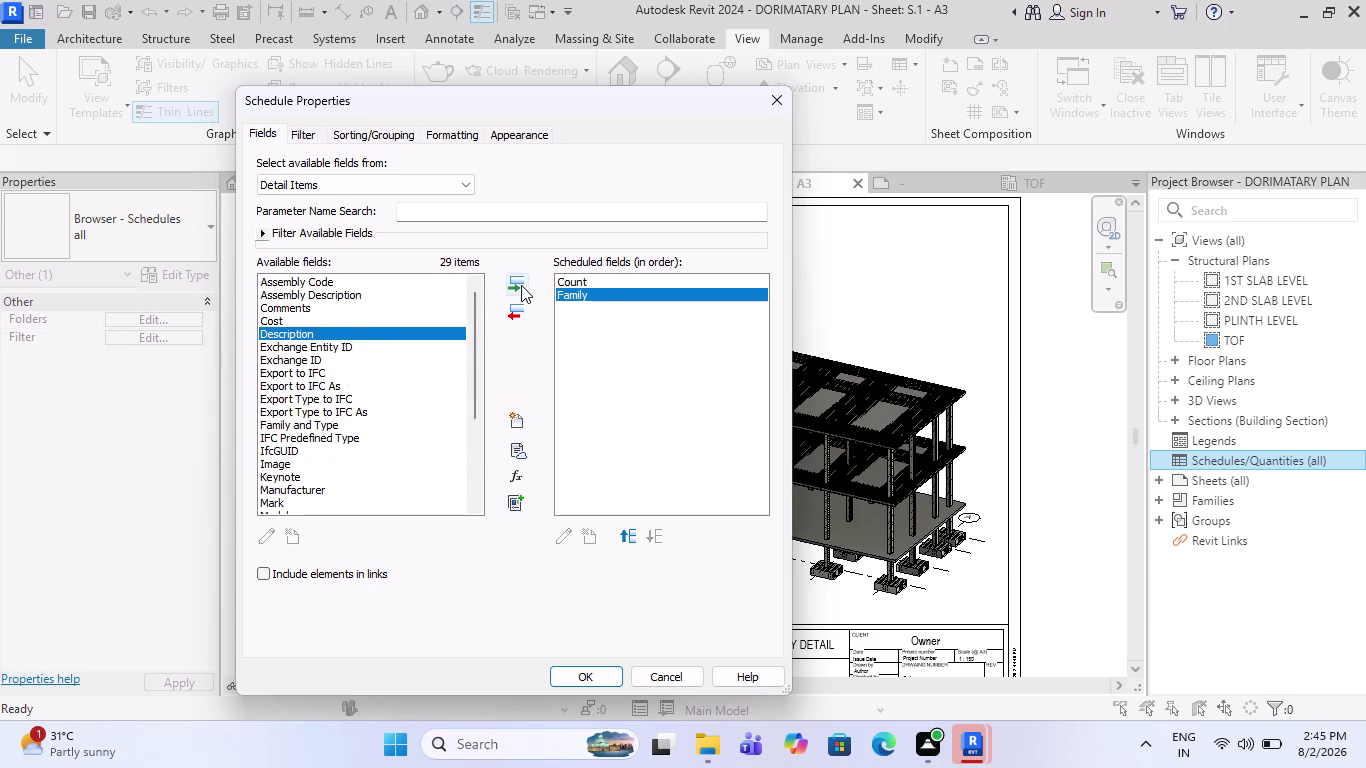
click(521, 285)
click(568, 671)
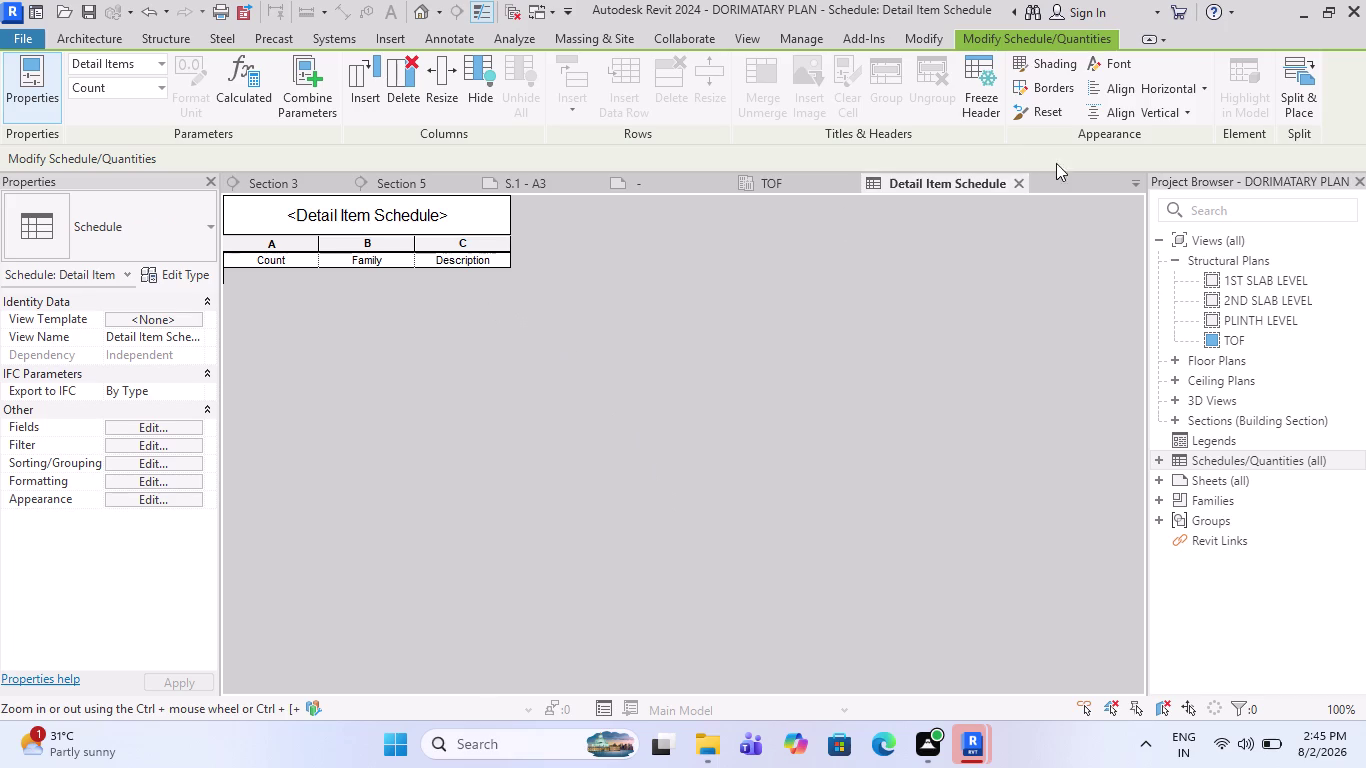
click(1019, 181)
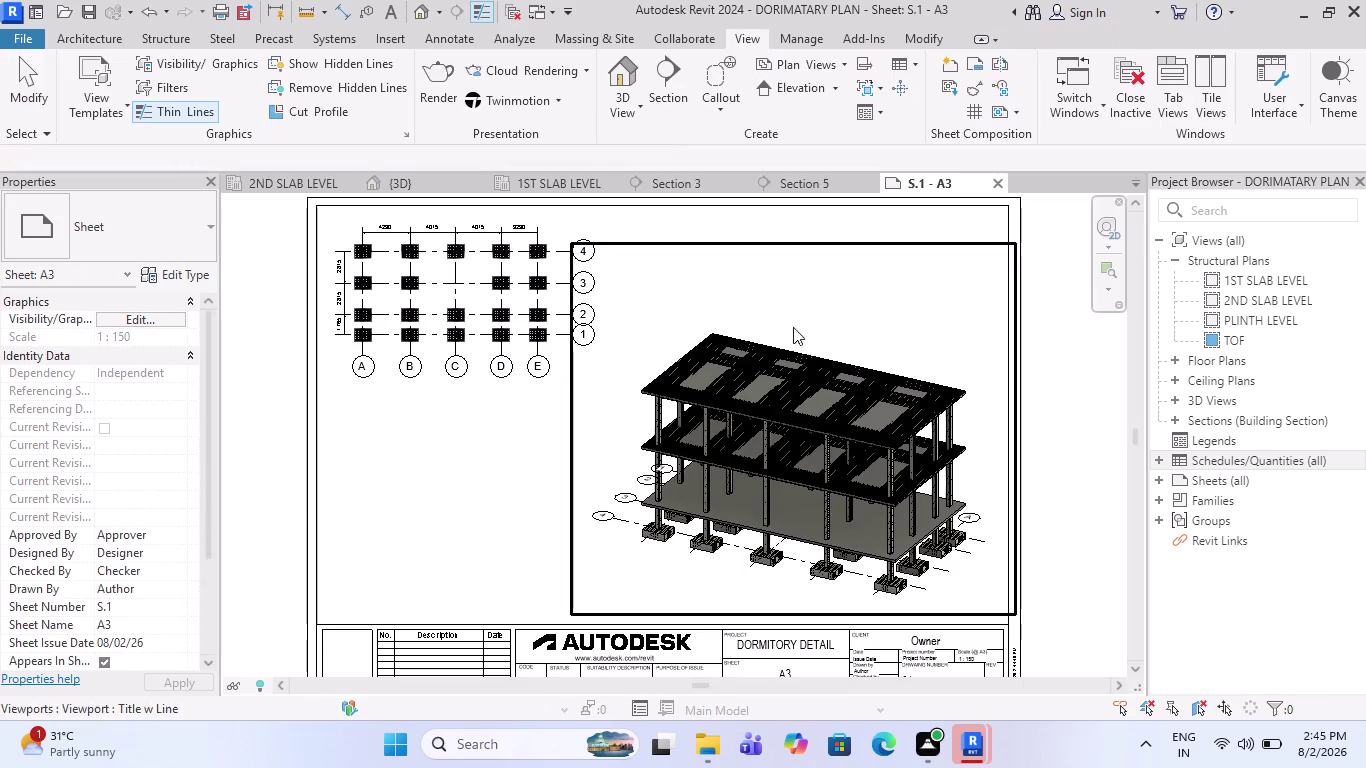
Start a new schedule from Schedules/Quantities and scroll through its category list.
click(1159, 459)
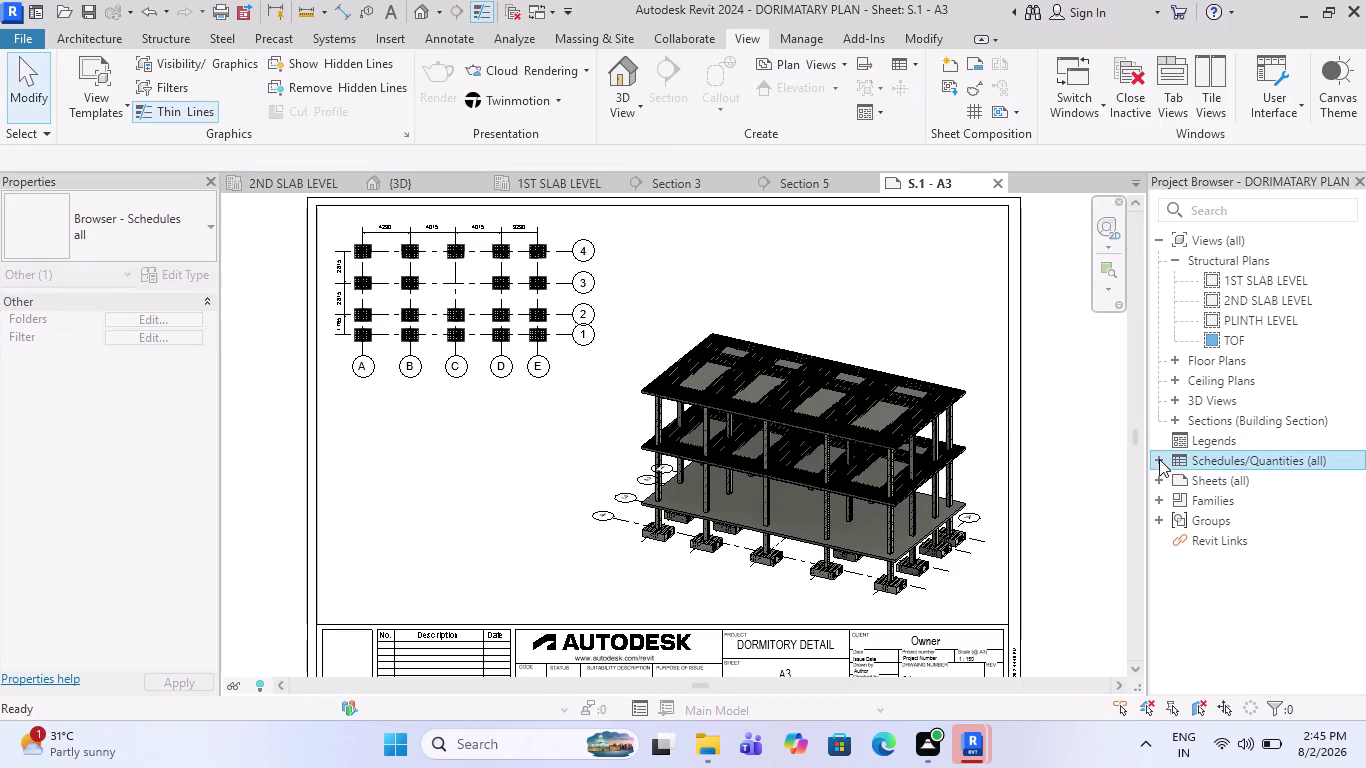
right_click(1200, 461)
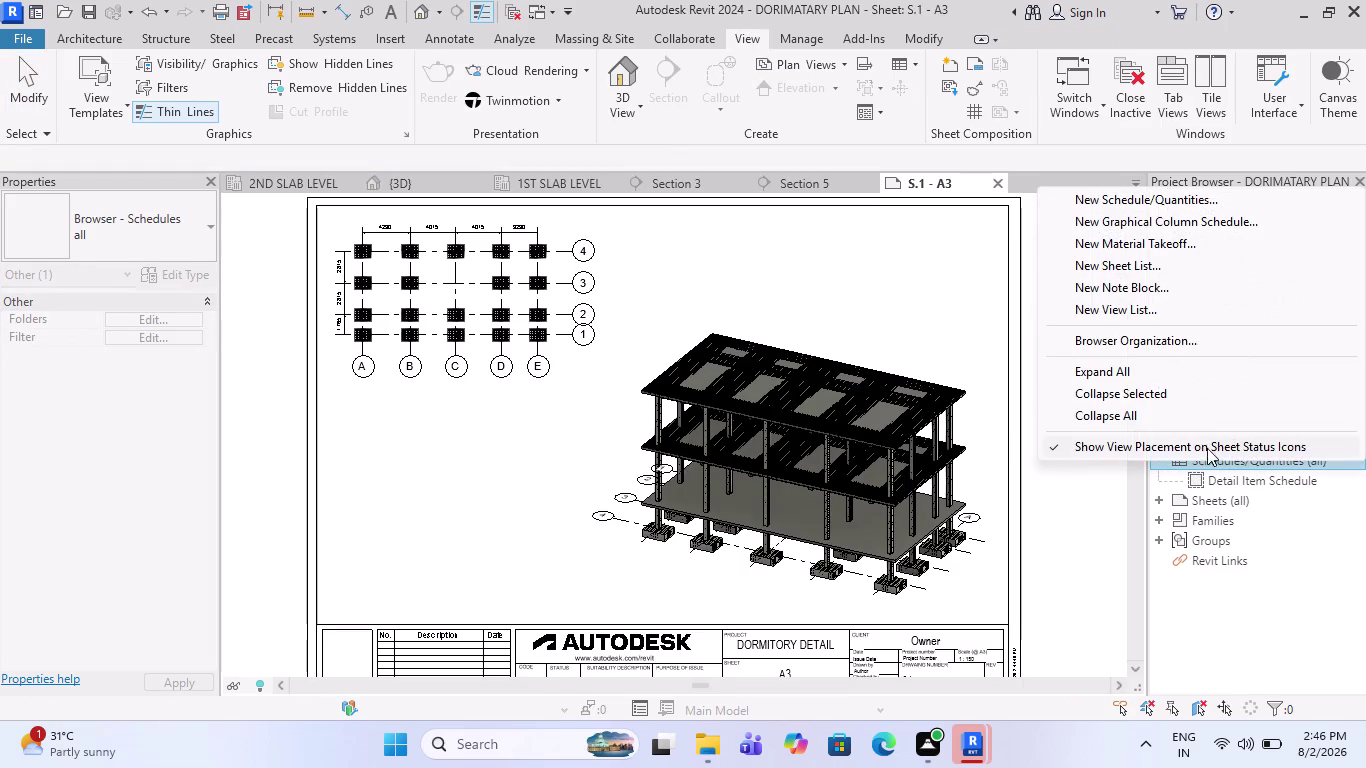
click(1113, 203)
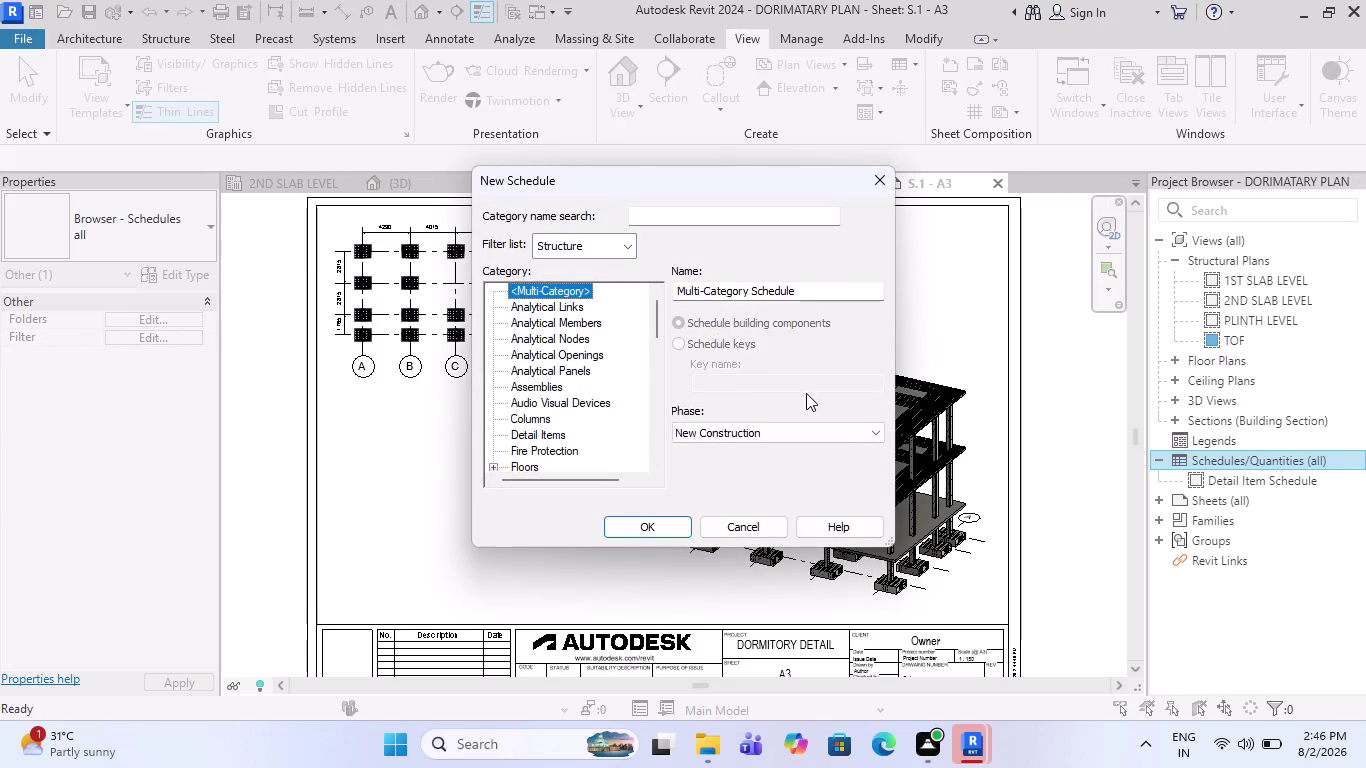
scroll(down, 3)
scroll(down, 3)
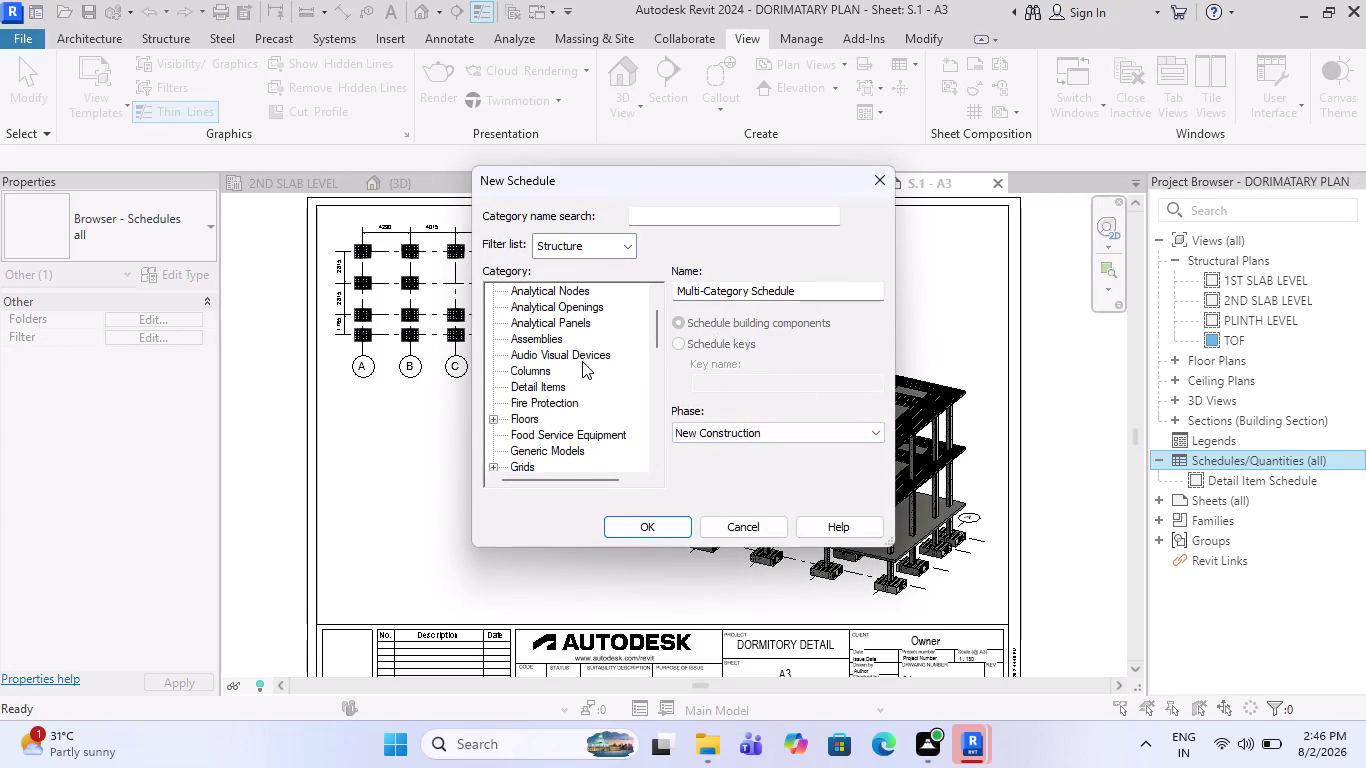
scroll(down, 3)
scroll(up, 3)
scroll(up, 3)
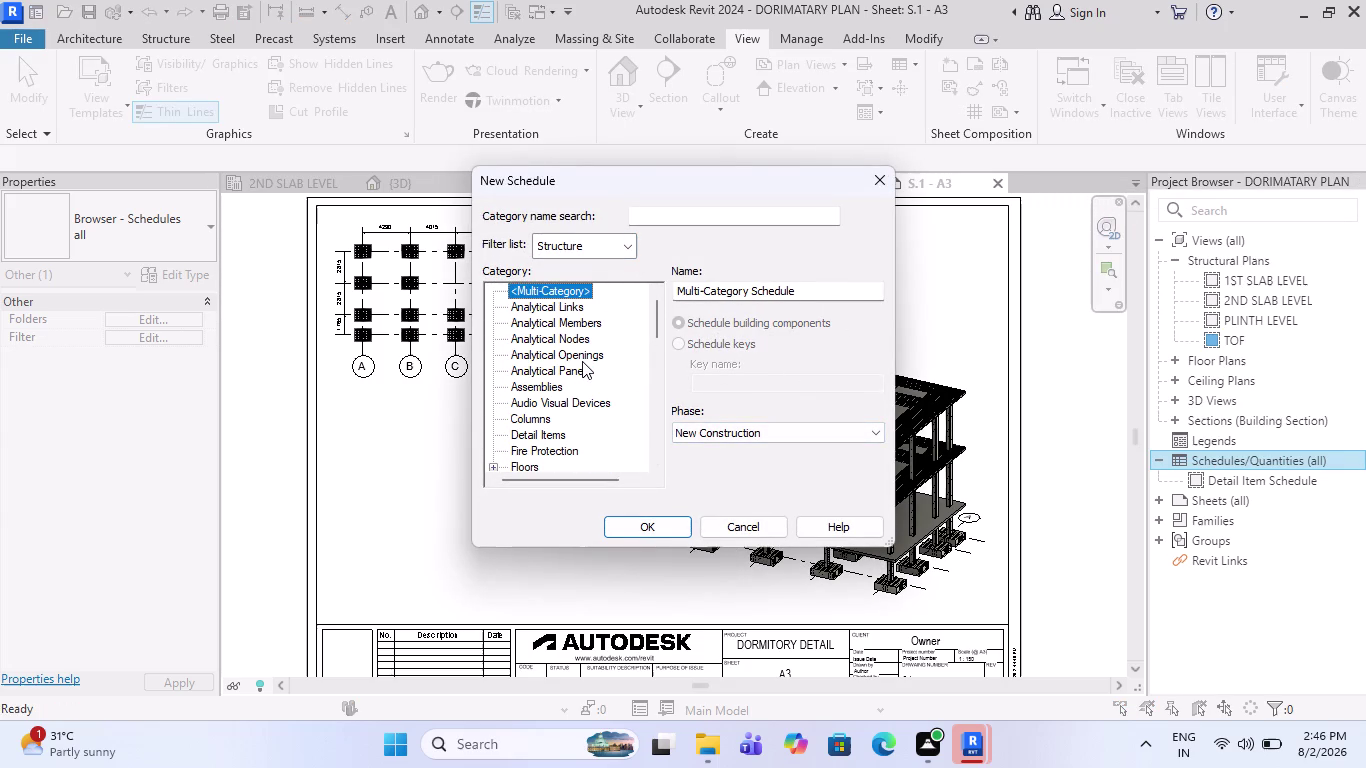
scroll(down, 3)
scroll(down, 3)
scroll(down, 3)
scroll(down, 3)
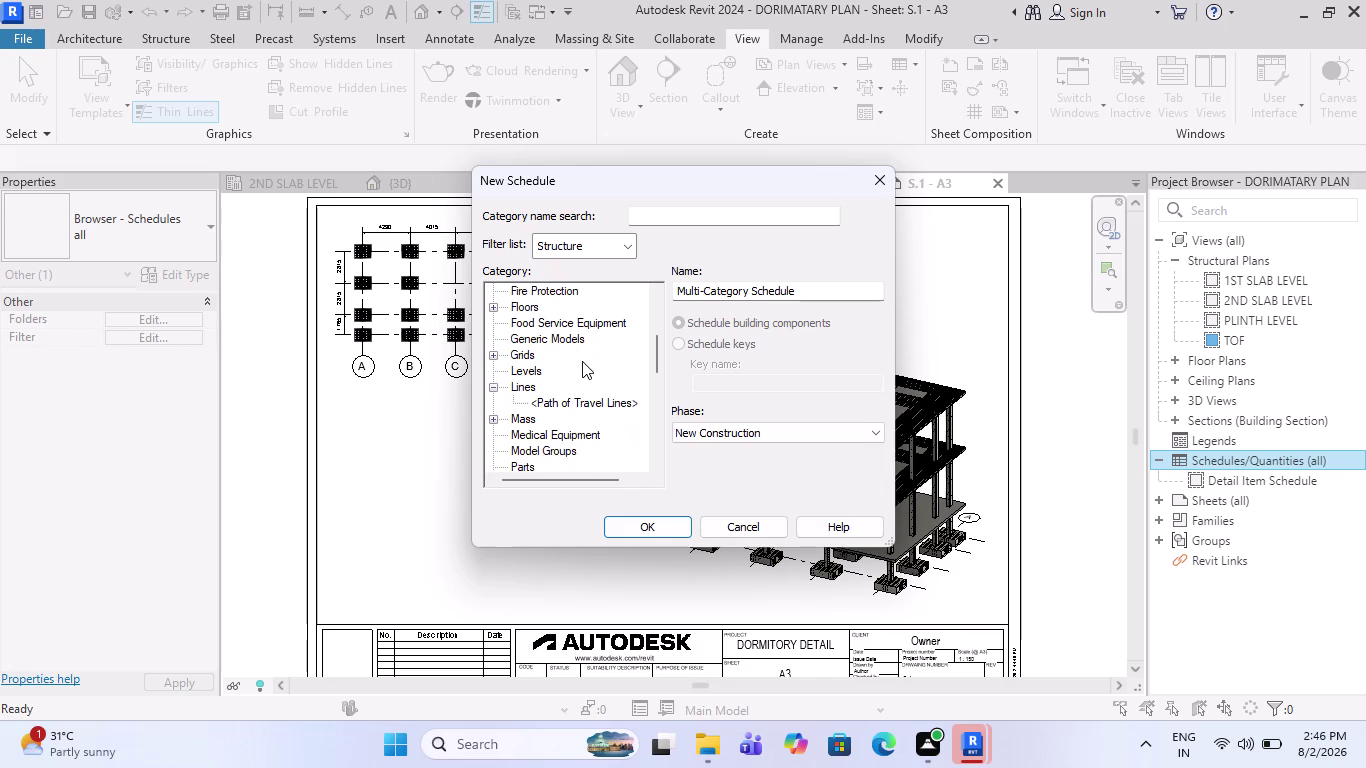
scroll(down, 3)
scroll(down, 3)
scroll(up, 3)
scroll(down, 3)
scroll(down, 3)
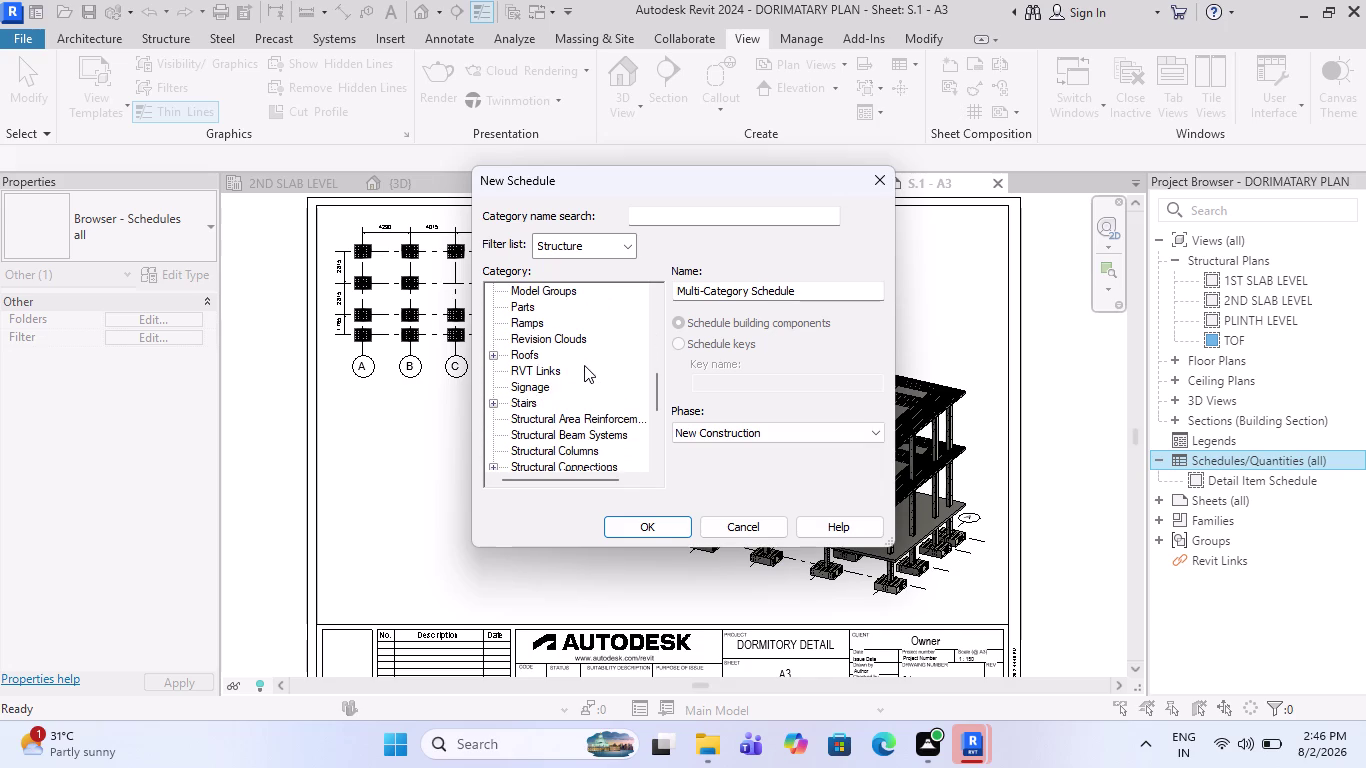
scroll(down, 3)
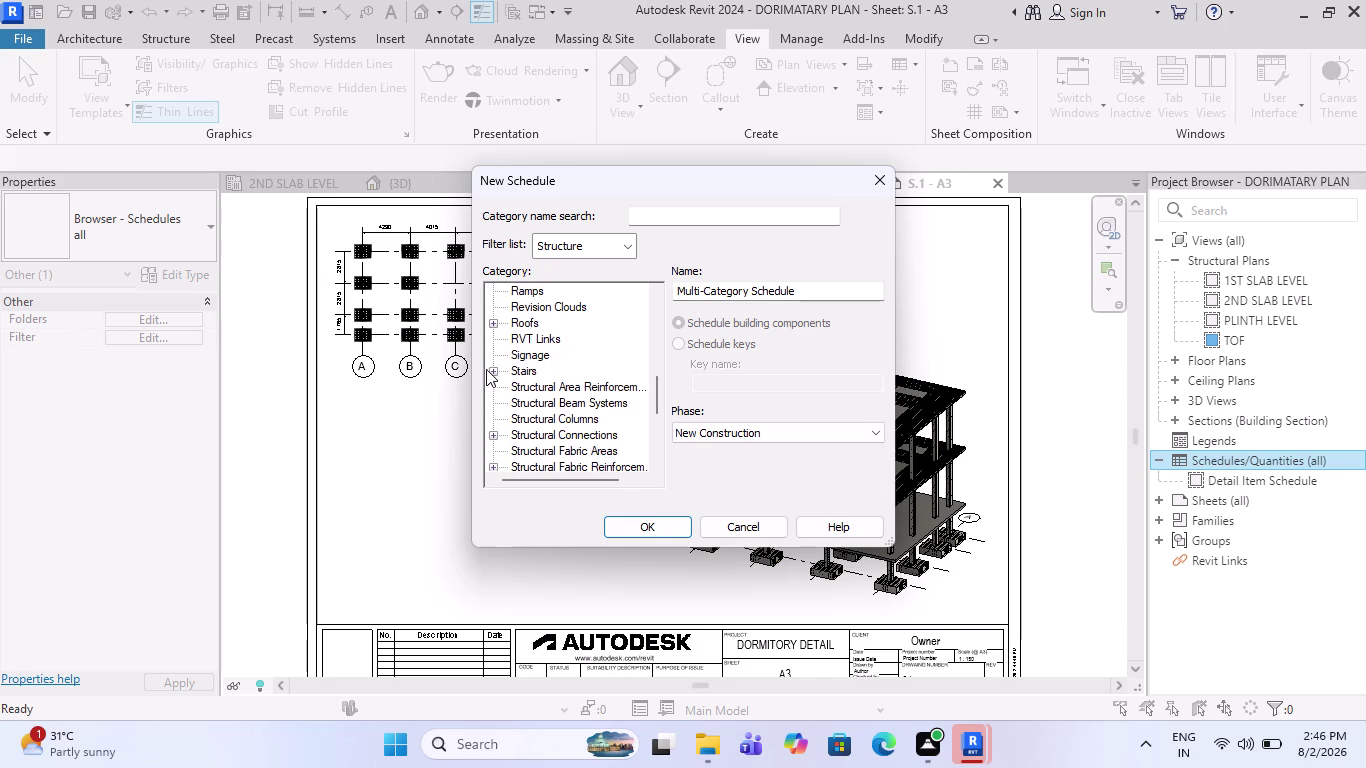
scroll(down, 3)
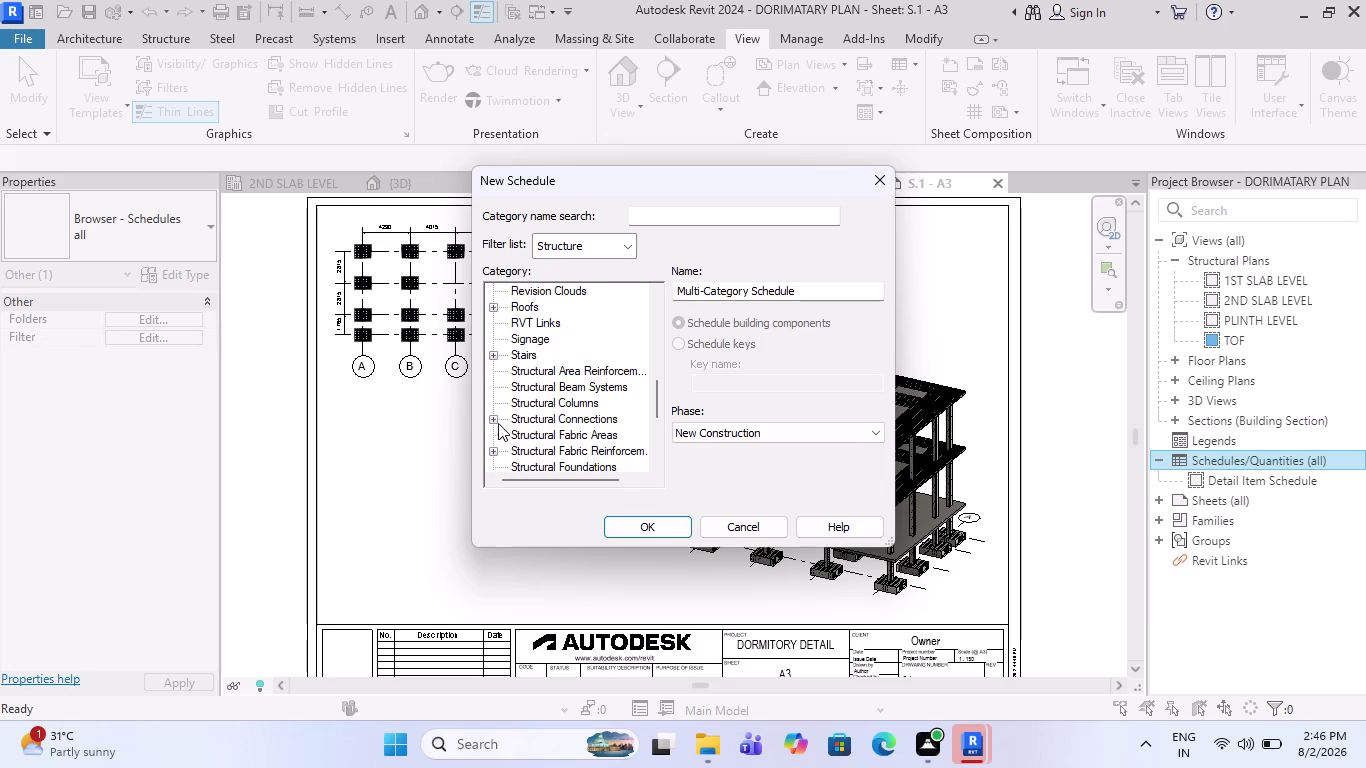
scroll(down, 3)
scroll(down, 3)
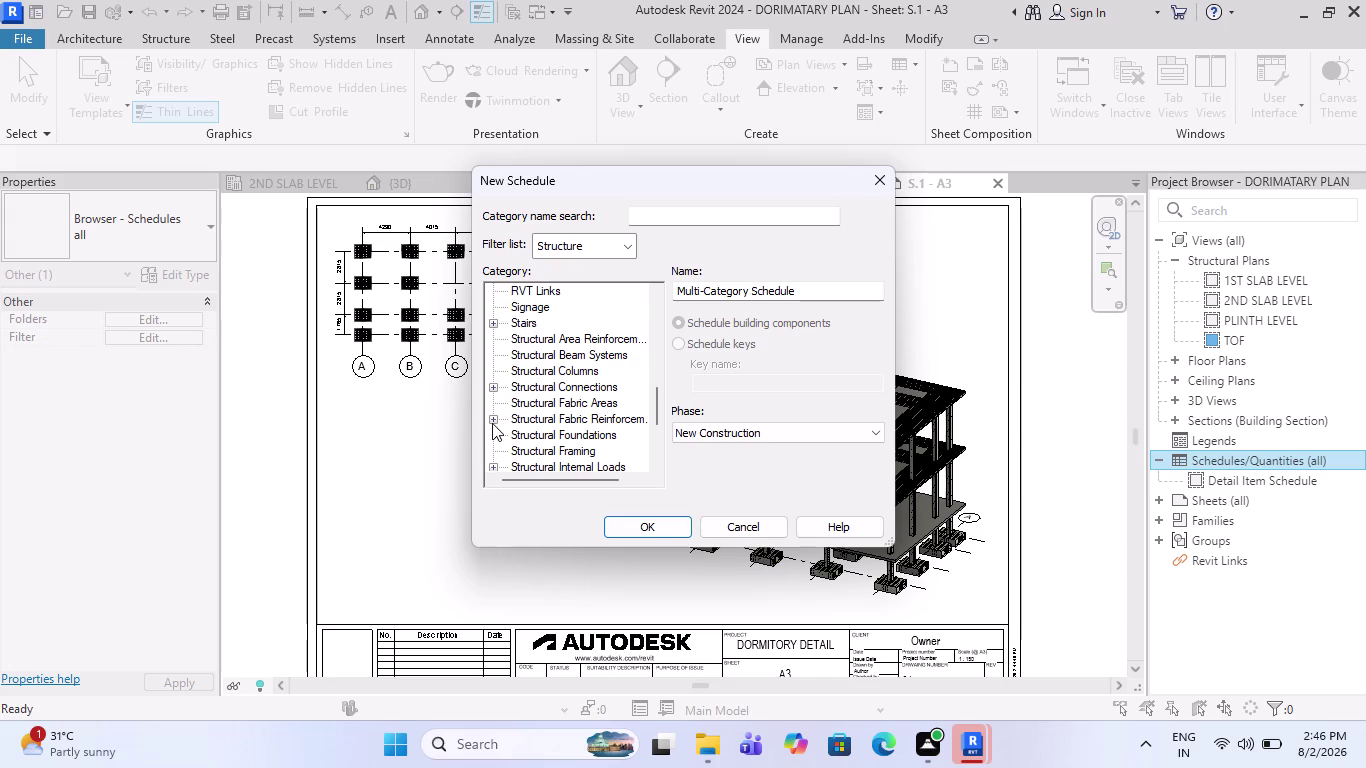
scroll(down, 3)
scroll(down, 3)
scroll(down, 3)
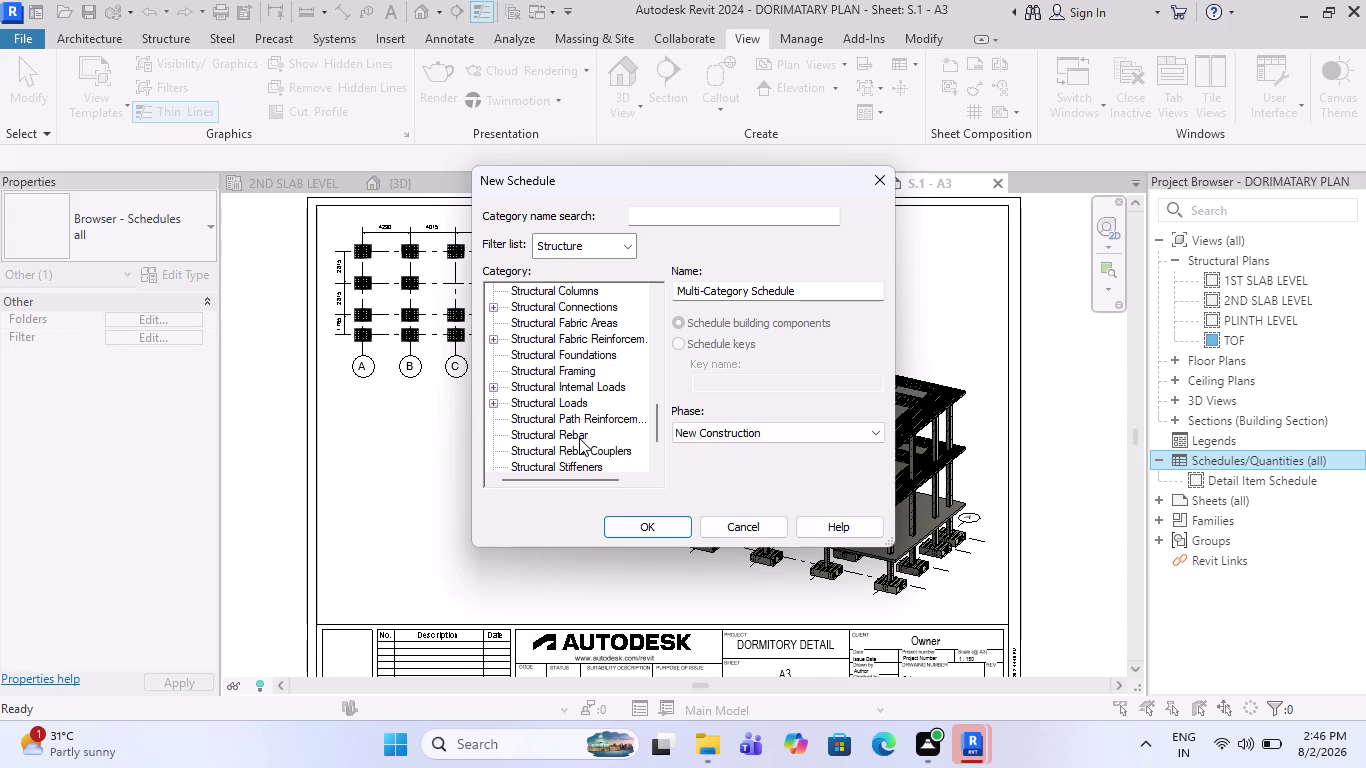
scroll(down, 3)
scroll(down, 3)
scroll(down, 3)
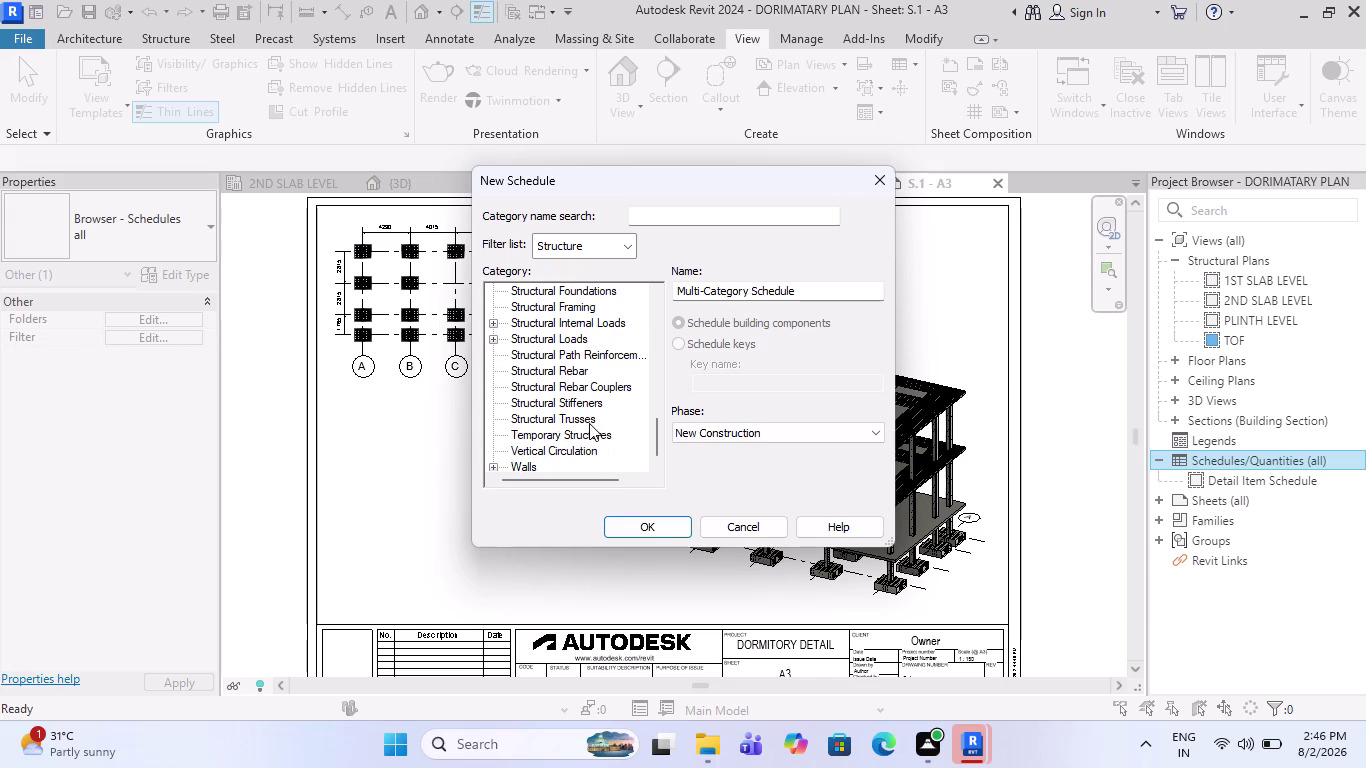
Select the Structural Beam Systems category, after checking Structural Loads, and confirm.
click(486, 338)
click(497, 342)
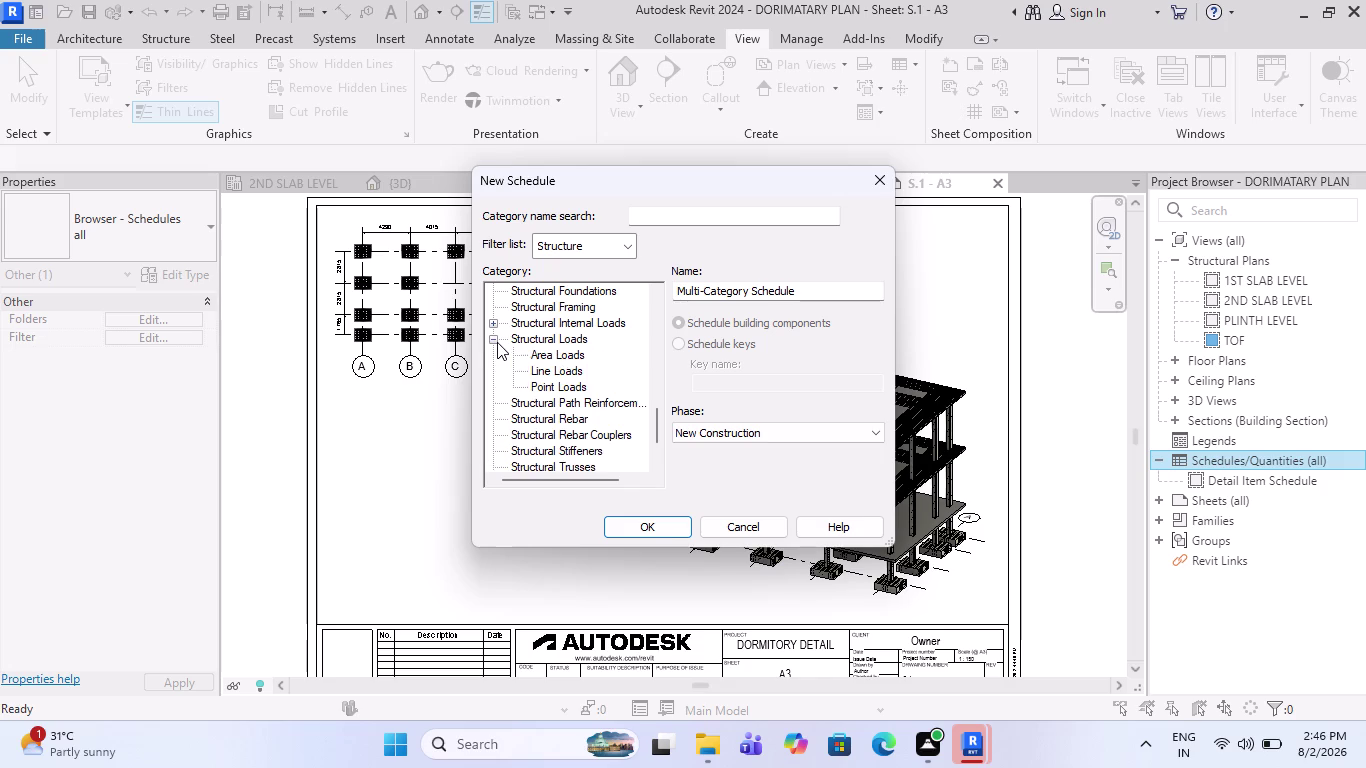
click(497, 342)
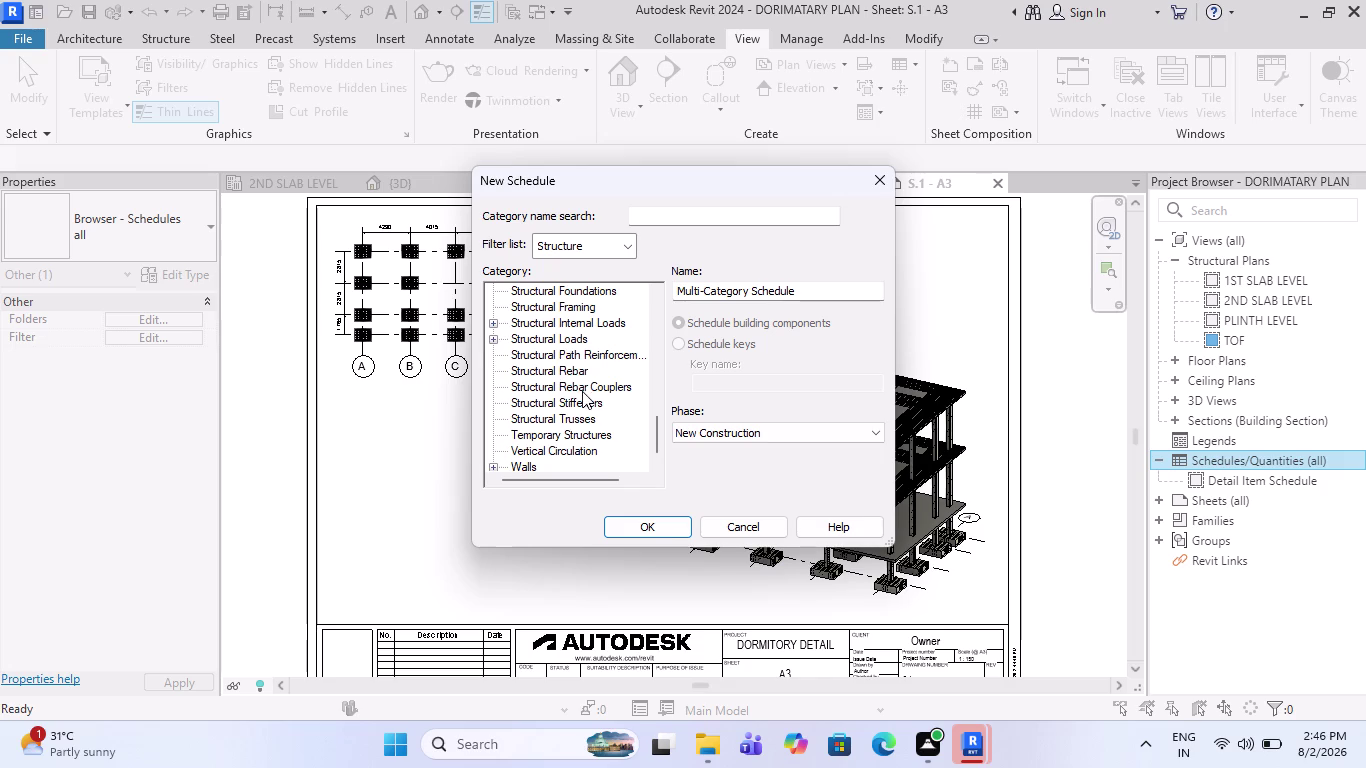
scroll(up, 3)
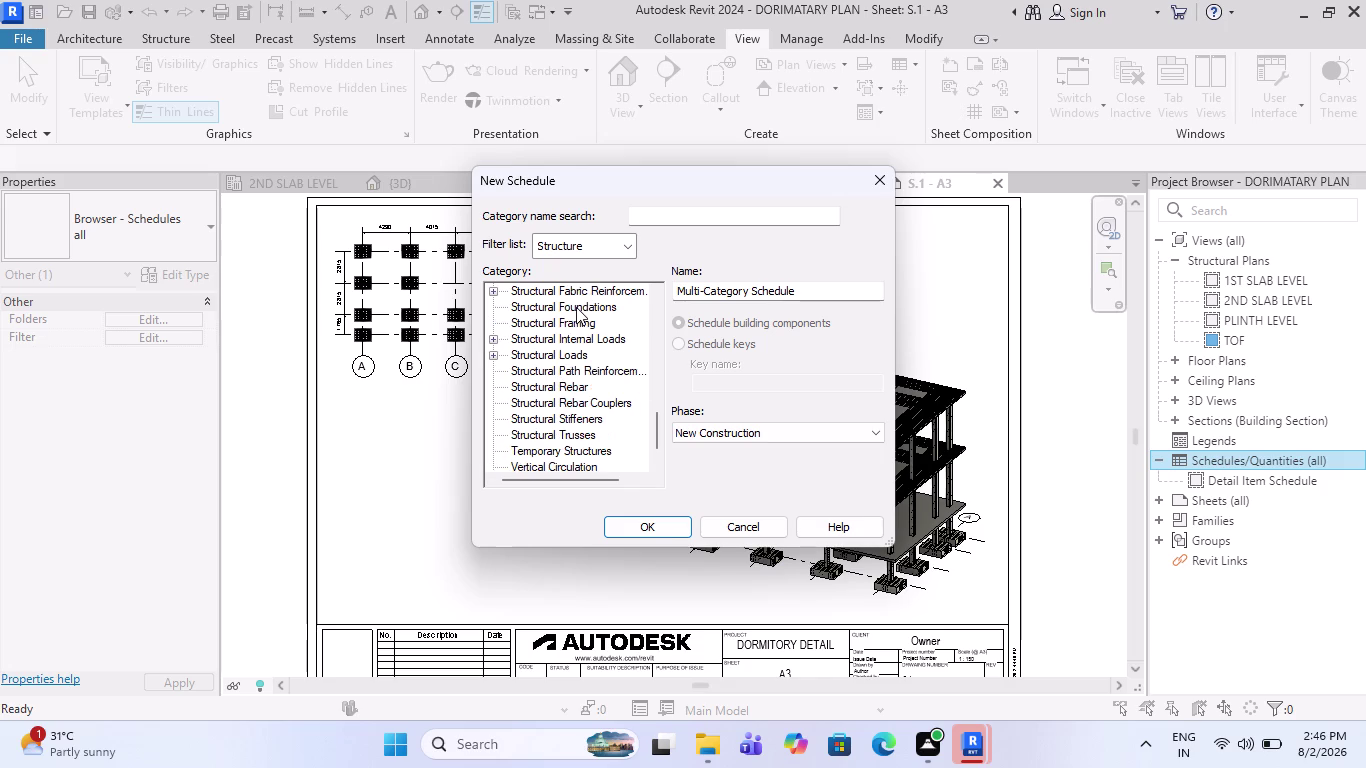
scroll(up, 3)
scroll(up, 3)
scroll(up, 3)
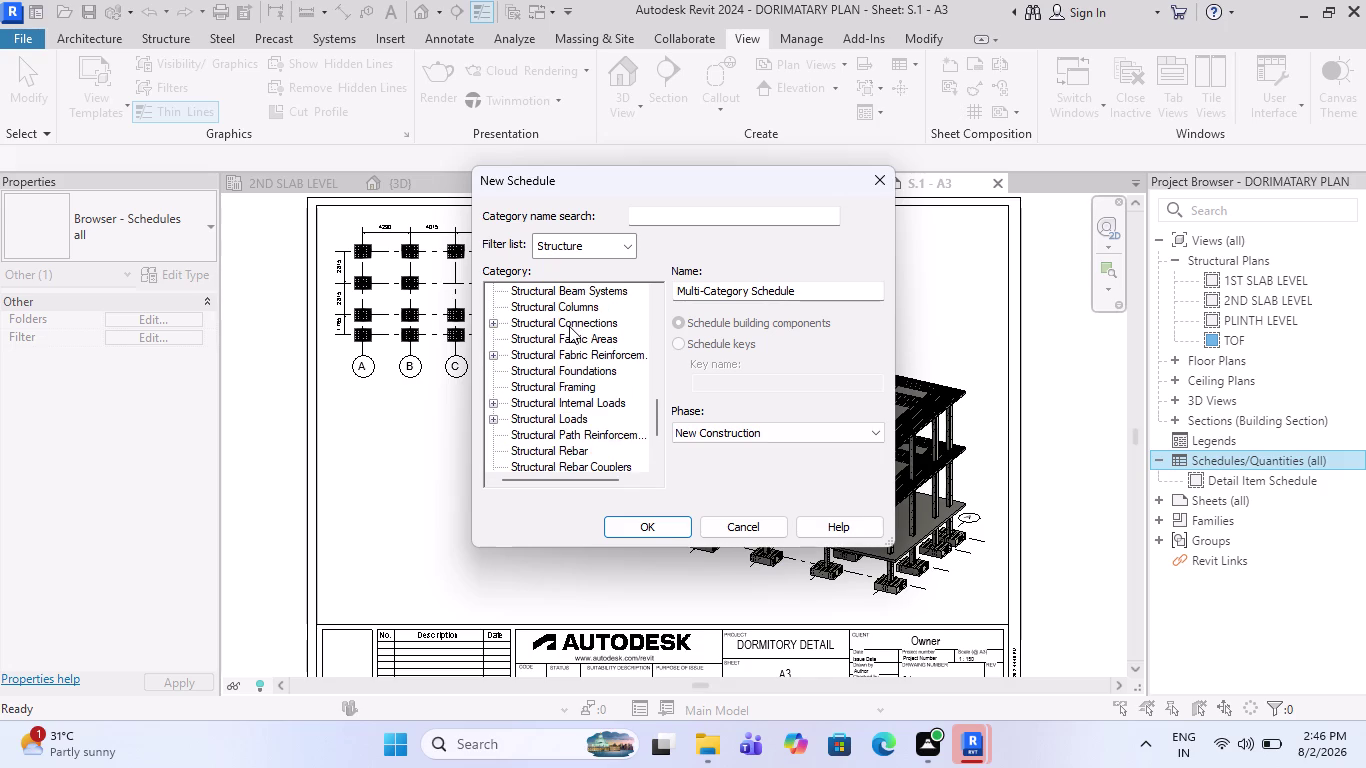
scroll(up, 3)
click(590, 324)
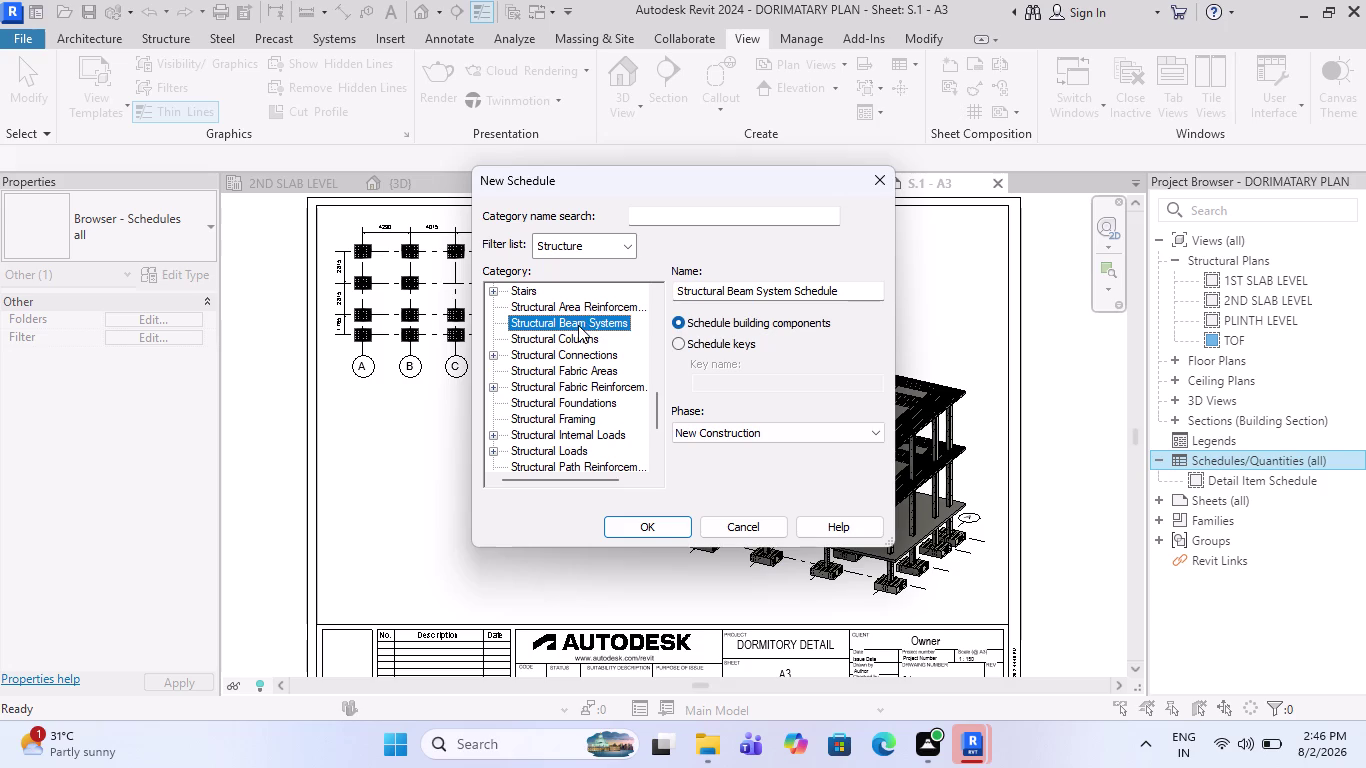
click(671, 536)
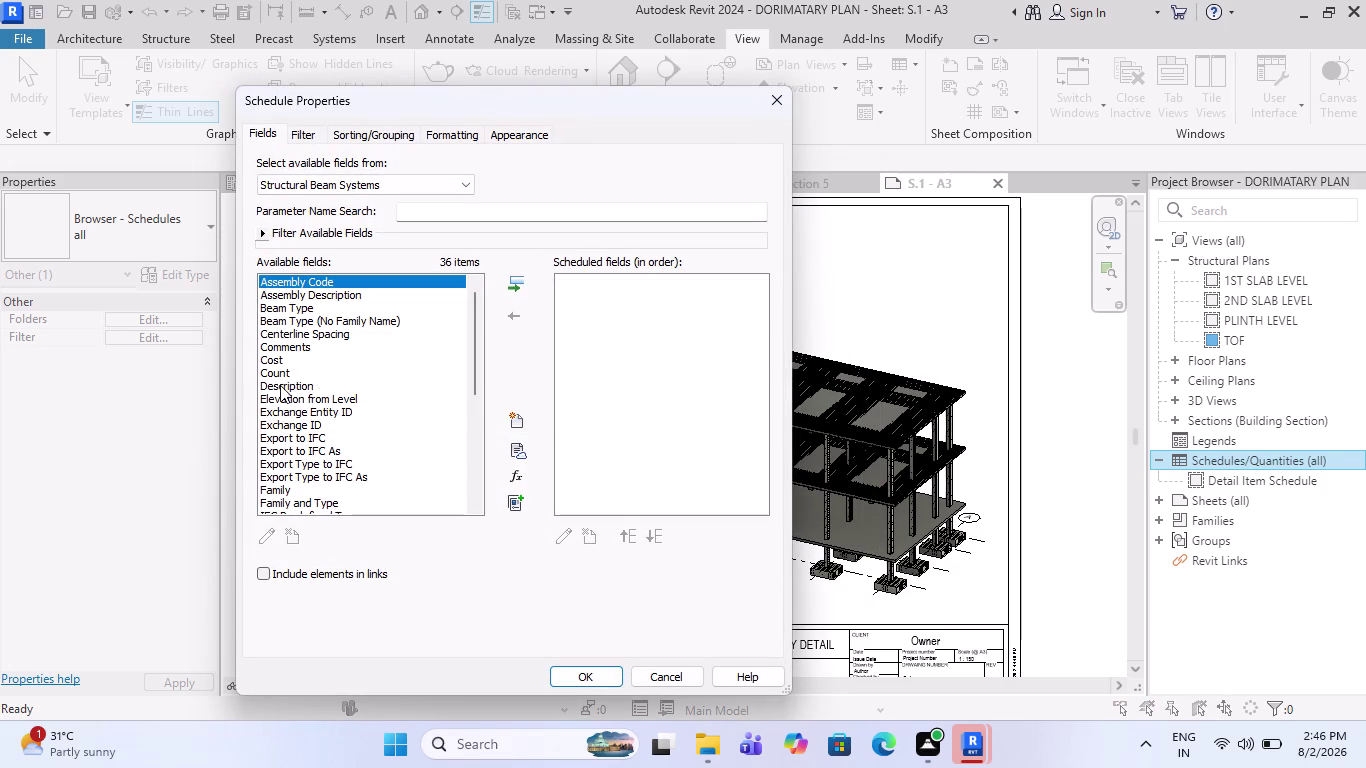
Add Family to the beam system schedule's fields.
scroll(down, 3)
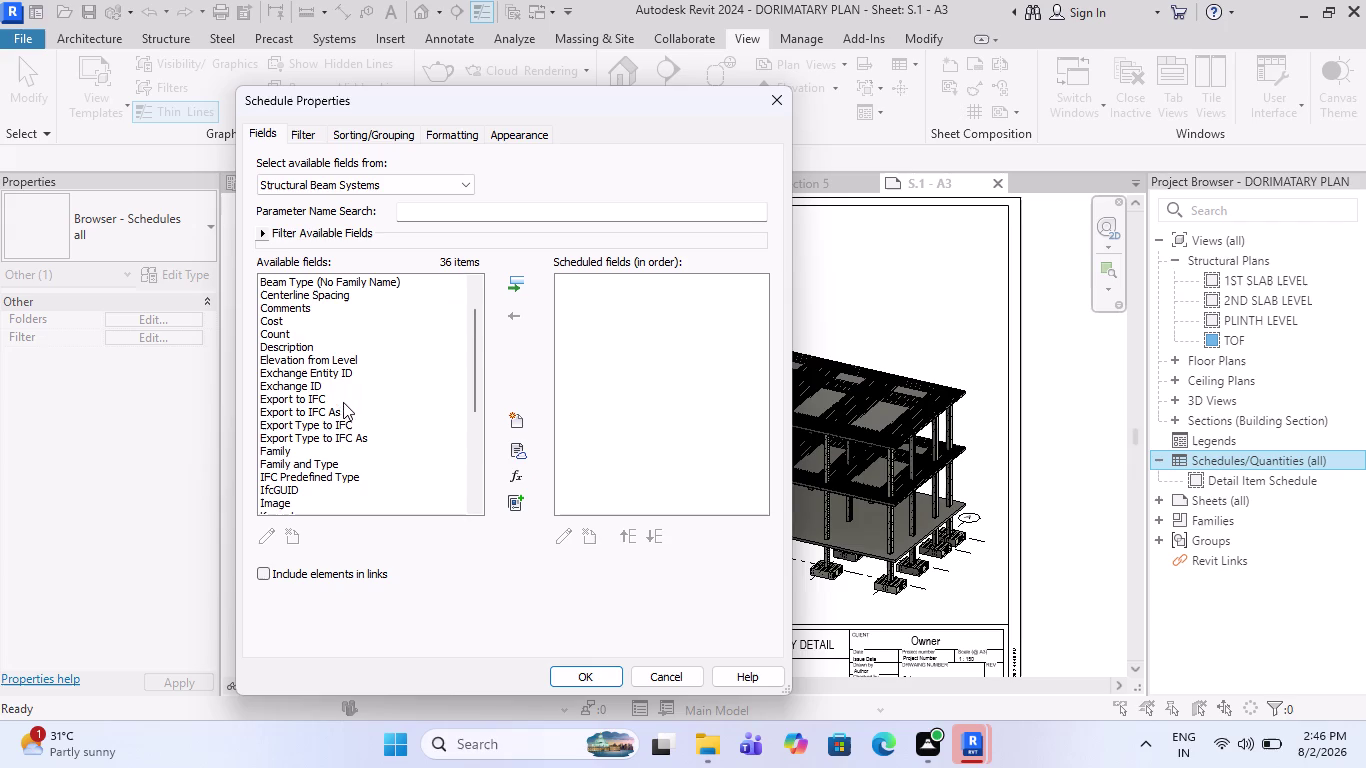
scroll(down, 3)
click(306, 330)
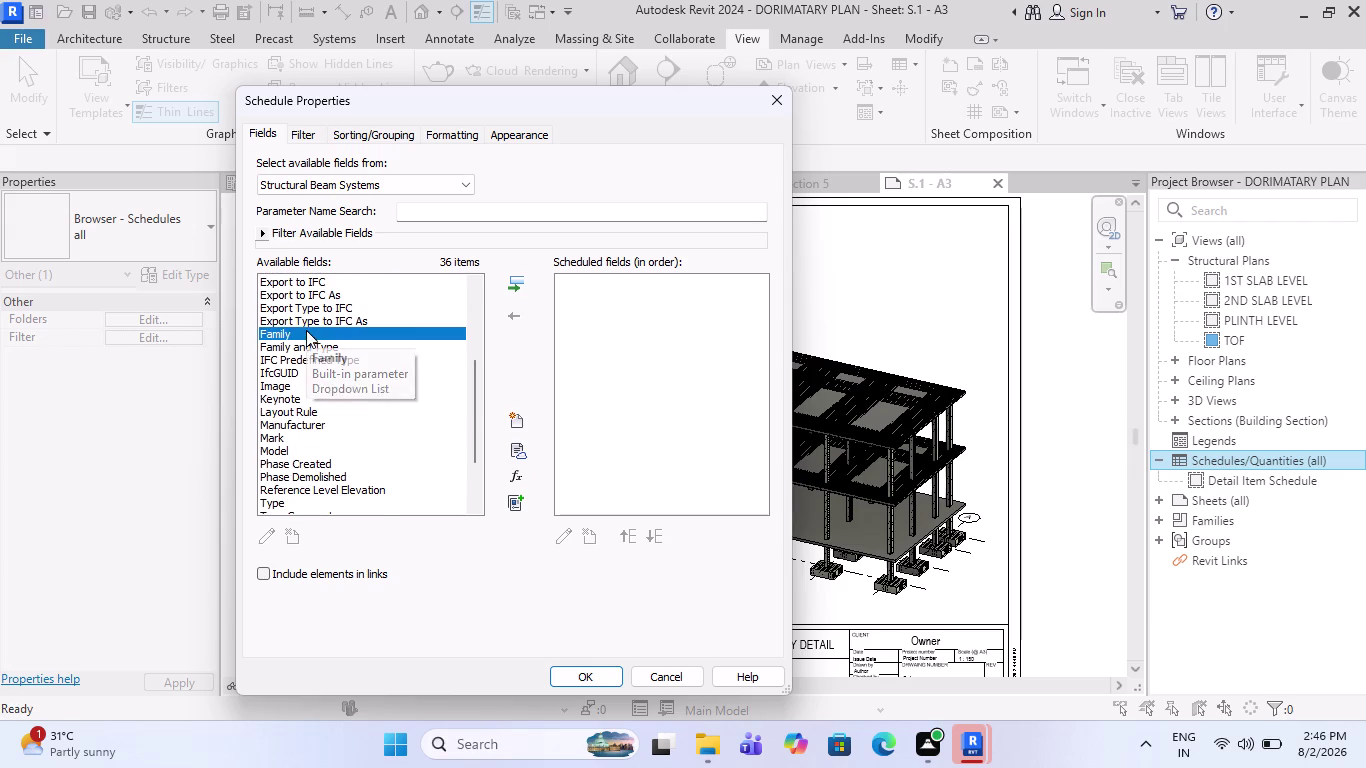
click(505, 281)
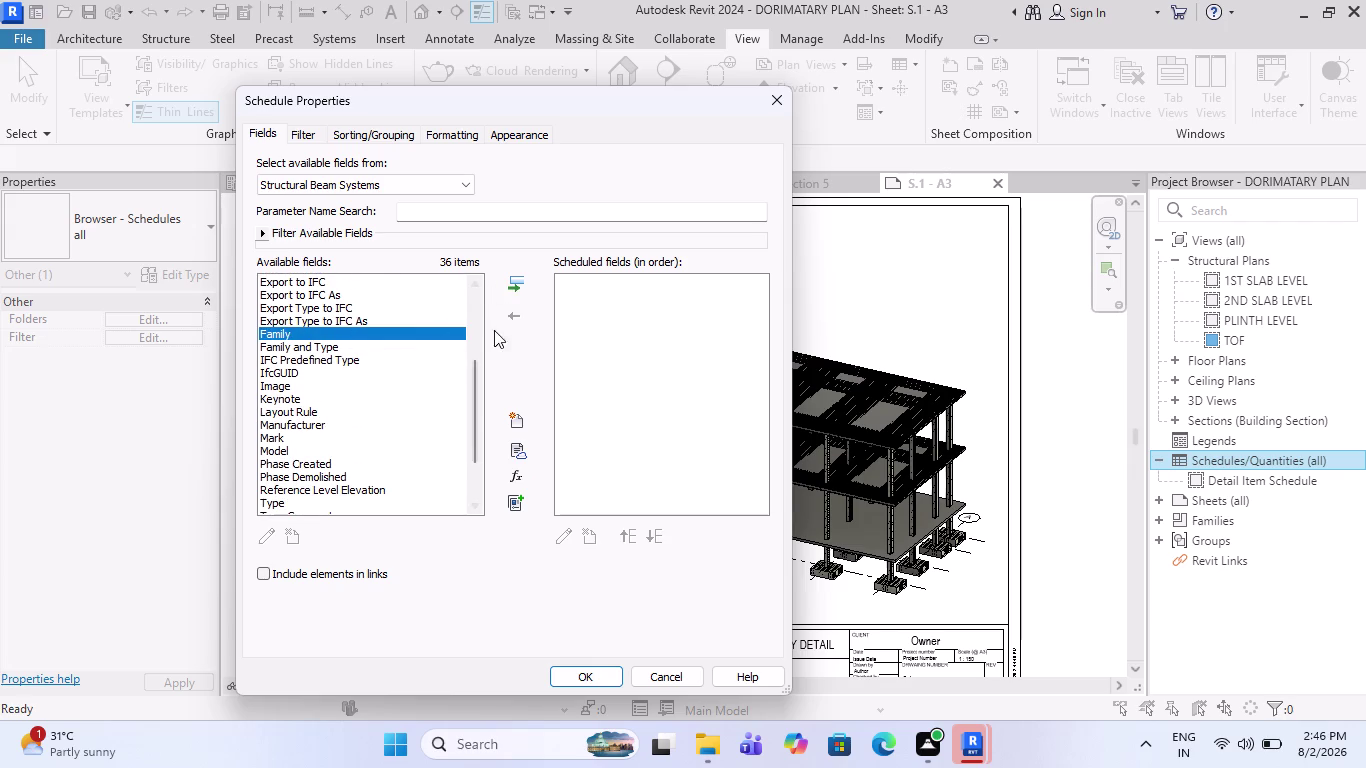
click(516, 283)
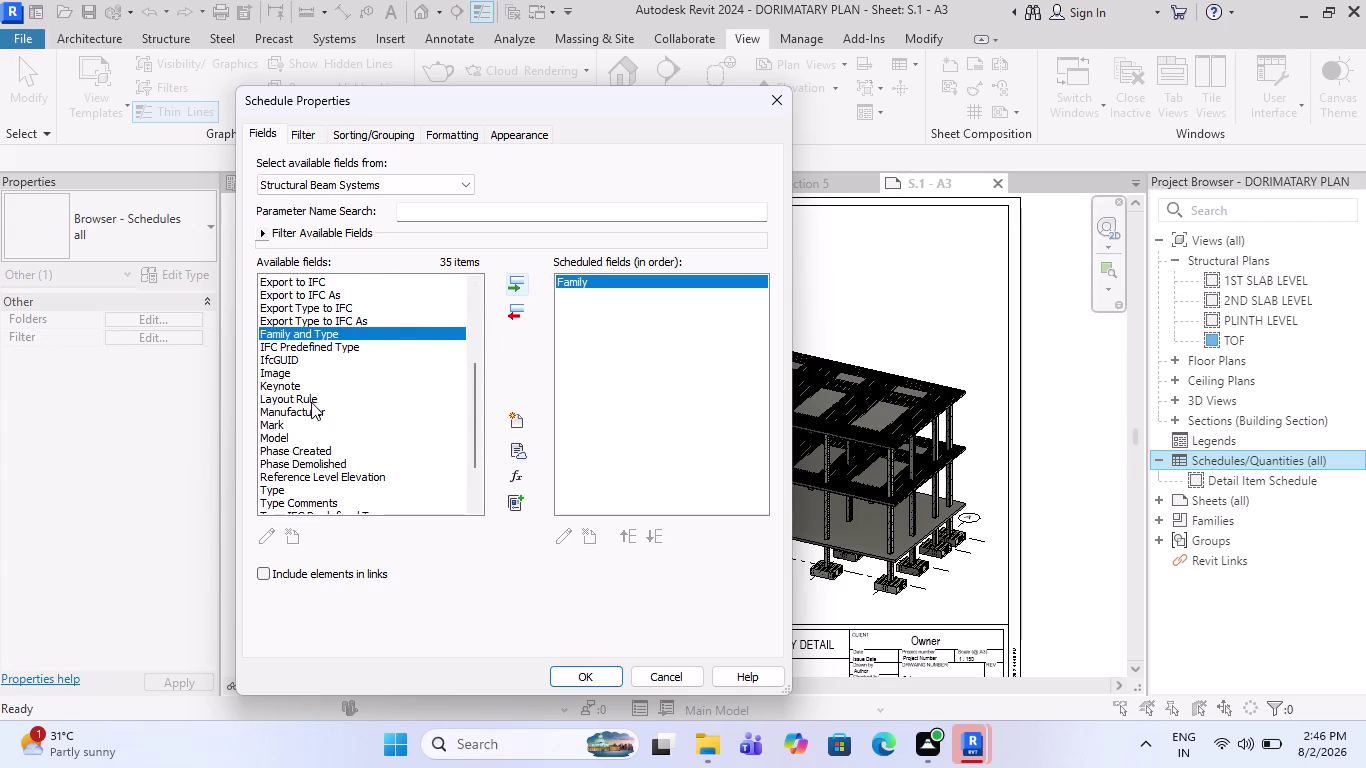
Add Beam Type, confirm the fields, and return to sheet S.1 - A3.
scroll(down, 3)
scroll(down, 3)
scroll(up, 3)
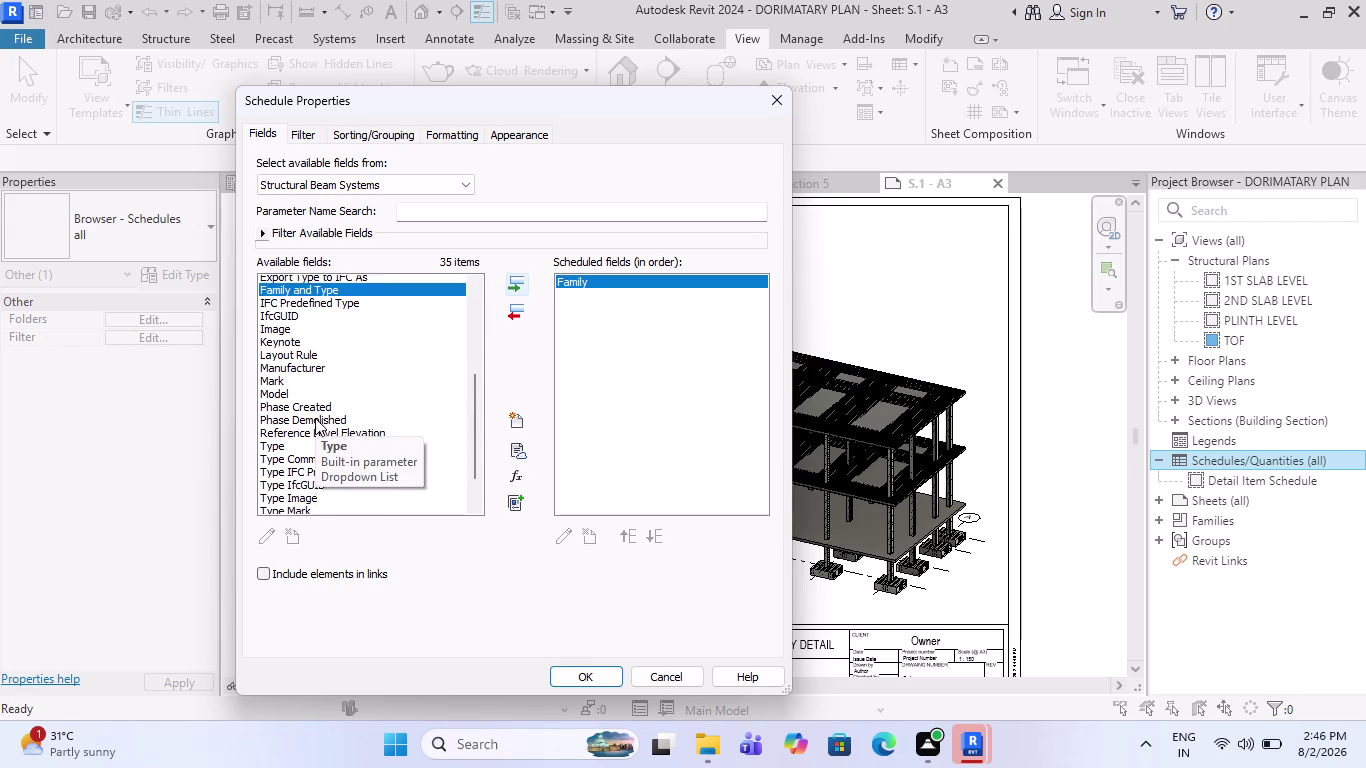
scroll(up, 3)
scroll(up, 3)
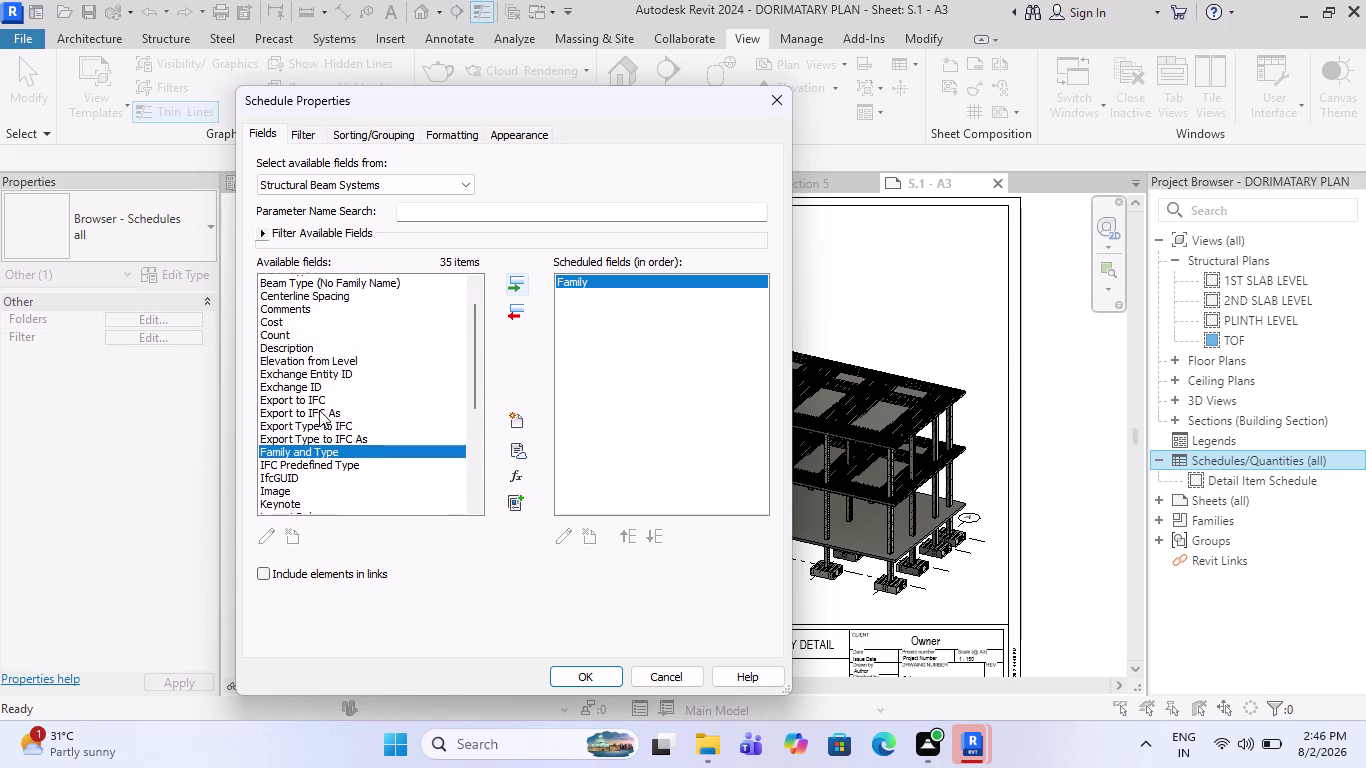
scroll(up, 3)
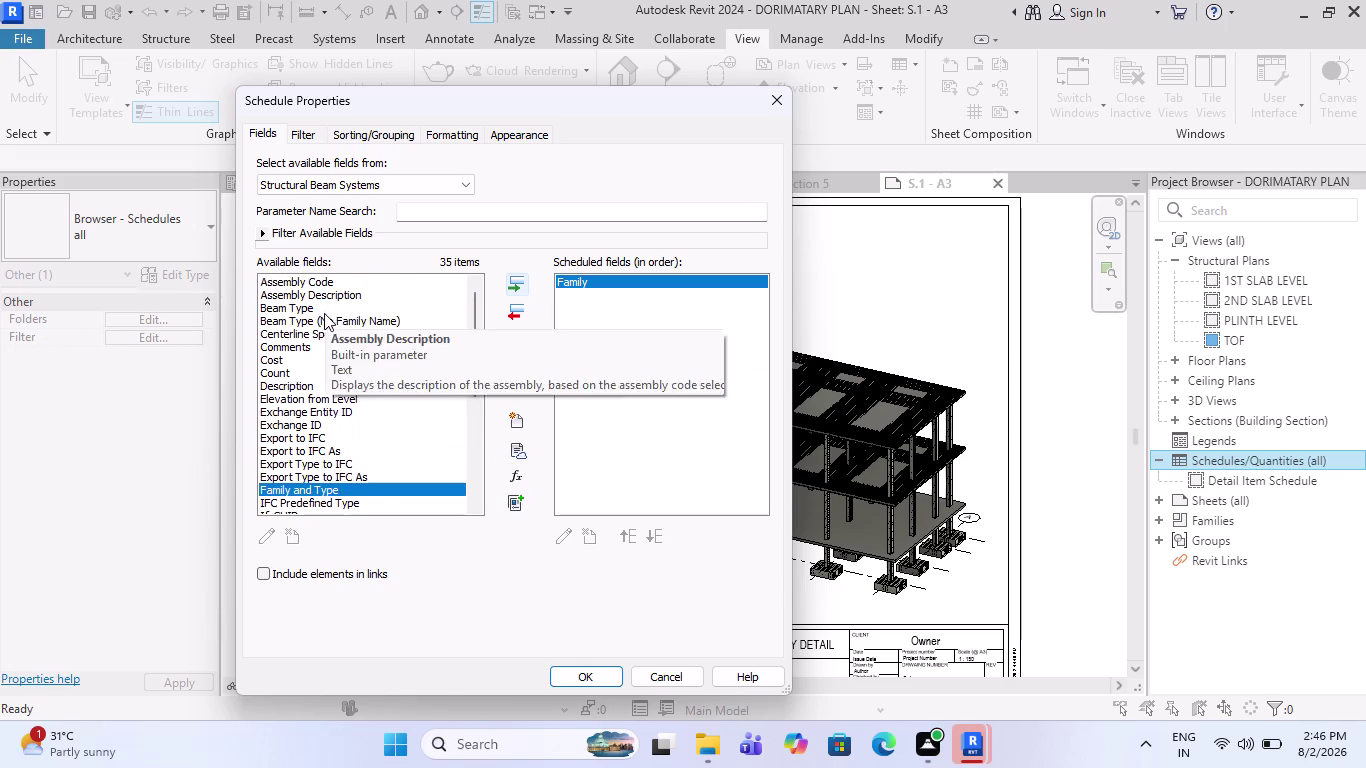
click(307, 311)
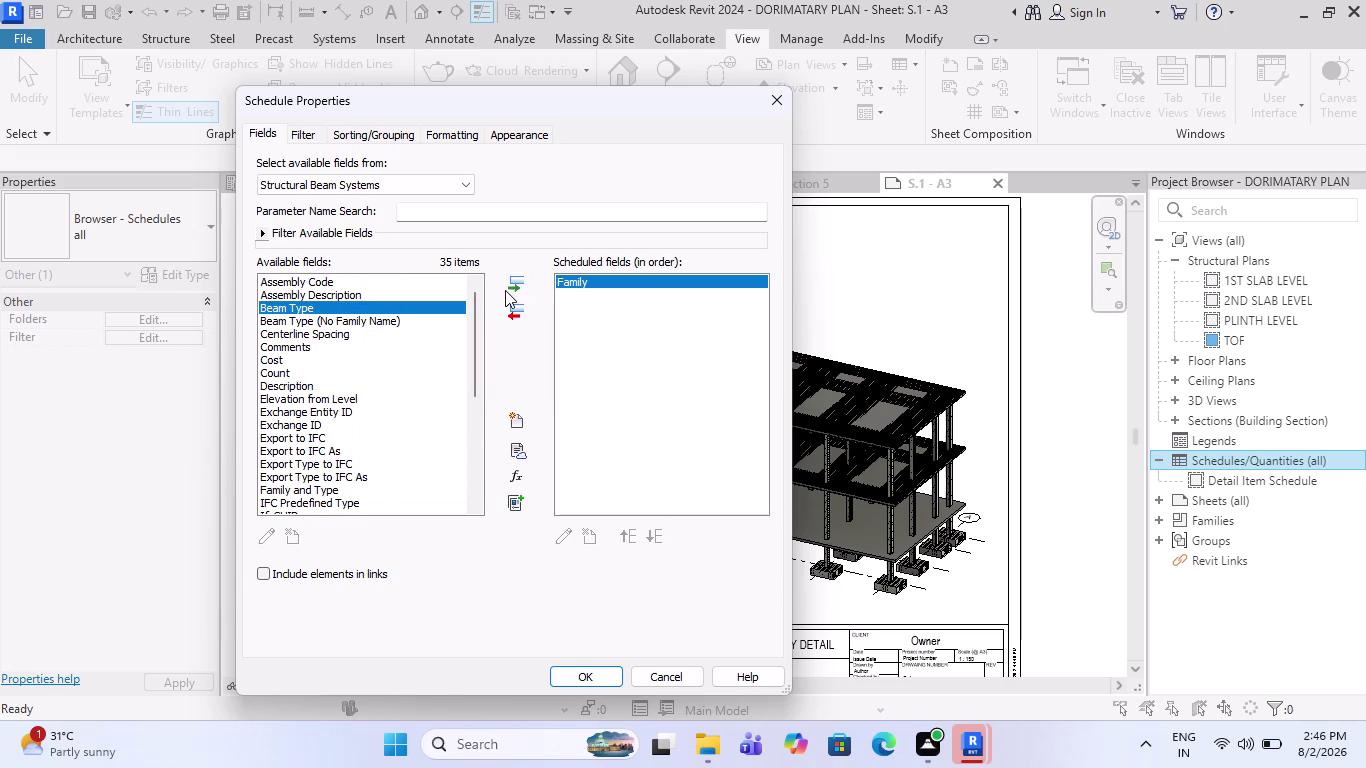
click(505, 290)
click(520, 284)
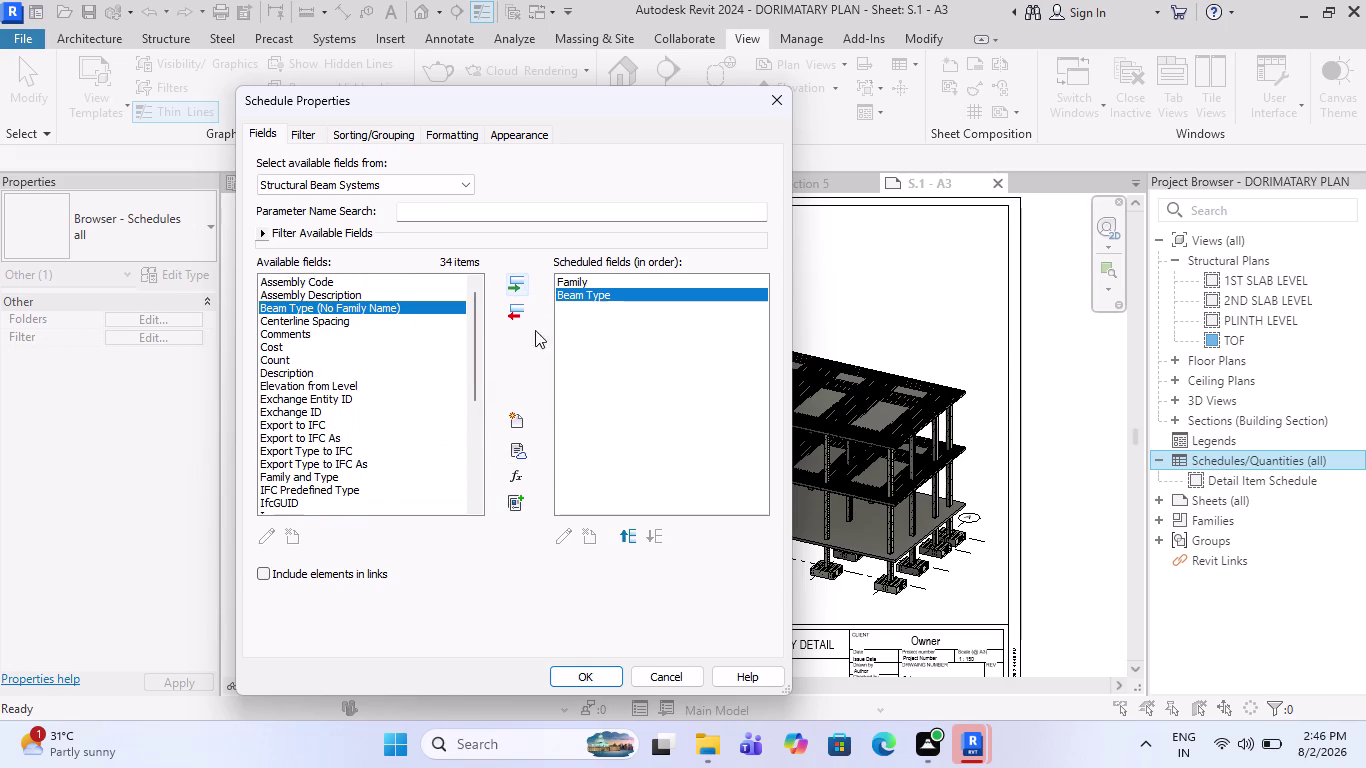
click(570, 673)
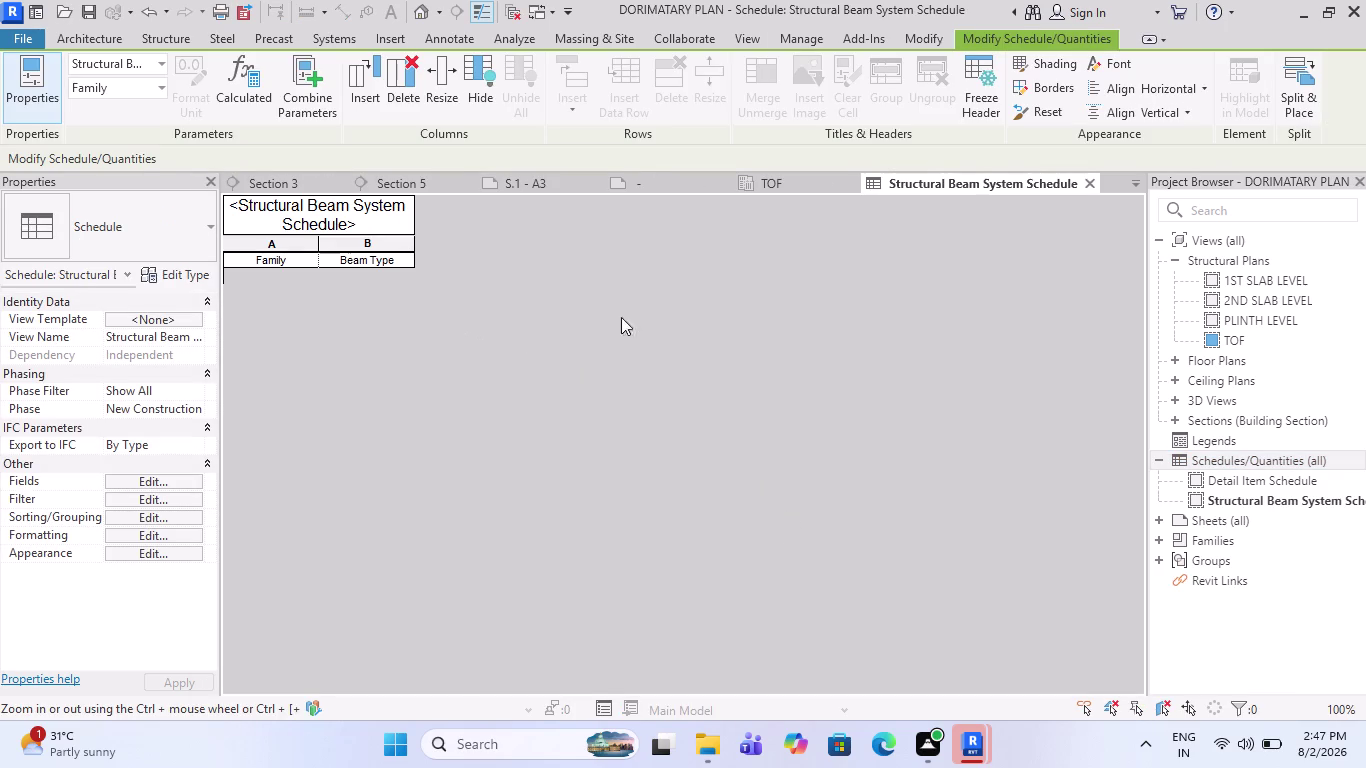
click(1094, 183)
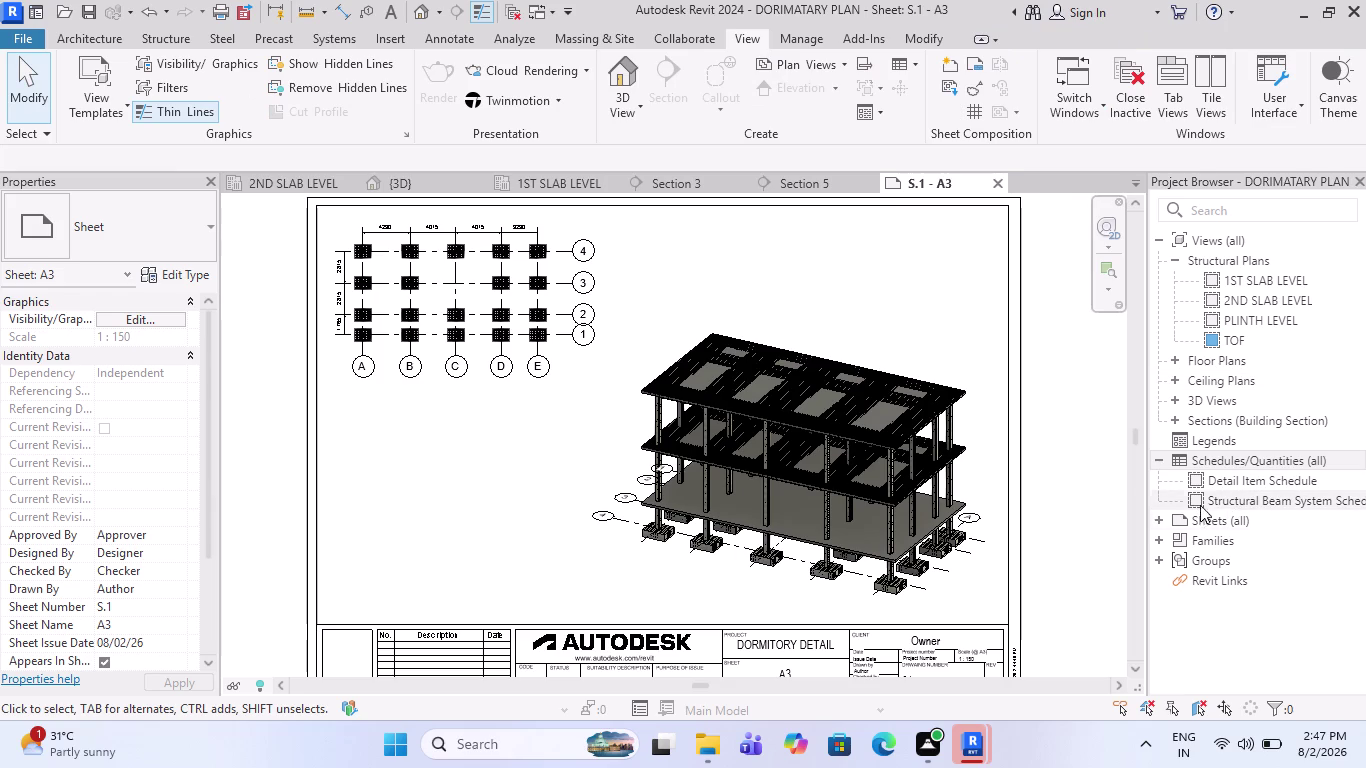
Start a new schedule from the Schedules/Quantities context menu in the Project Browser.
right_click(1223, 463)
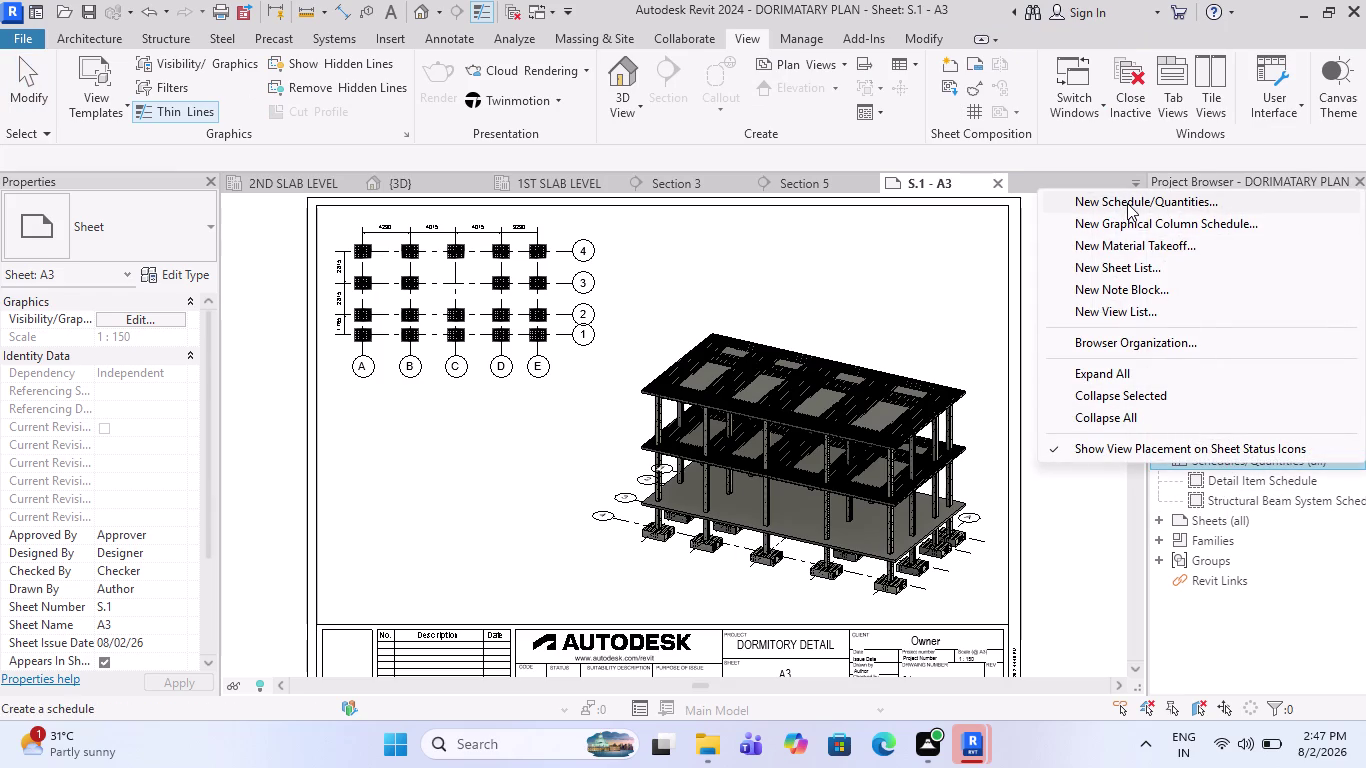
click(1127, 203)
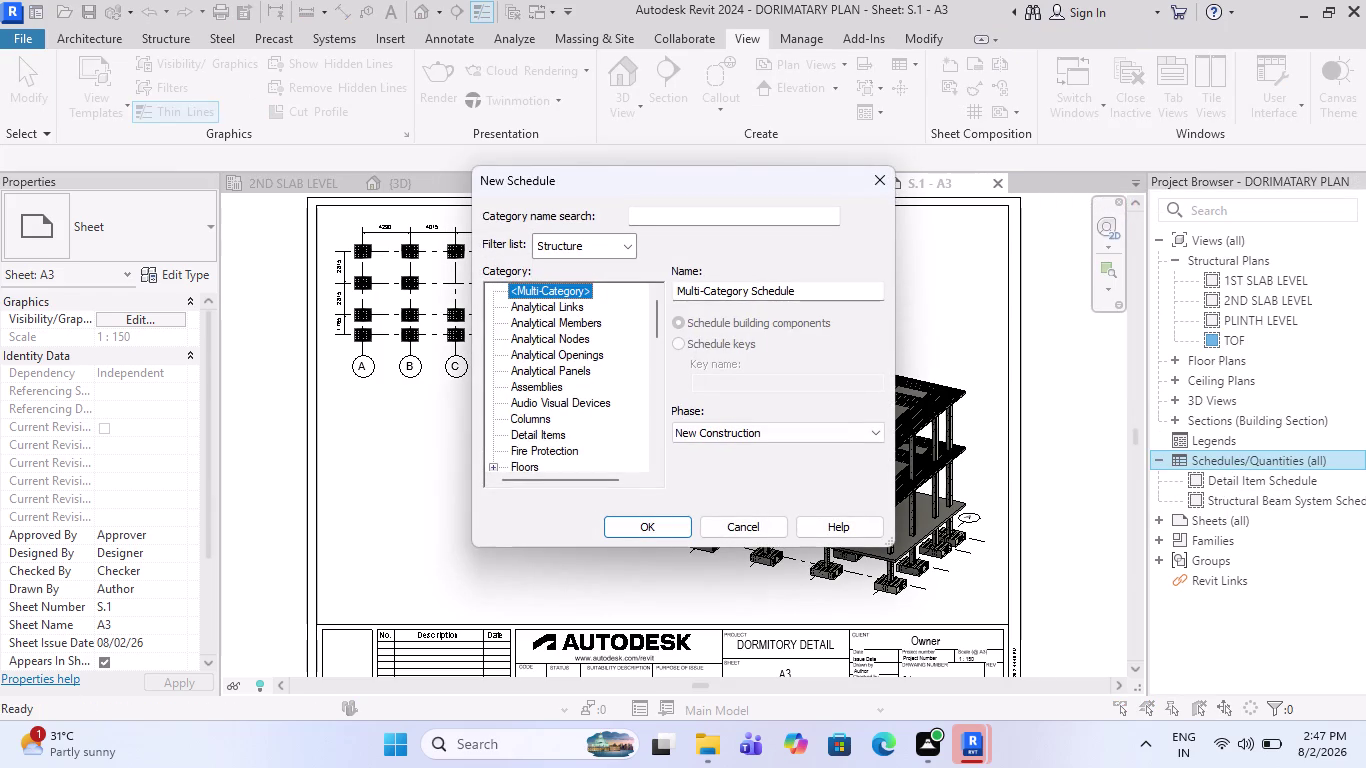
scroll(down, 3)
scroll(down, 3)
scroll(down, 3)
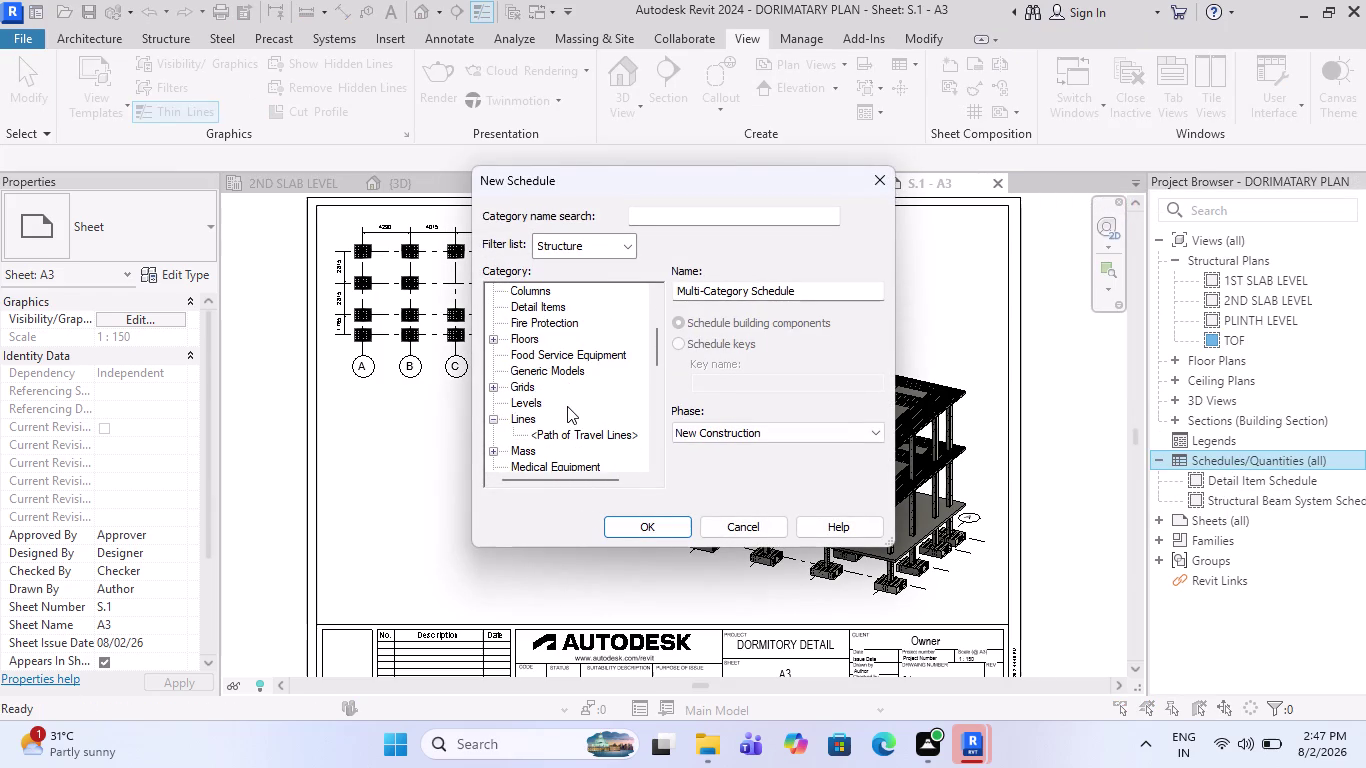
scroll(down, 3)
scroll(down, 3)
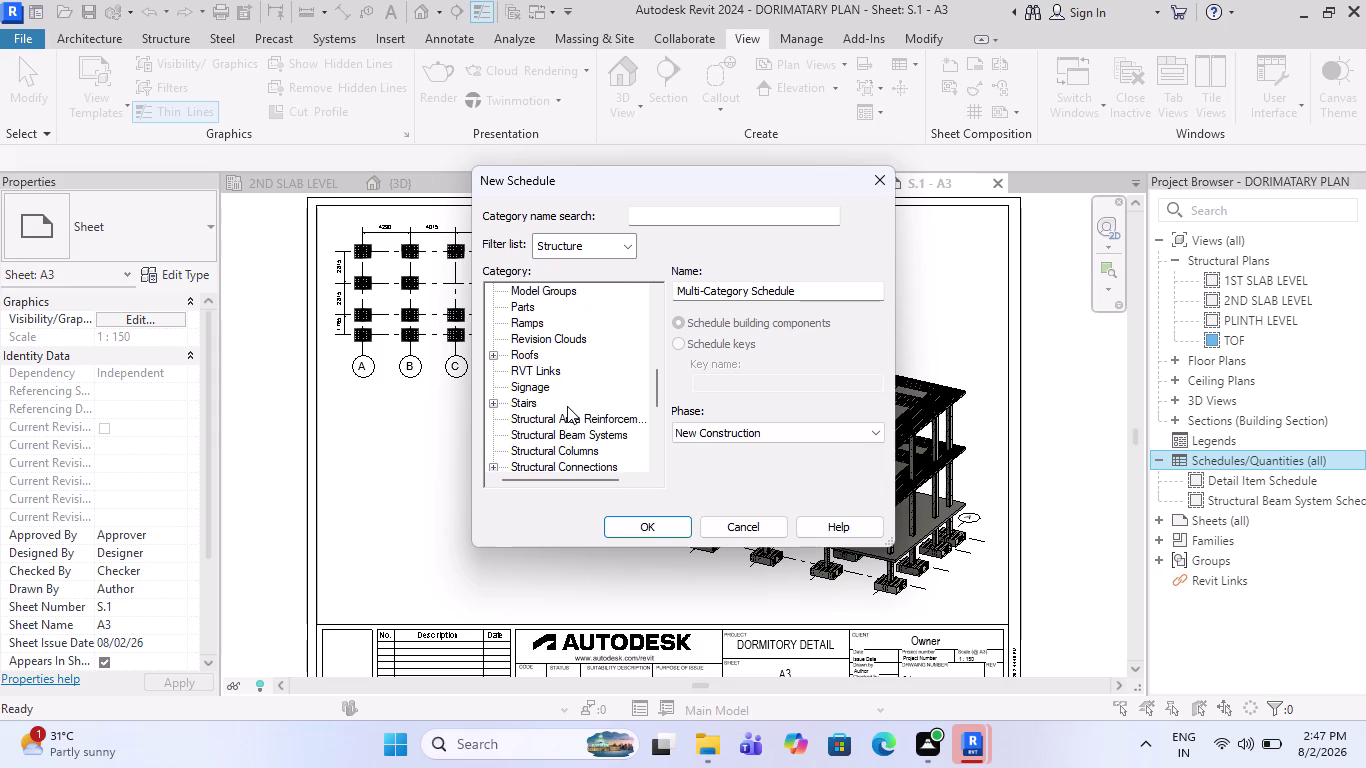
scroll(down, 3)
Choose the Structural Foundations category and confirm the new schedule.
click(606, 360)
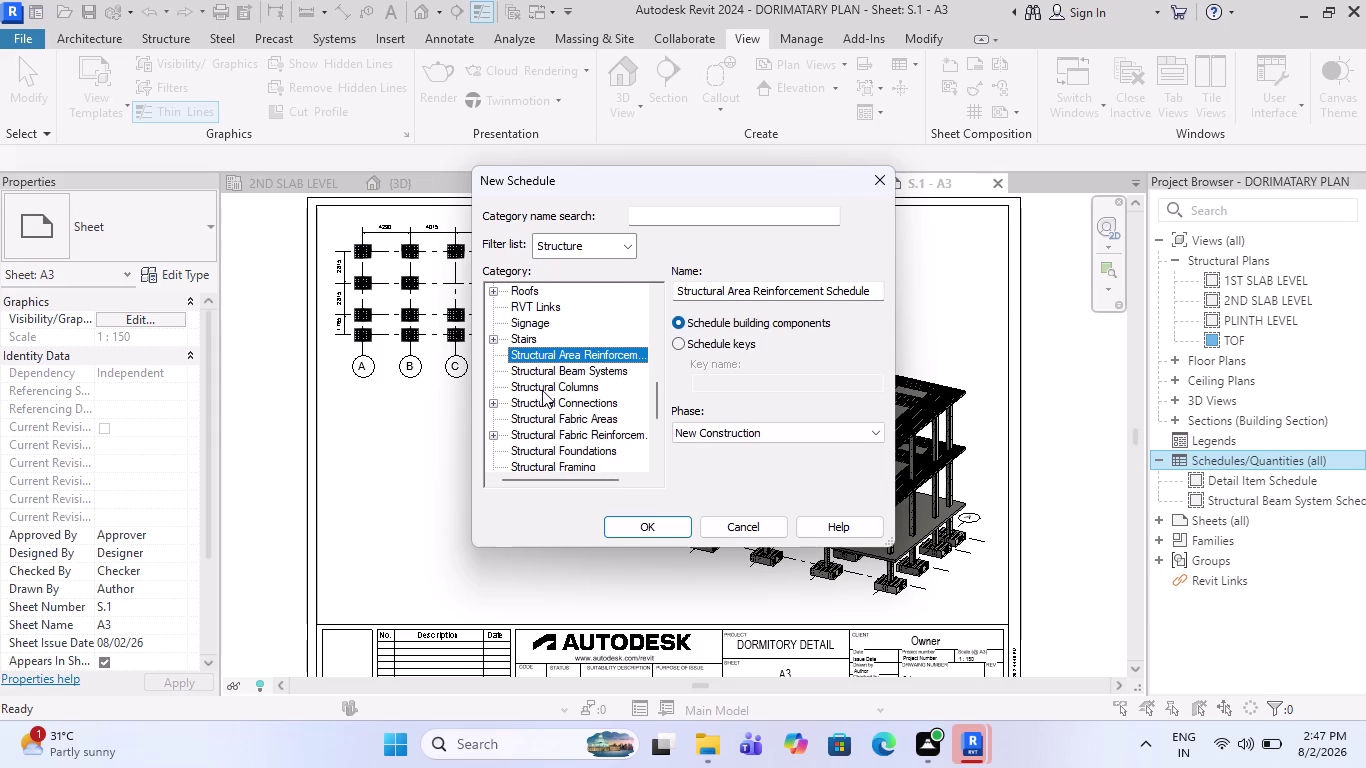
scroll(down, 3)
click(566, 371)
click(567, 384)
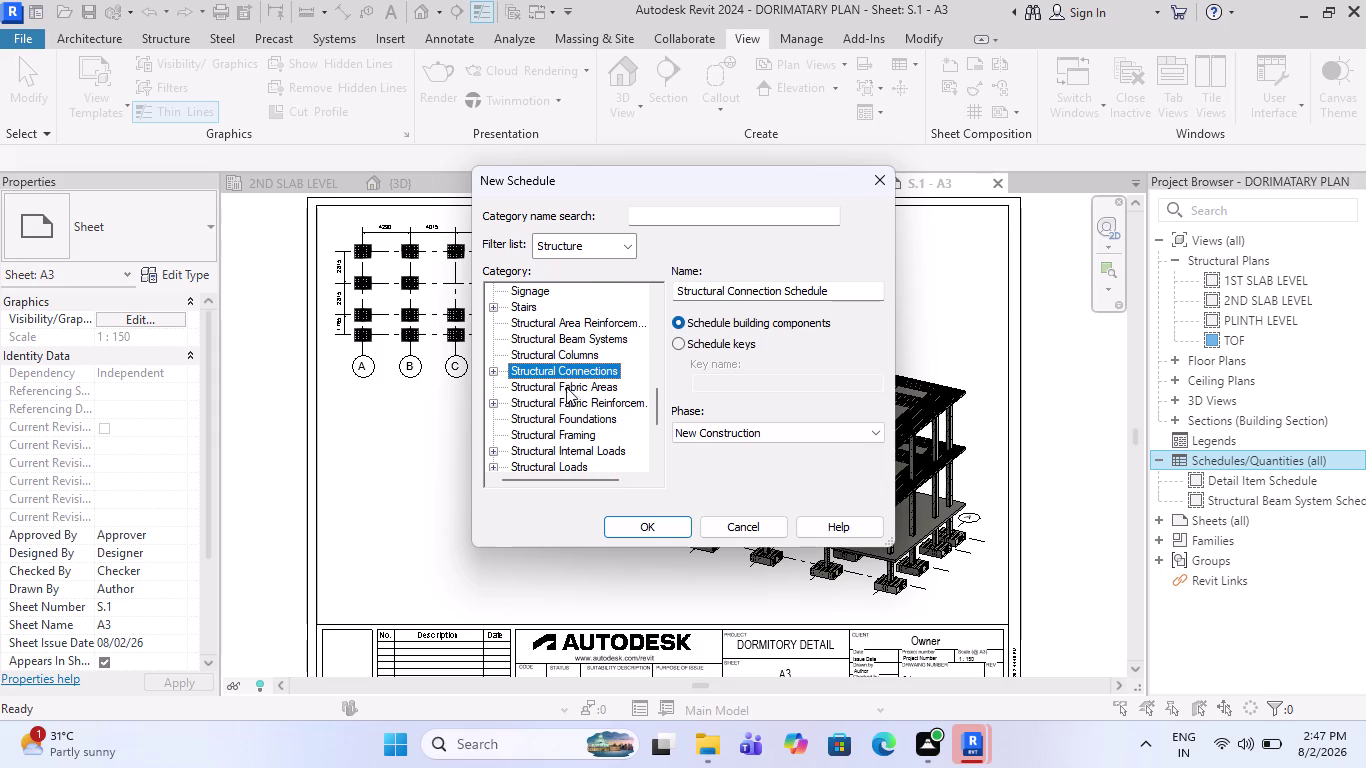
click(561, 400)
scroll(down, 3)
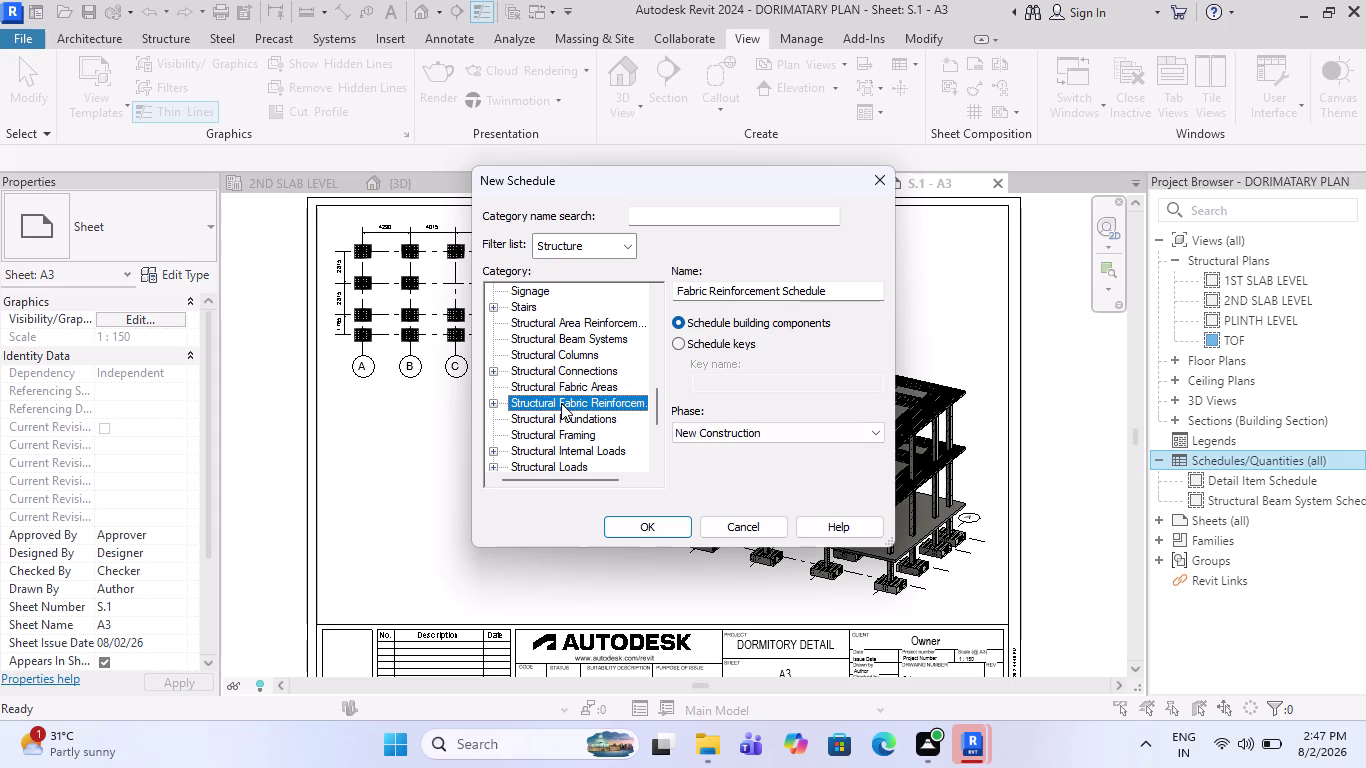
click(561, 403)
click(549, 421)
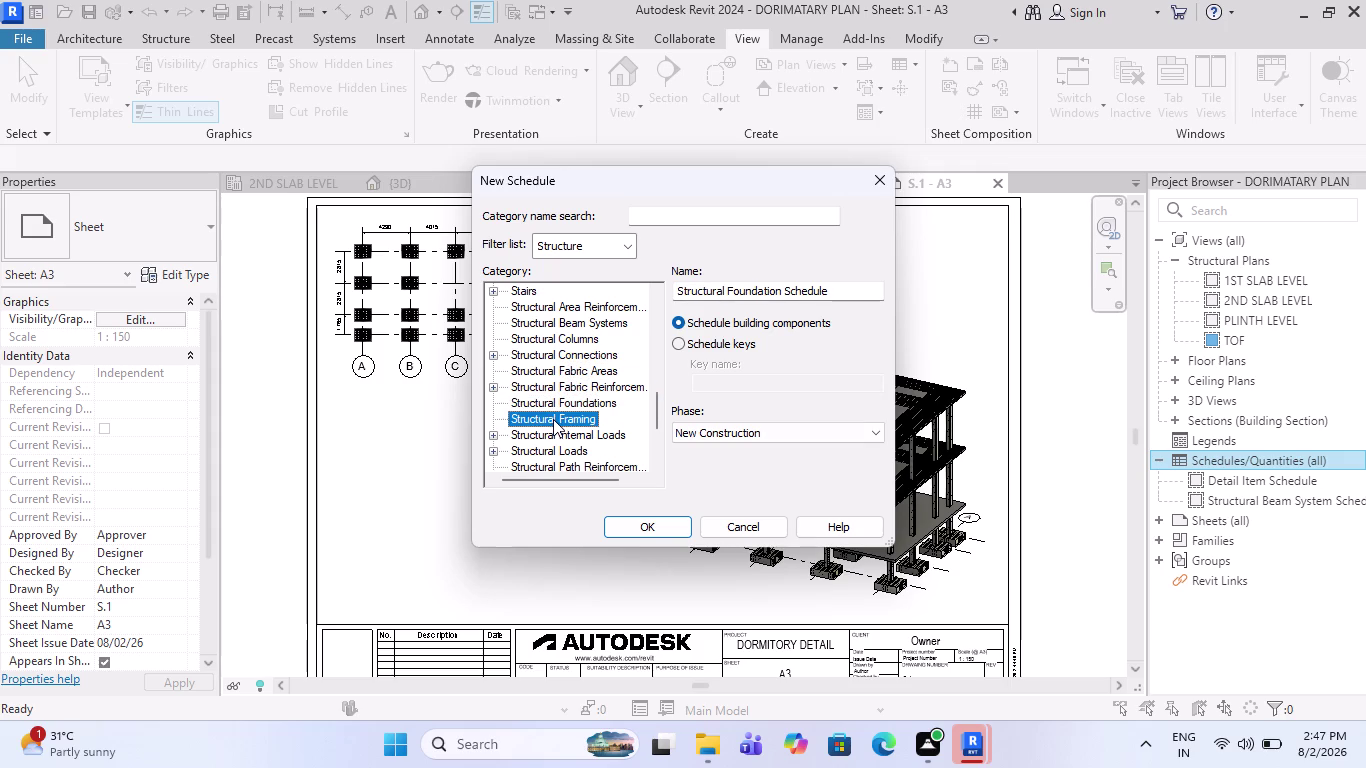
click(564, 401)
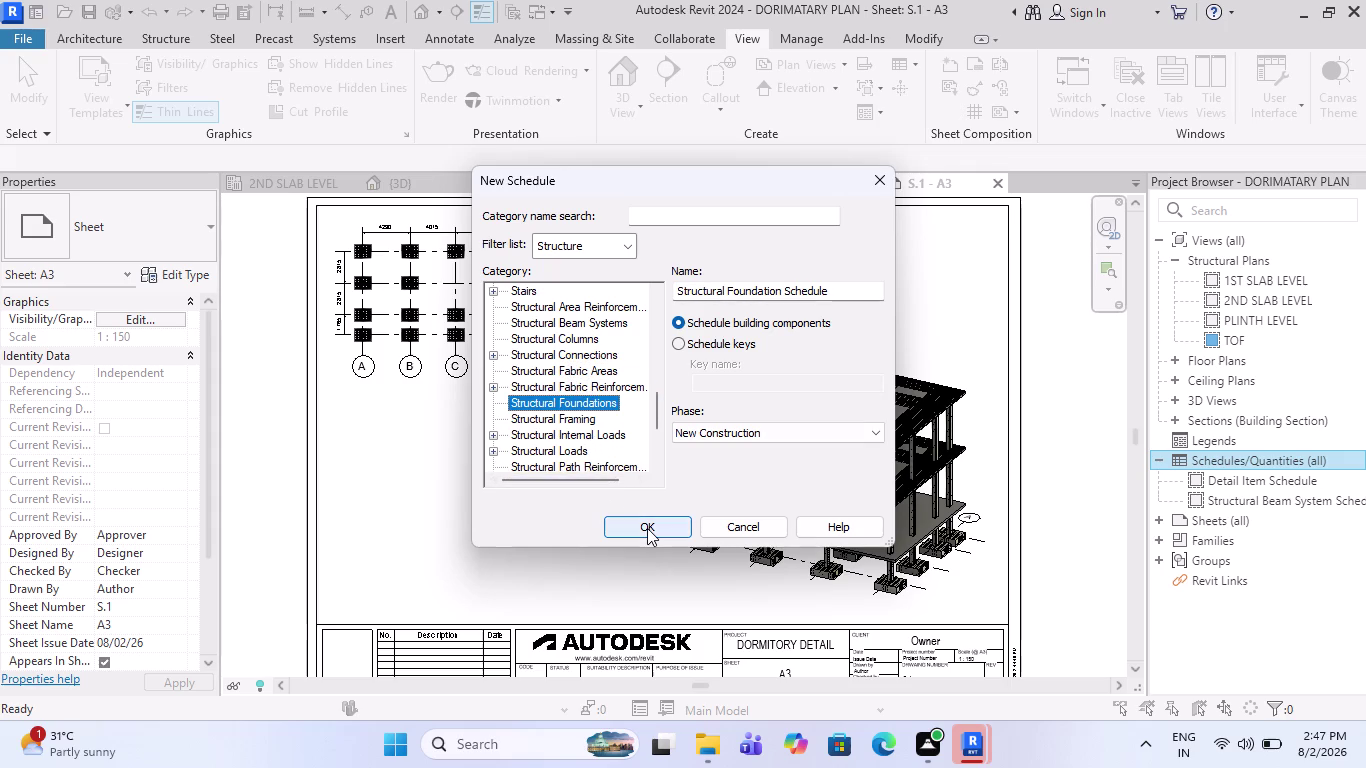
click(647, 528)
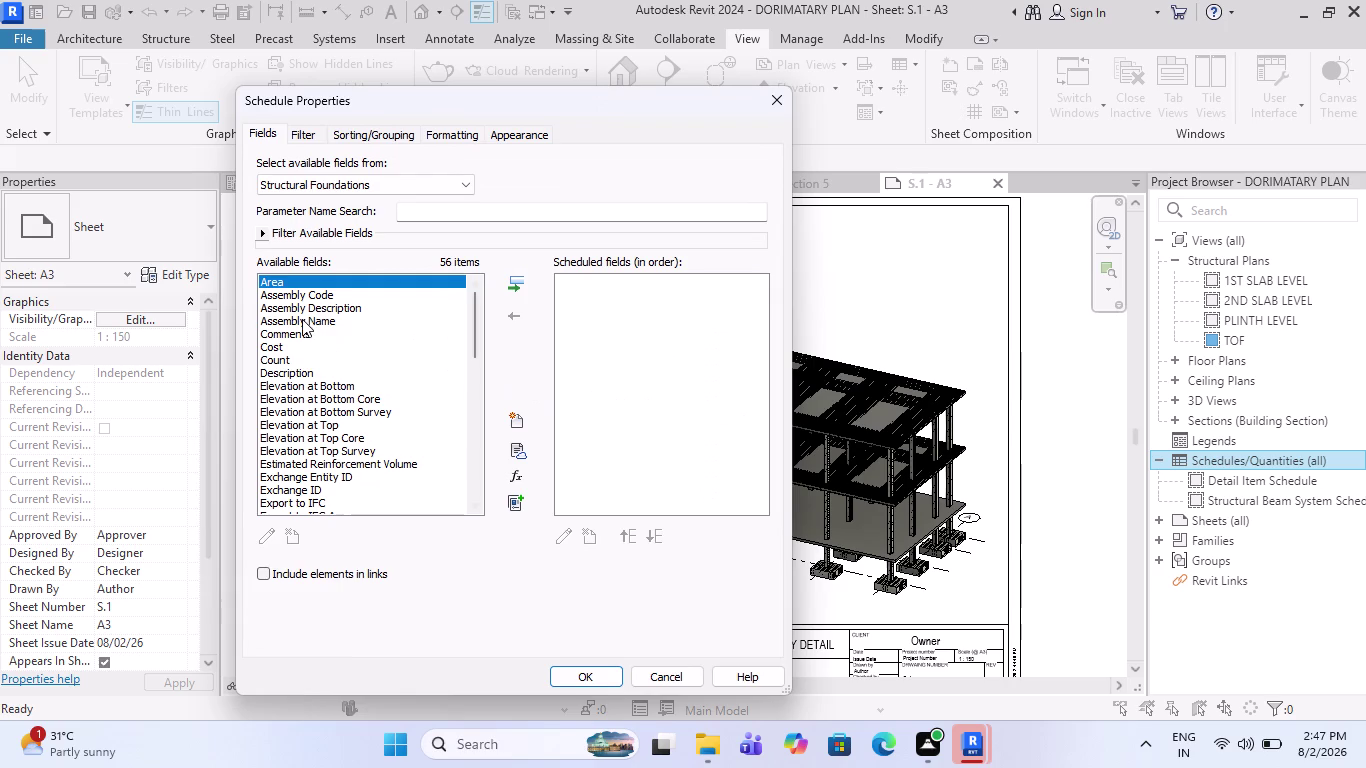
Add Area and Volume to the scheduled fields.
scroll(down, 3)
scroll(down, 3)
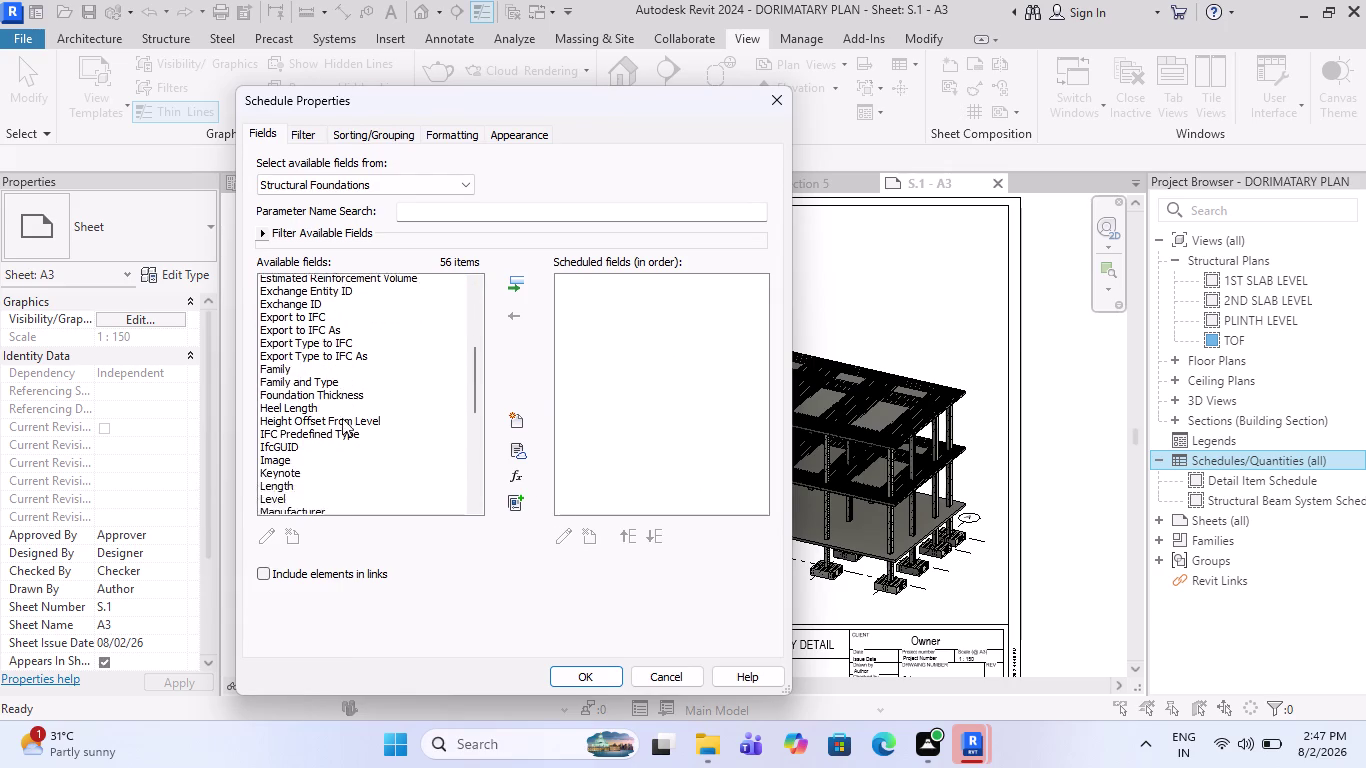
scroll(down, 3)
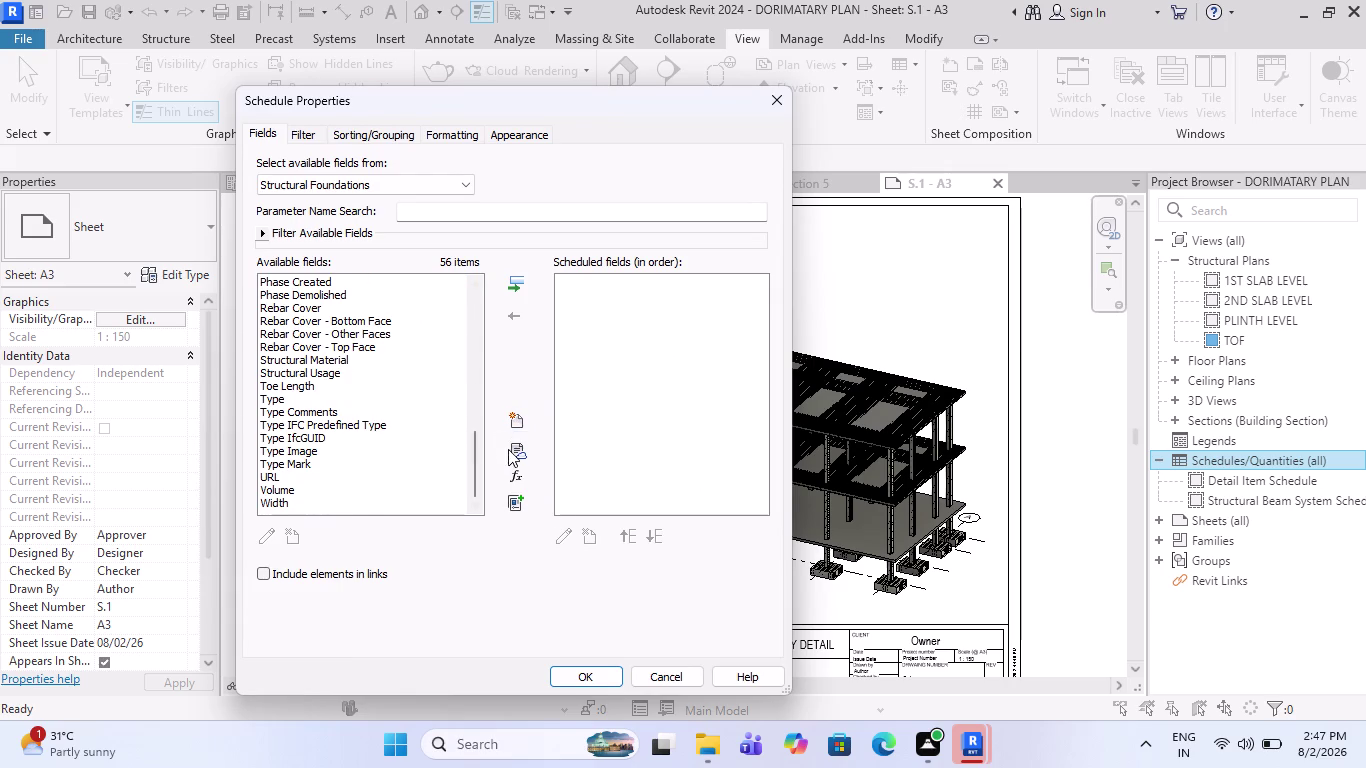
click(512, 290)
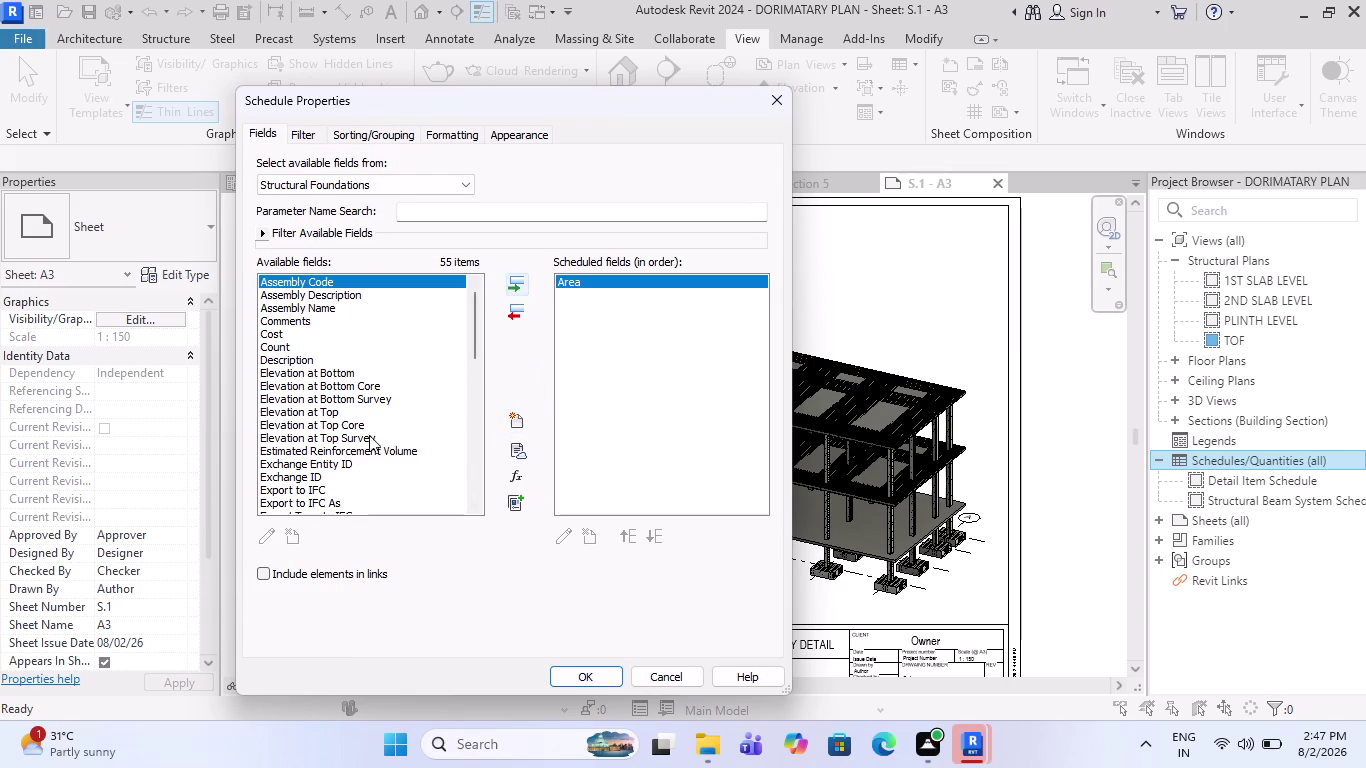
scroll(down, 3)
scroll(down, 3)
scroll(down, 3)
click(288, 488)
click(517, 286)
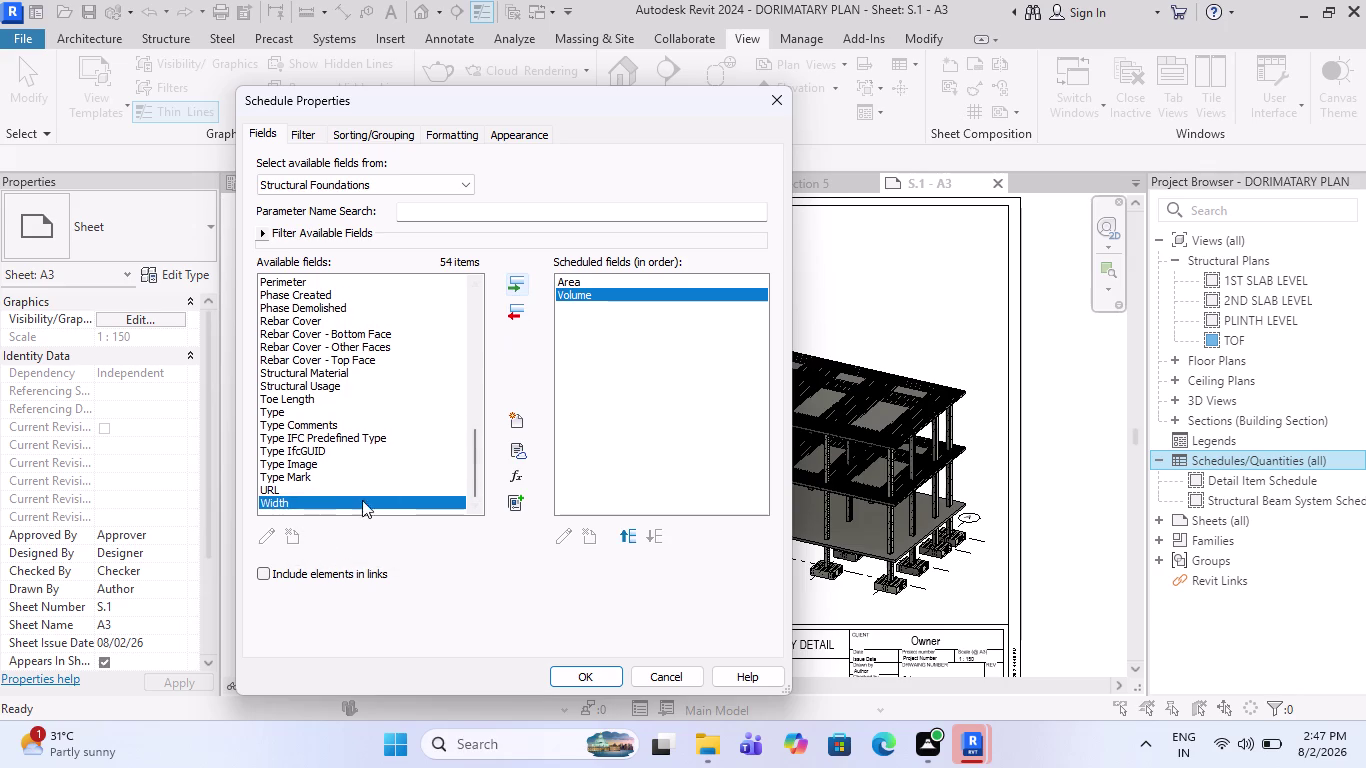
Add Width and Structural Material, then accept the fields to generate the schedule.
click(519, 283)
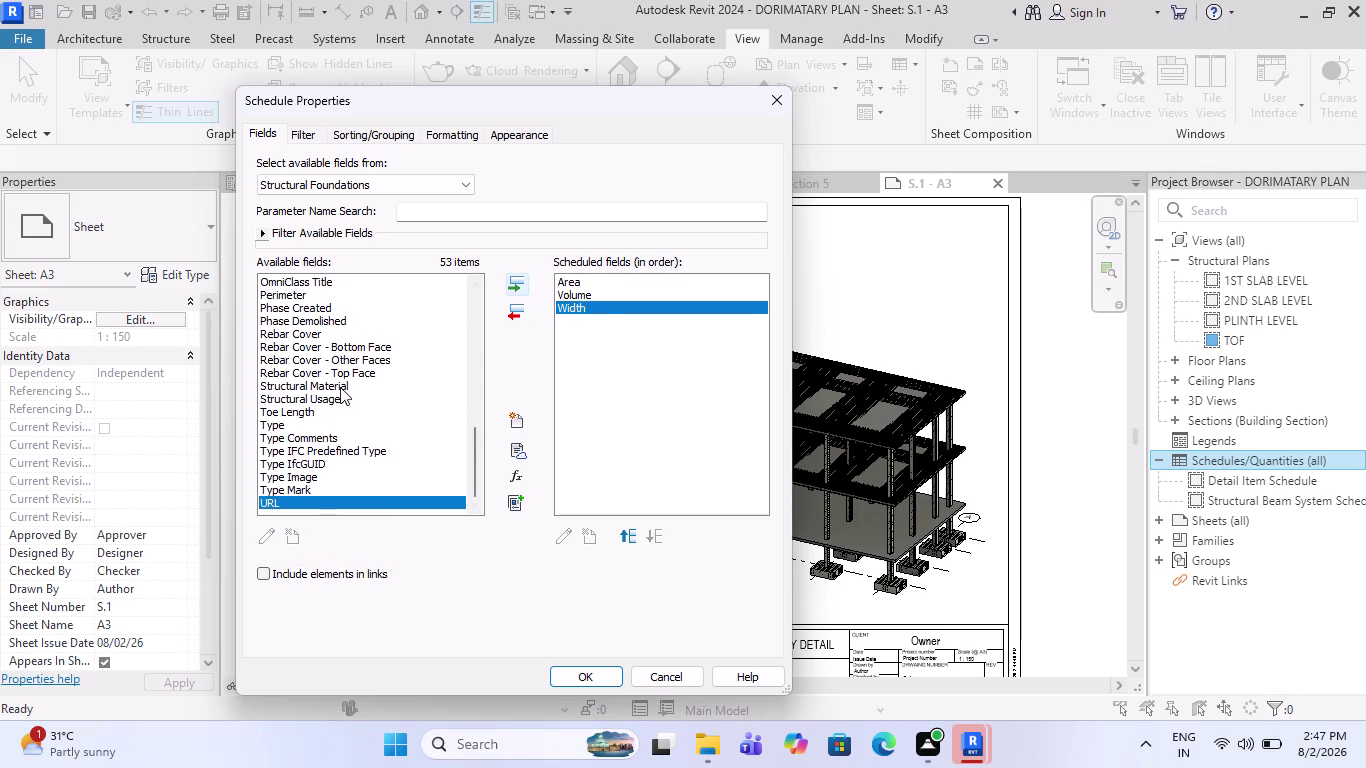
click(325, 396)
click(355, 381)
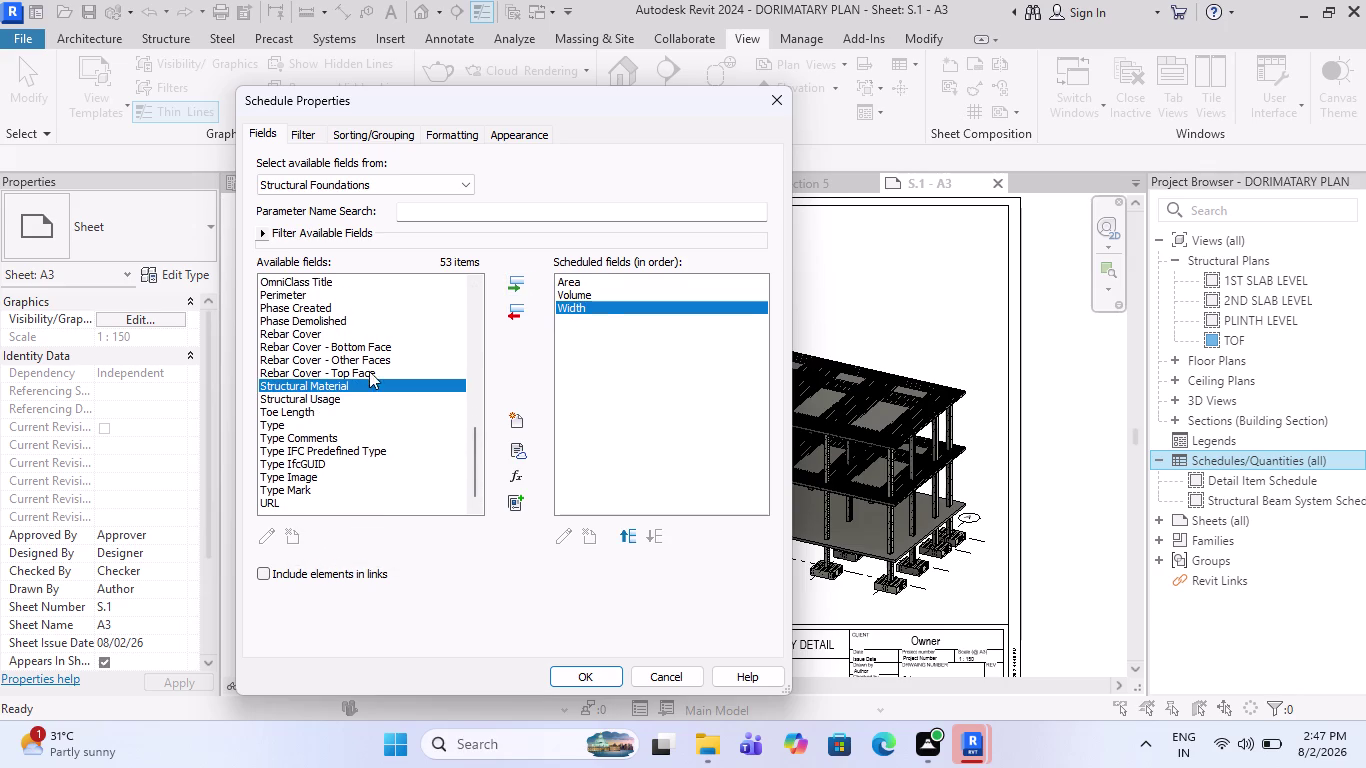
click(504, 277)
click(512, 281)
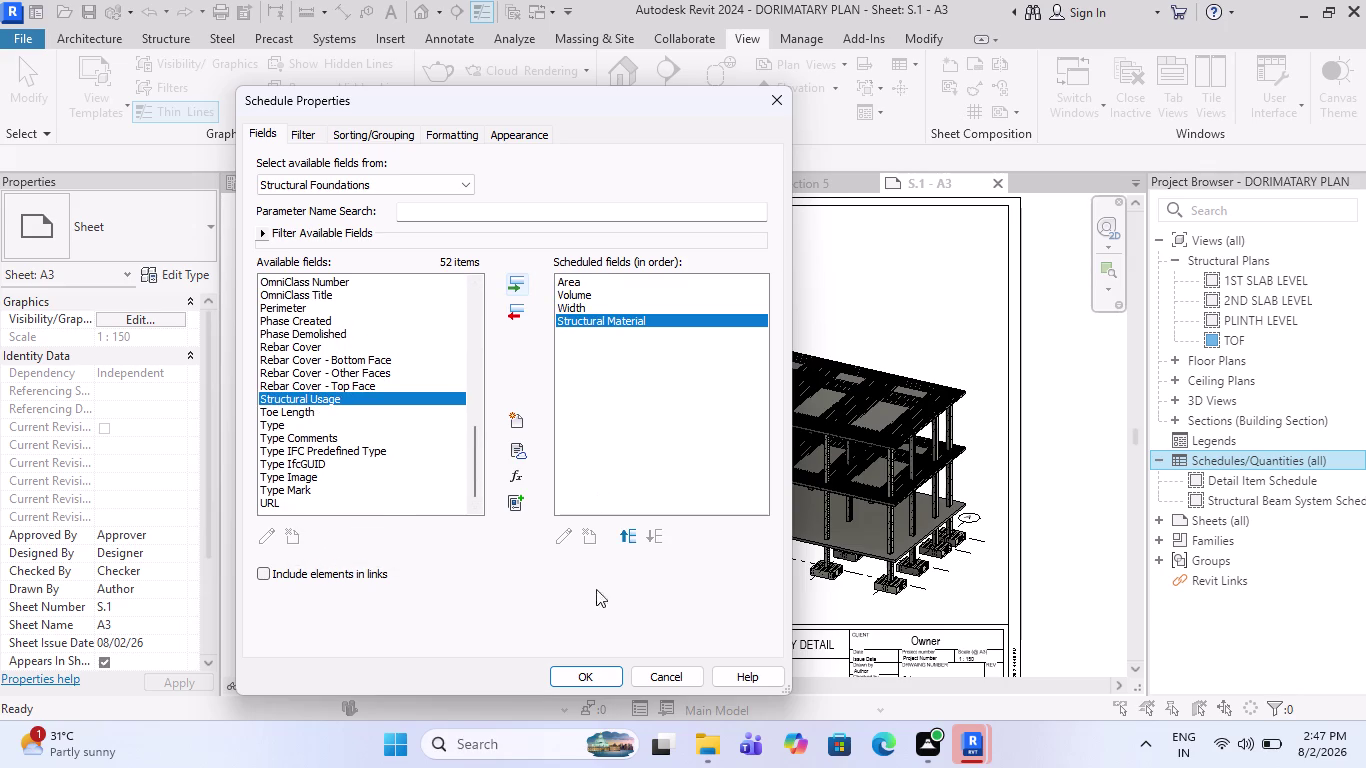
click(571, 679)
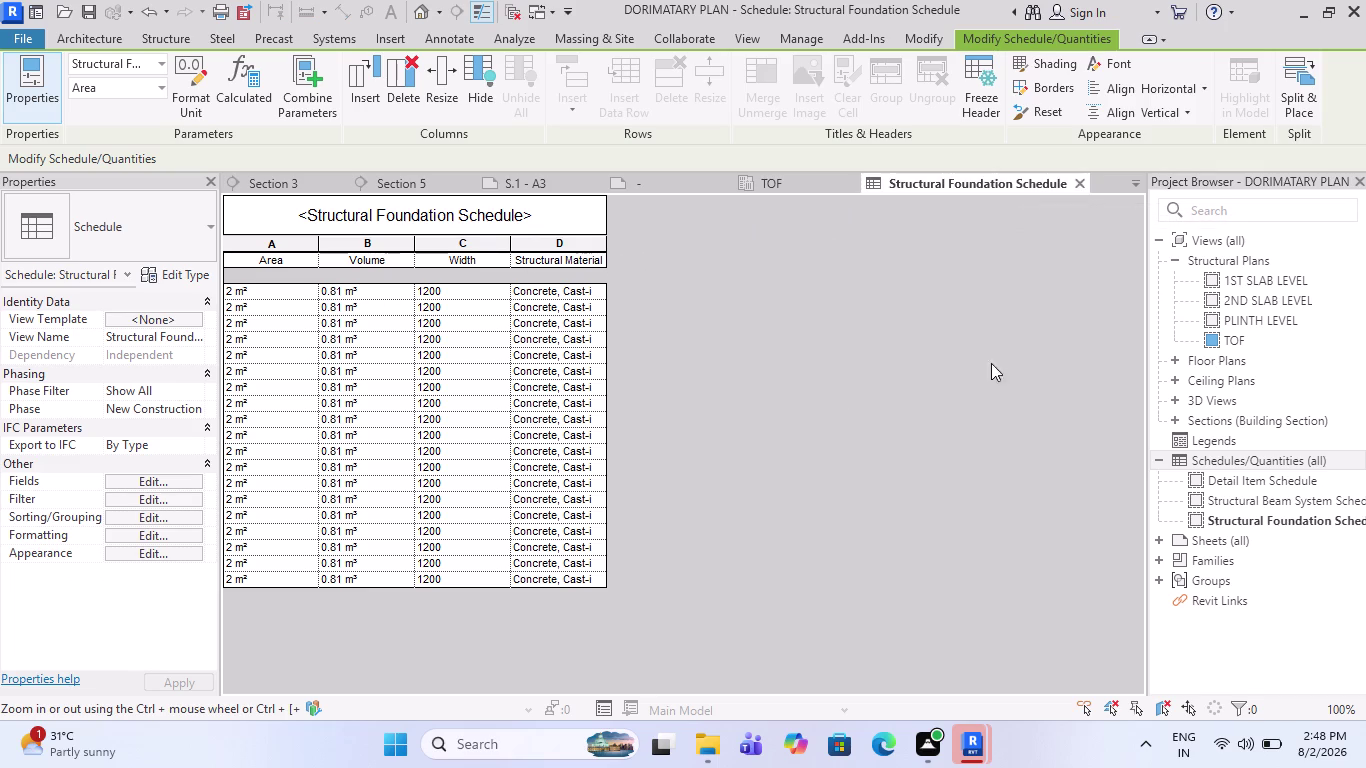
Reopen the foundation schedule's field settings to add more columns.
click(168, 484)
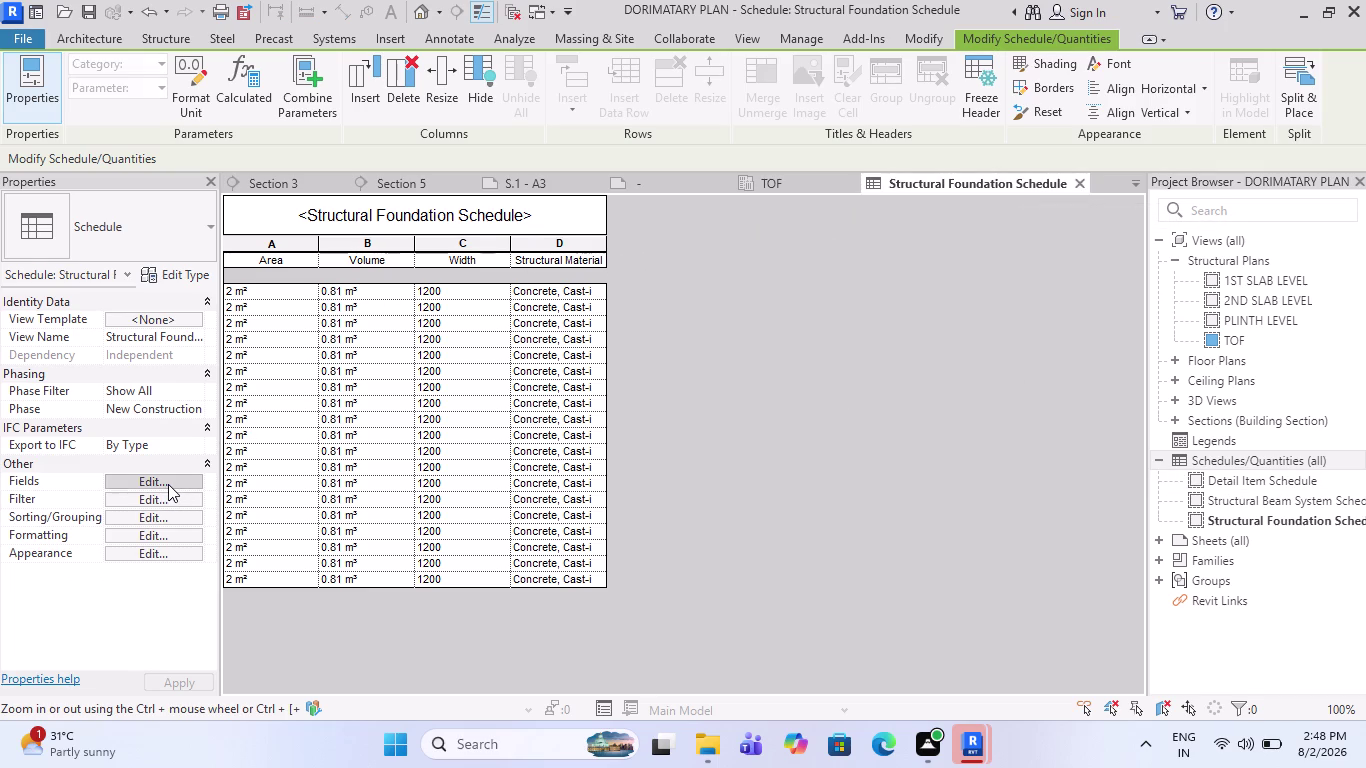
Add Count, Foundation Thickness and Length to the scheduled fields.
scroll(up, 3)
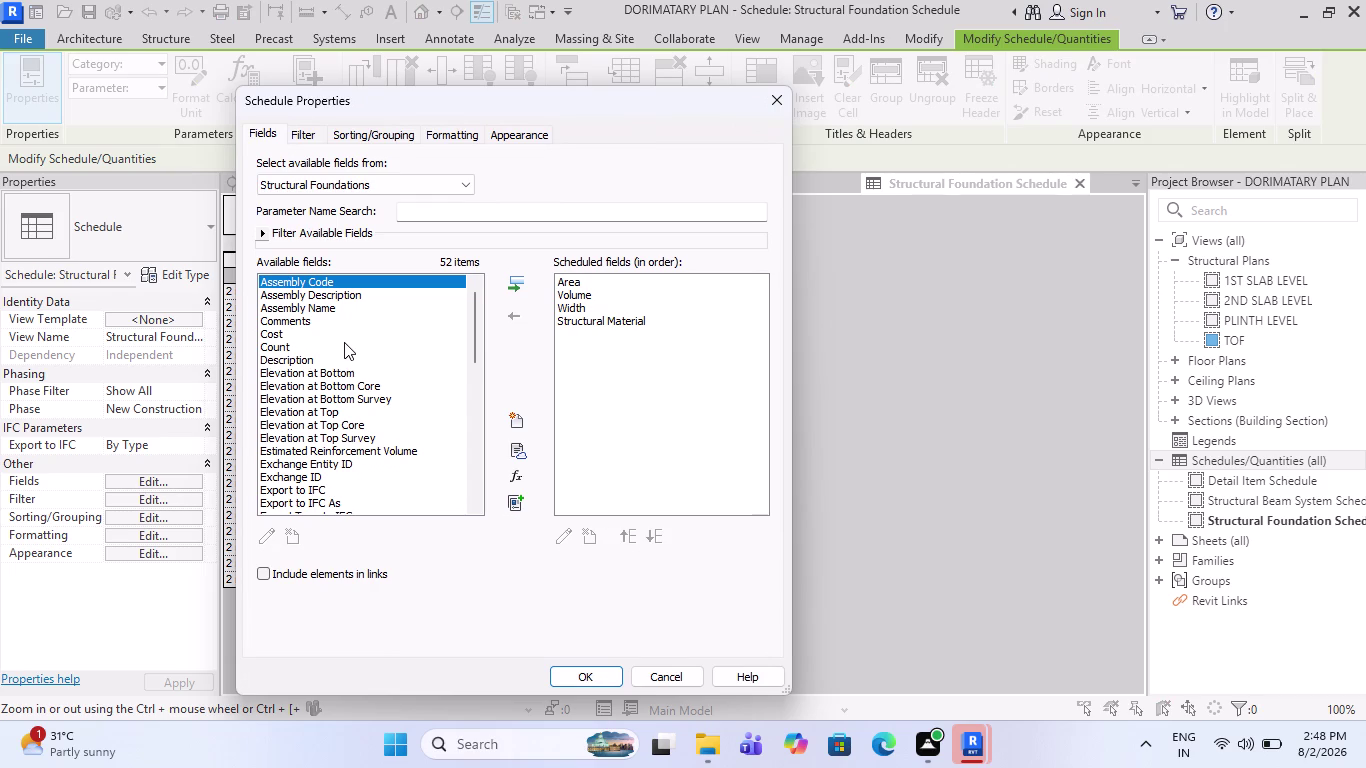
scroll(up, 3)
click(277, 352)
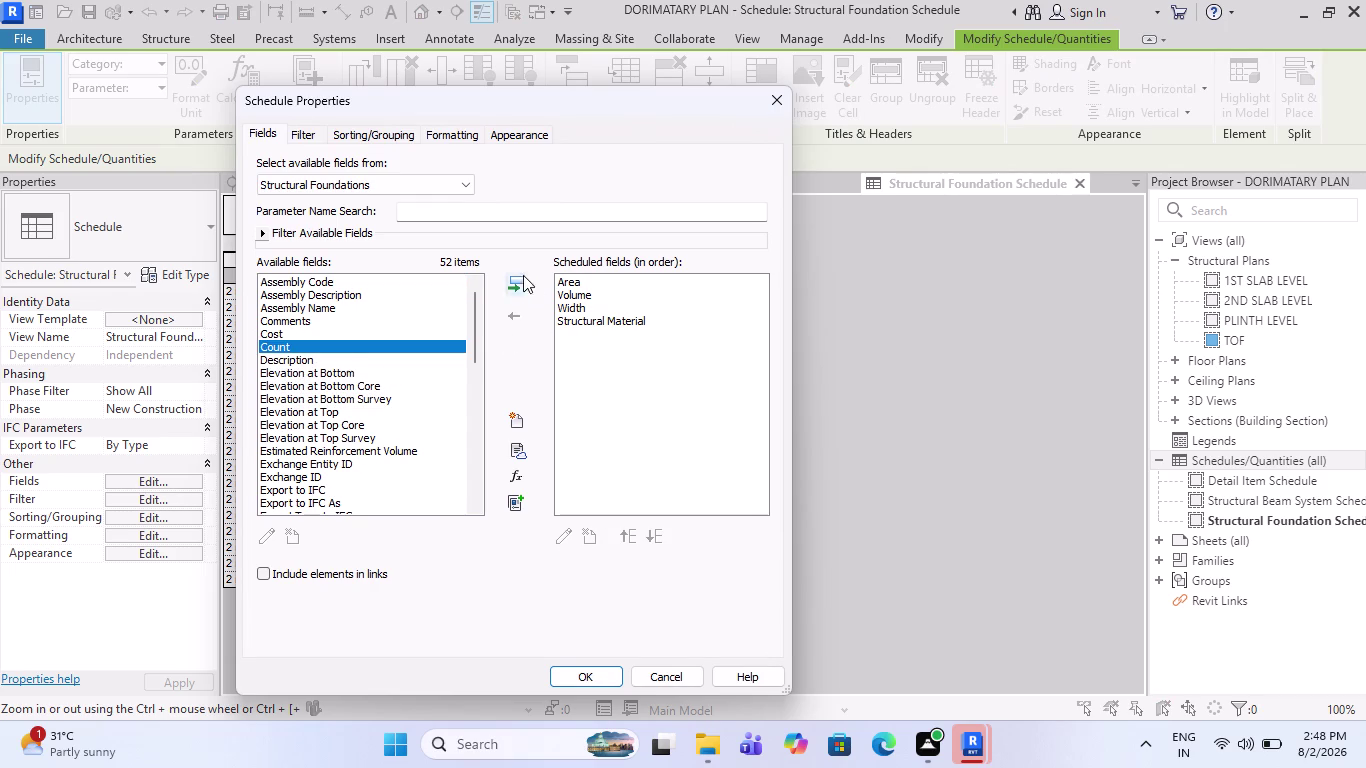
click(508, 280)
scroll(down, 3)
scroll(down, 3)
scroll(down, 3)
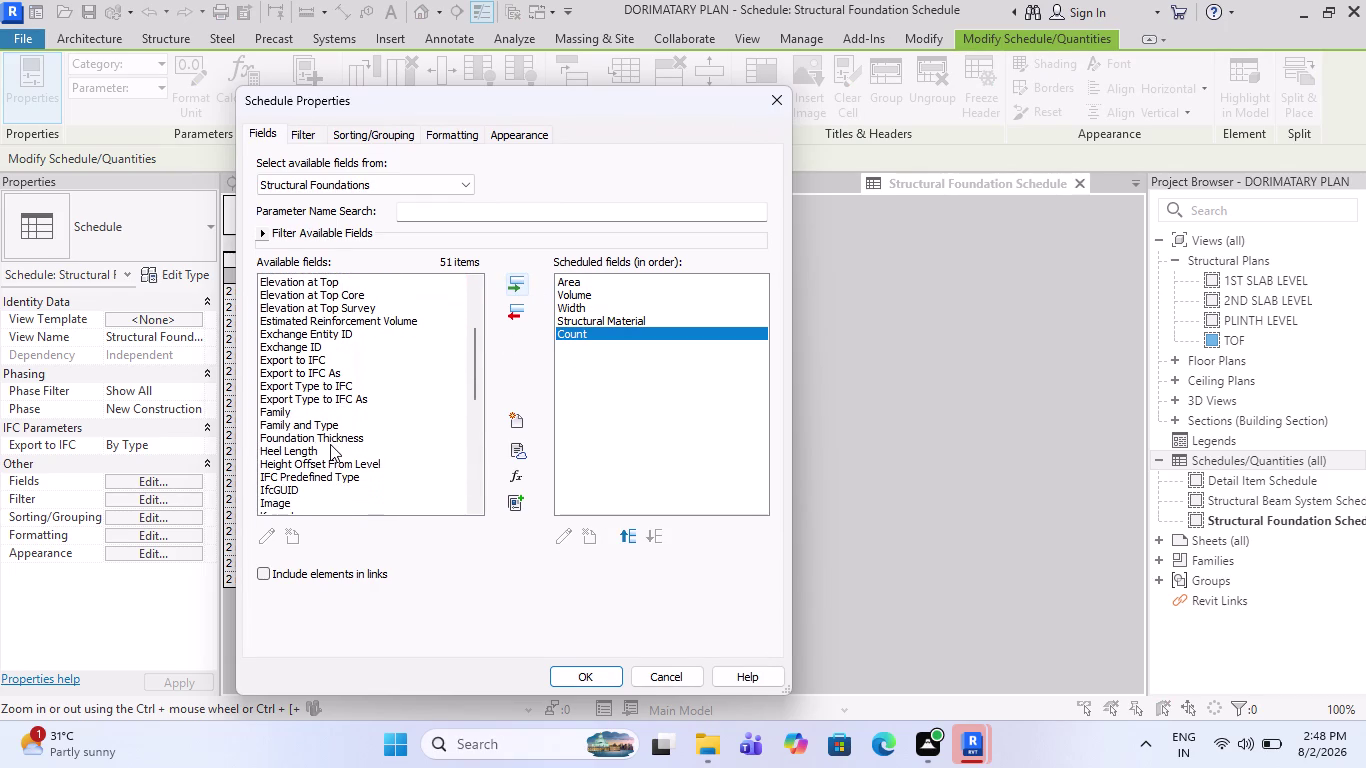
click(333, 439)
click(513, 290)
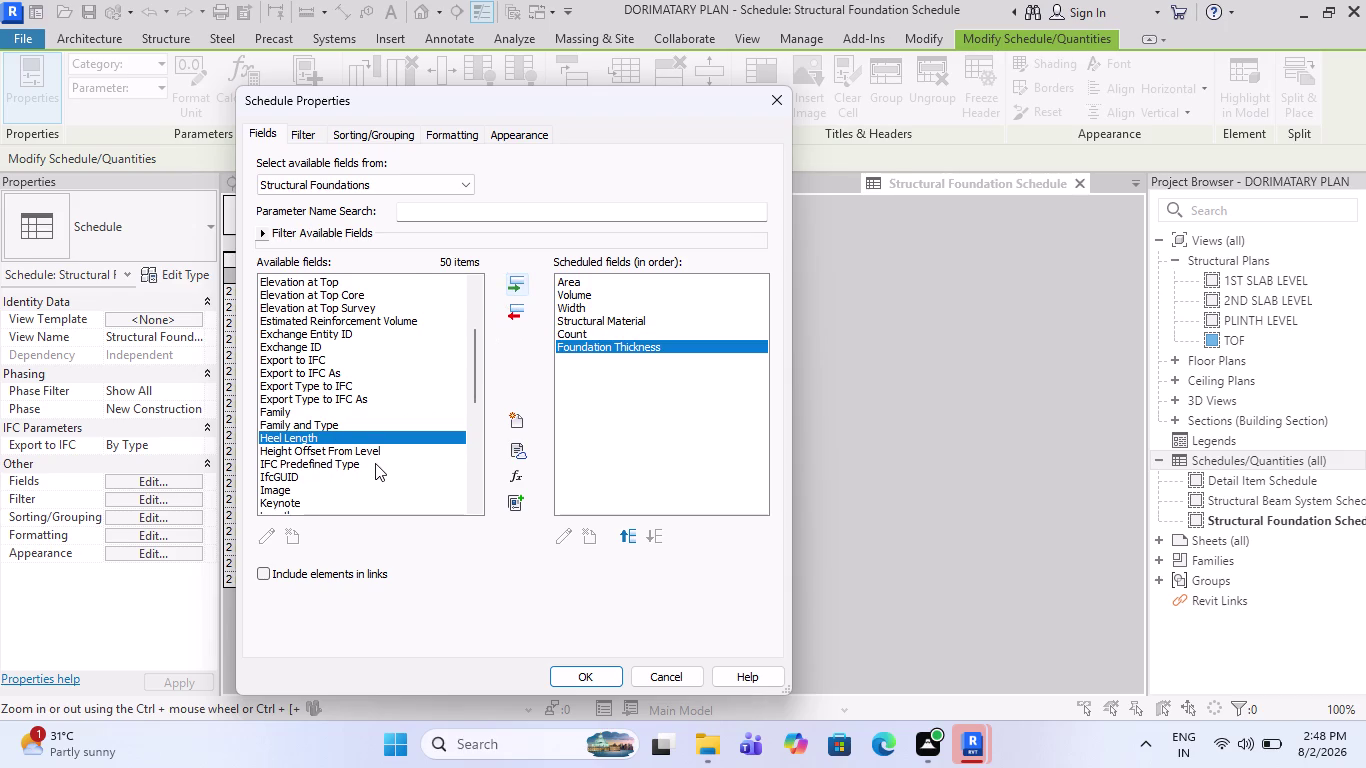
scroll(down, 3)
scroll(down, 3)
click(310, 438)
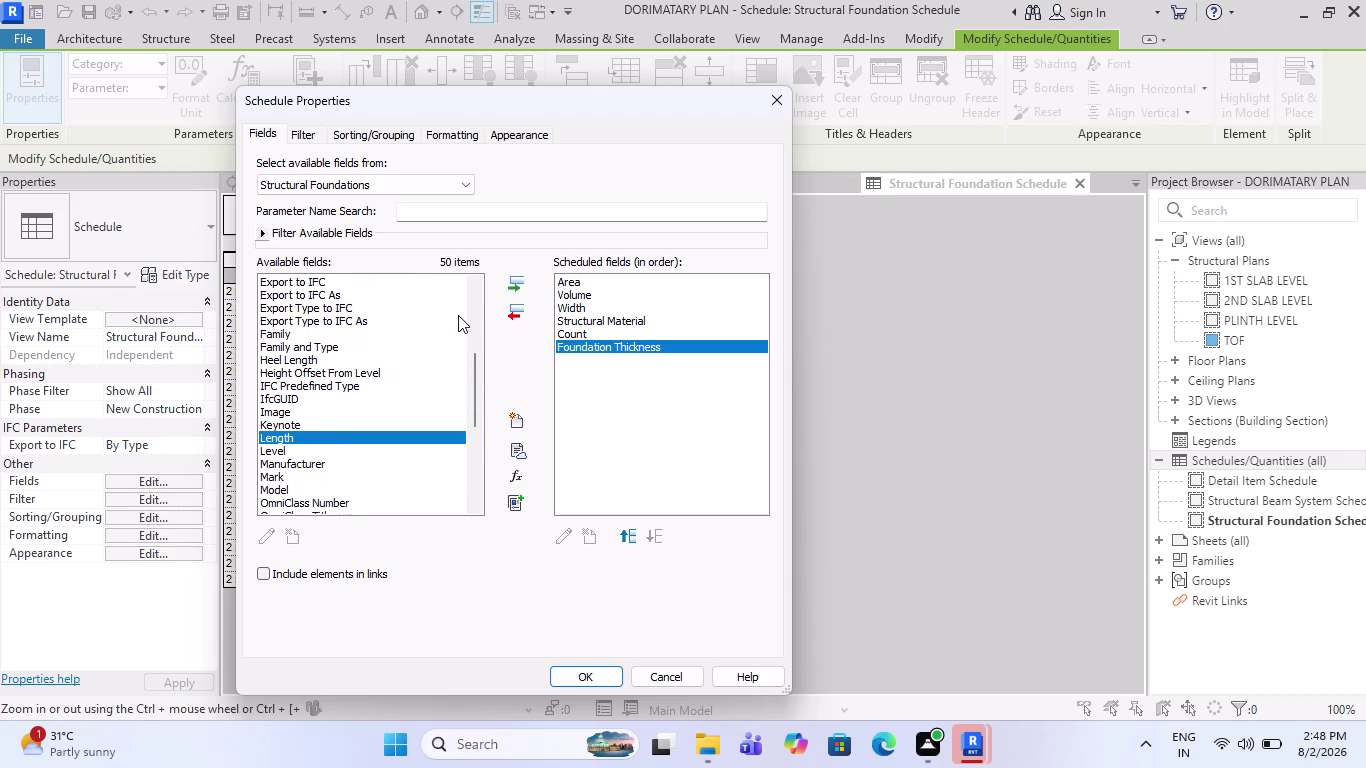
click(511, 280)
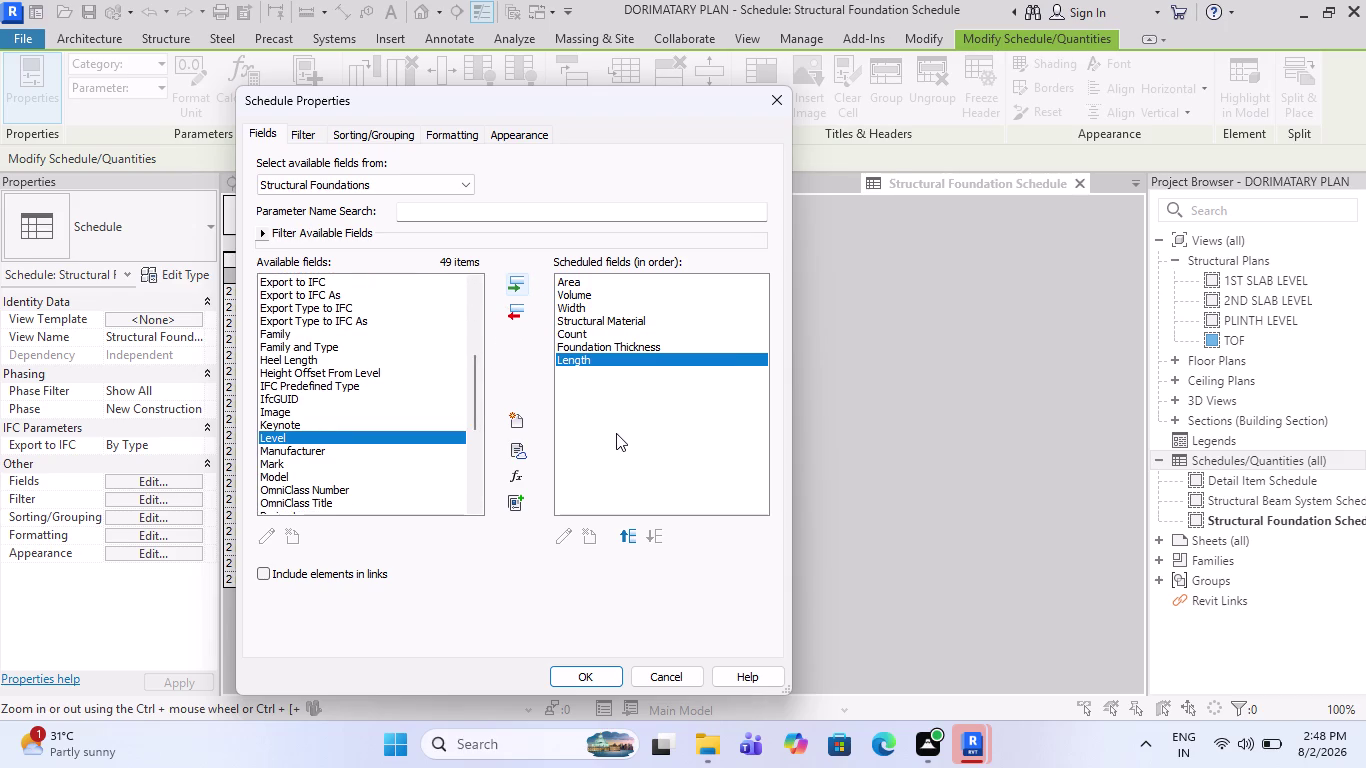
triple_click(624, 538)
click(624, 538)
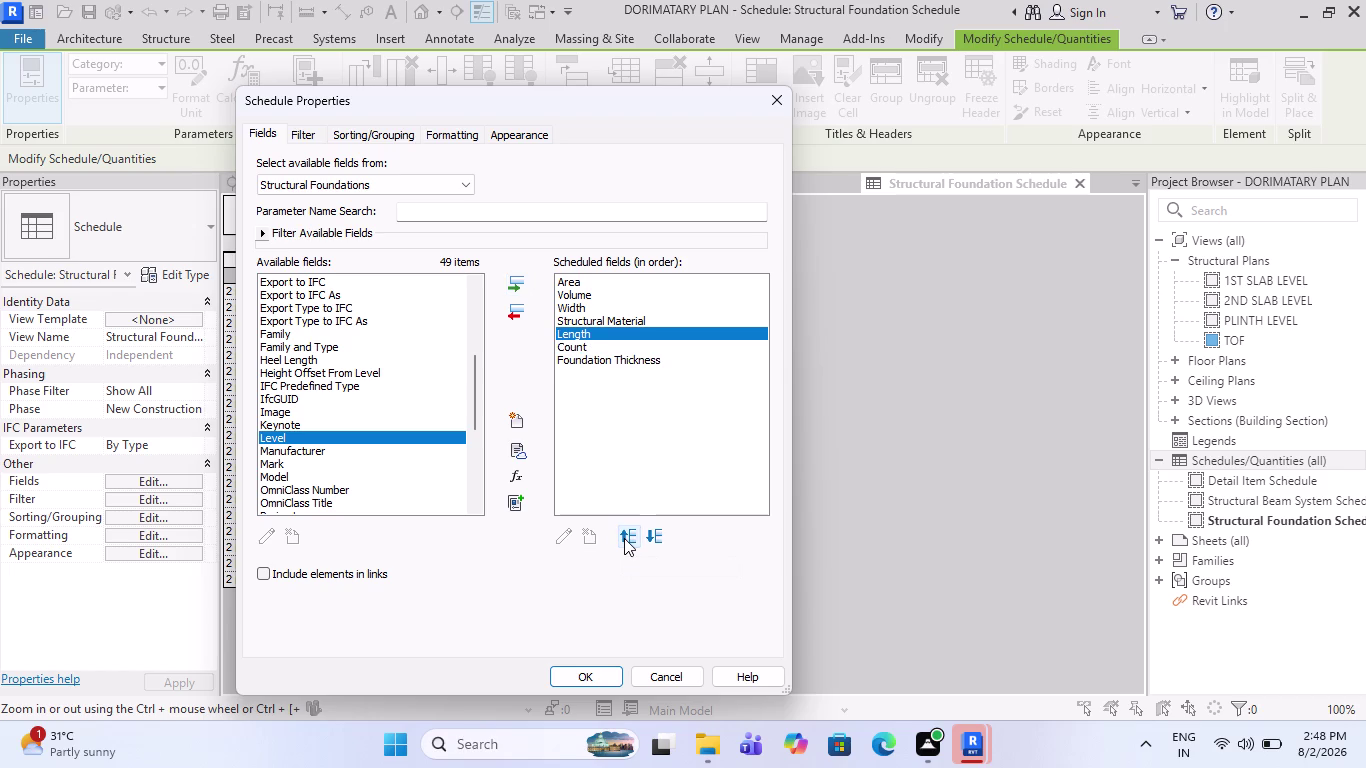
Reorder the fields so Count, Length and Width come first, second and third.
click(622, 348)
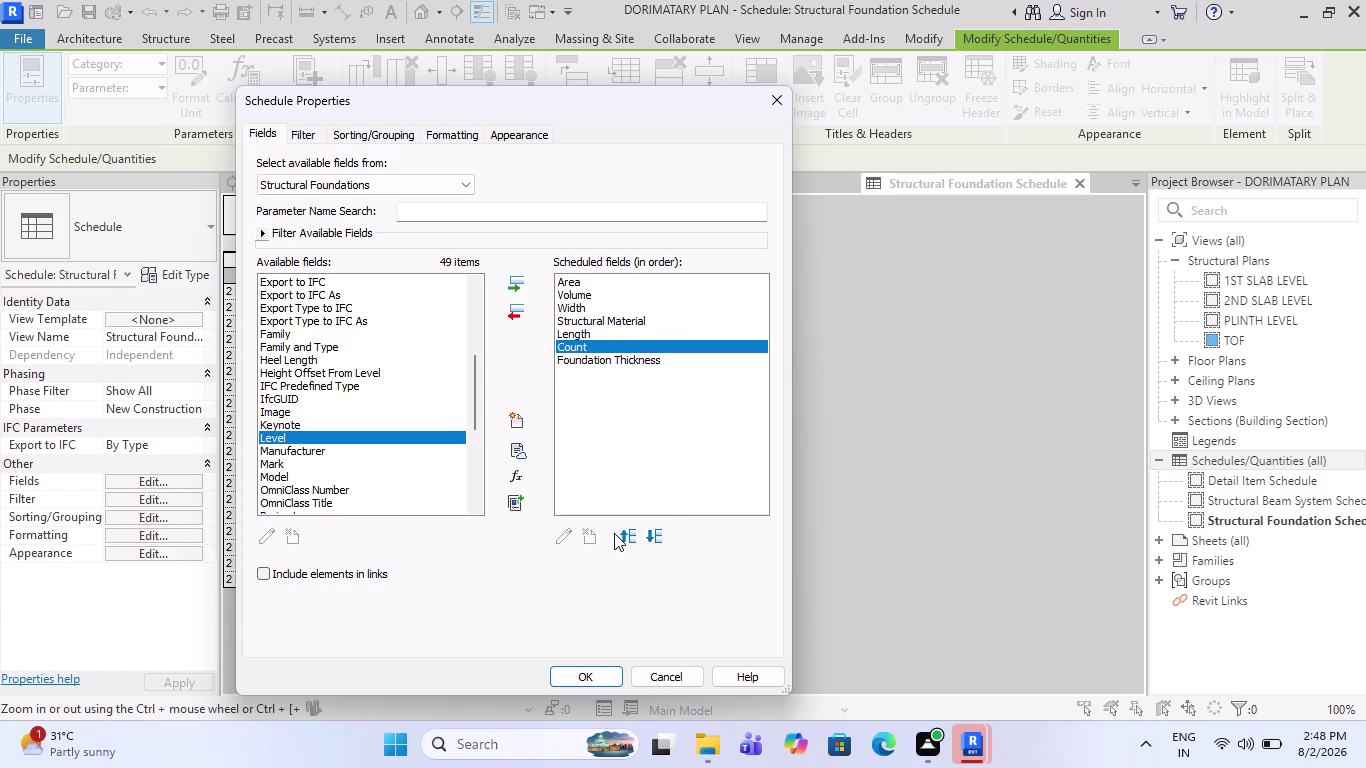
click(614, 533)
click(619, 532)
triple_click(623, 532)
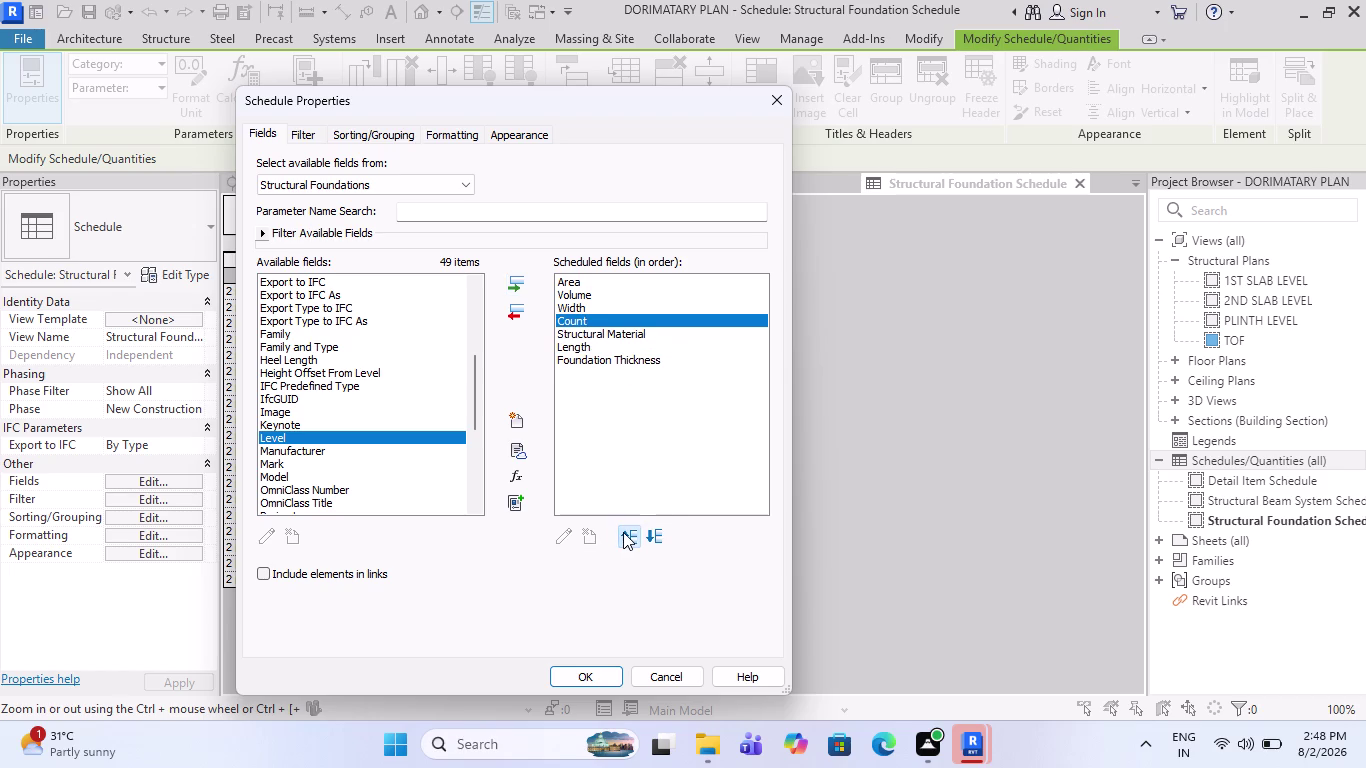
click(623, 532)
click(623, 532)
click(625, 536)
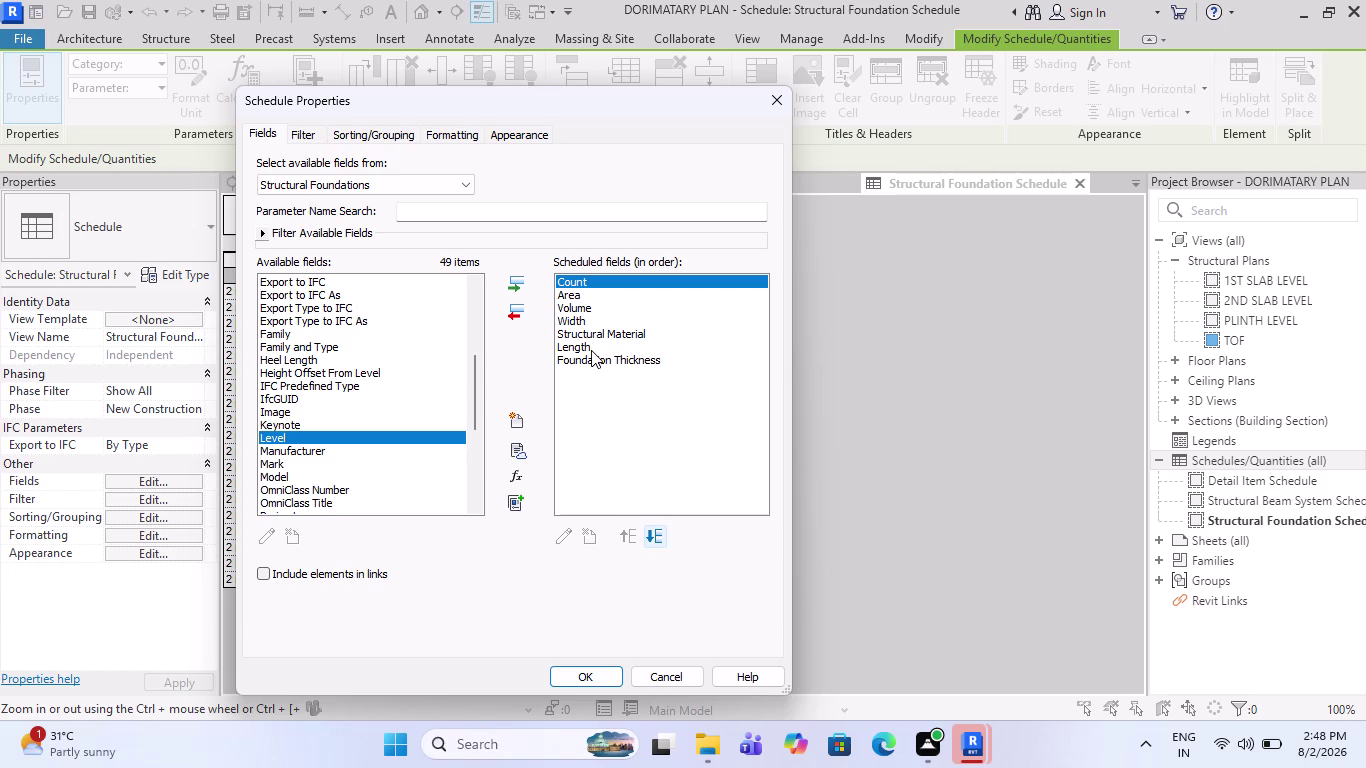
click(591, 350)
triple_click(623, 535)
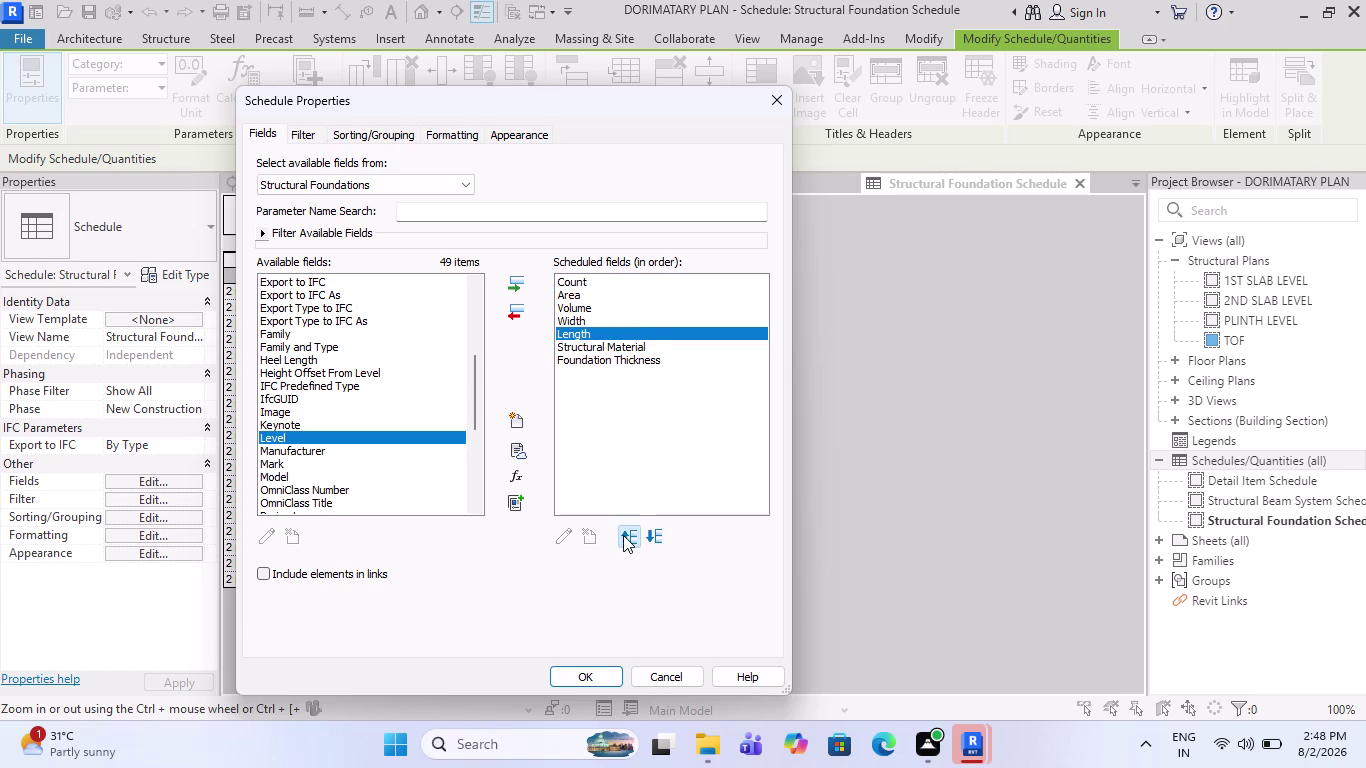
click(623, 535)
click(623, 535)
click(623, 535)
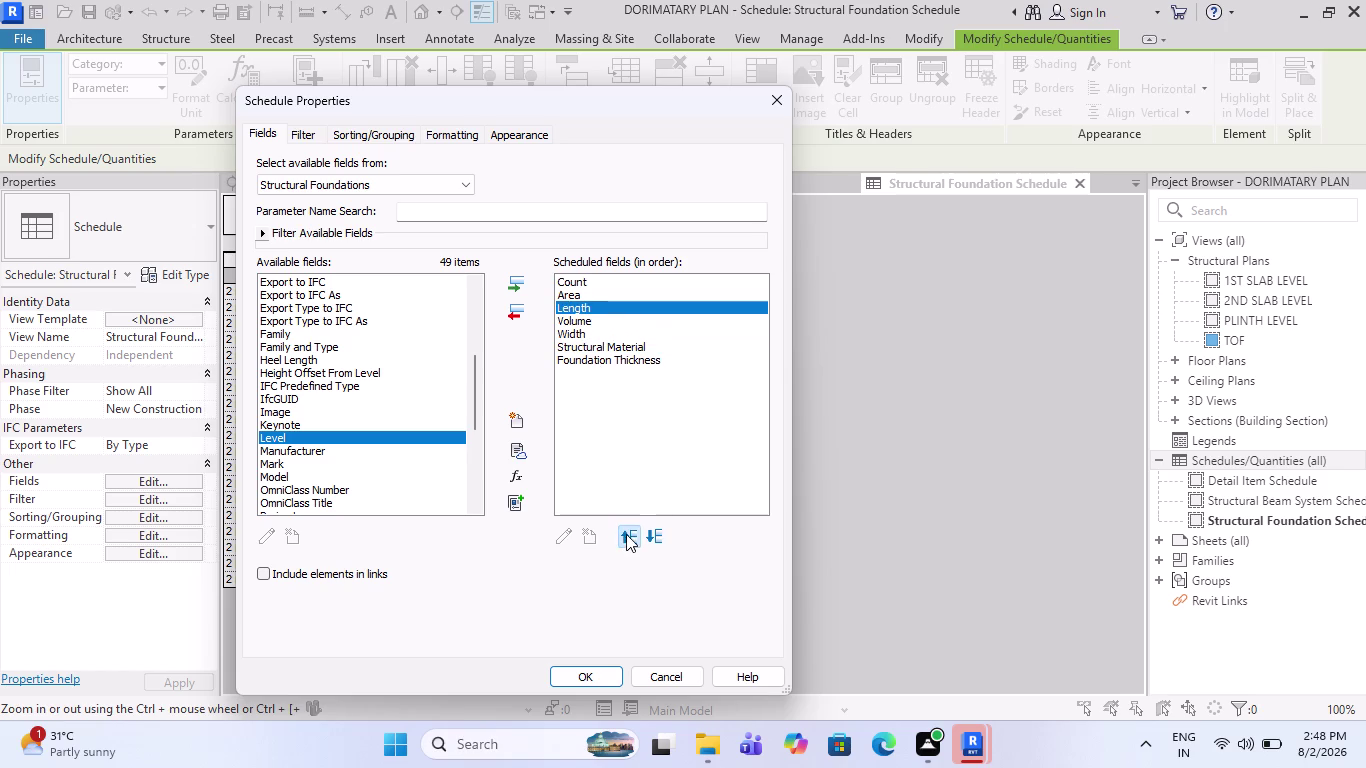
click(609, 335)
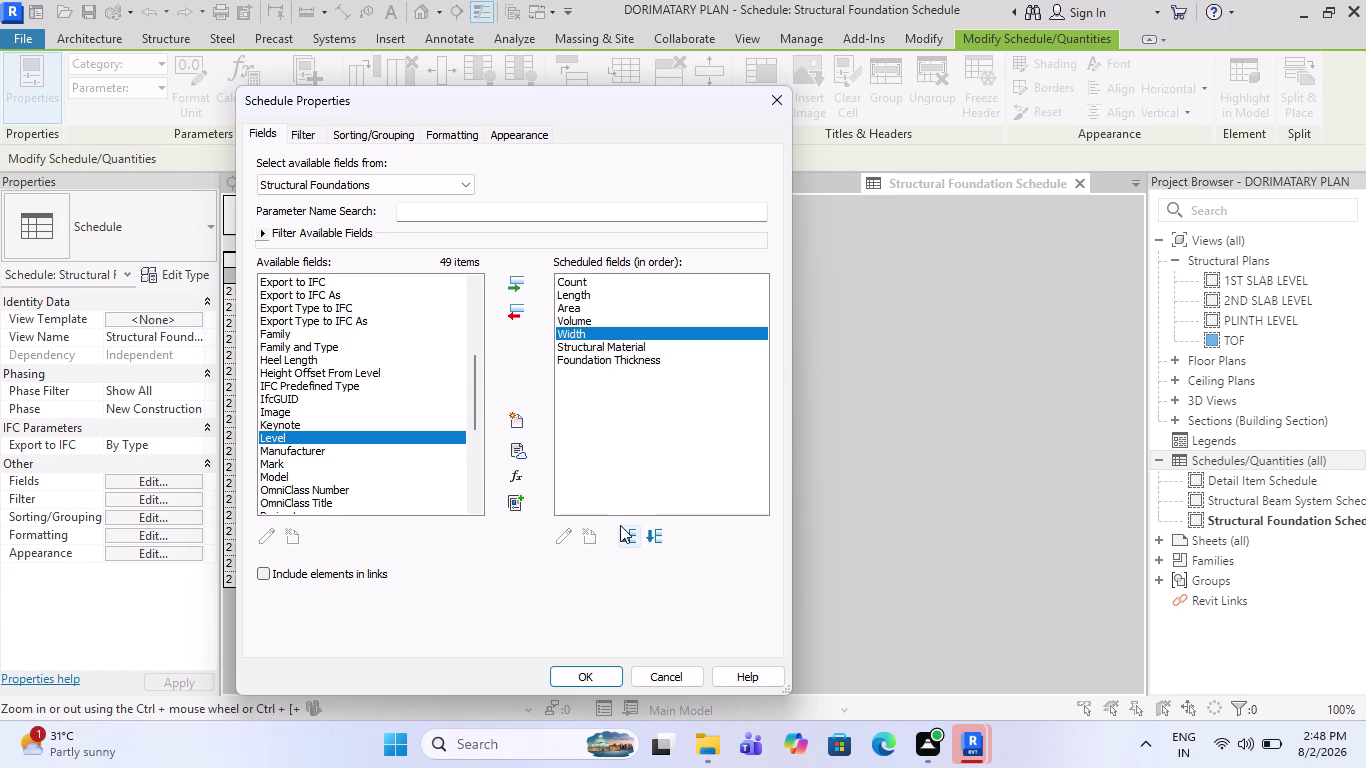
click(620, 529)
click(620, 529)
click(620, 529)
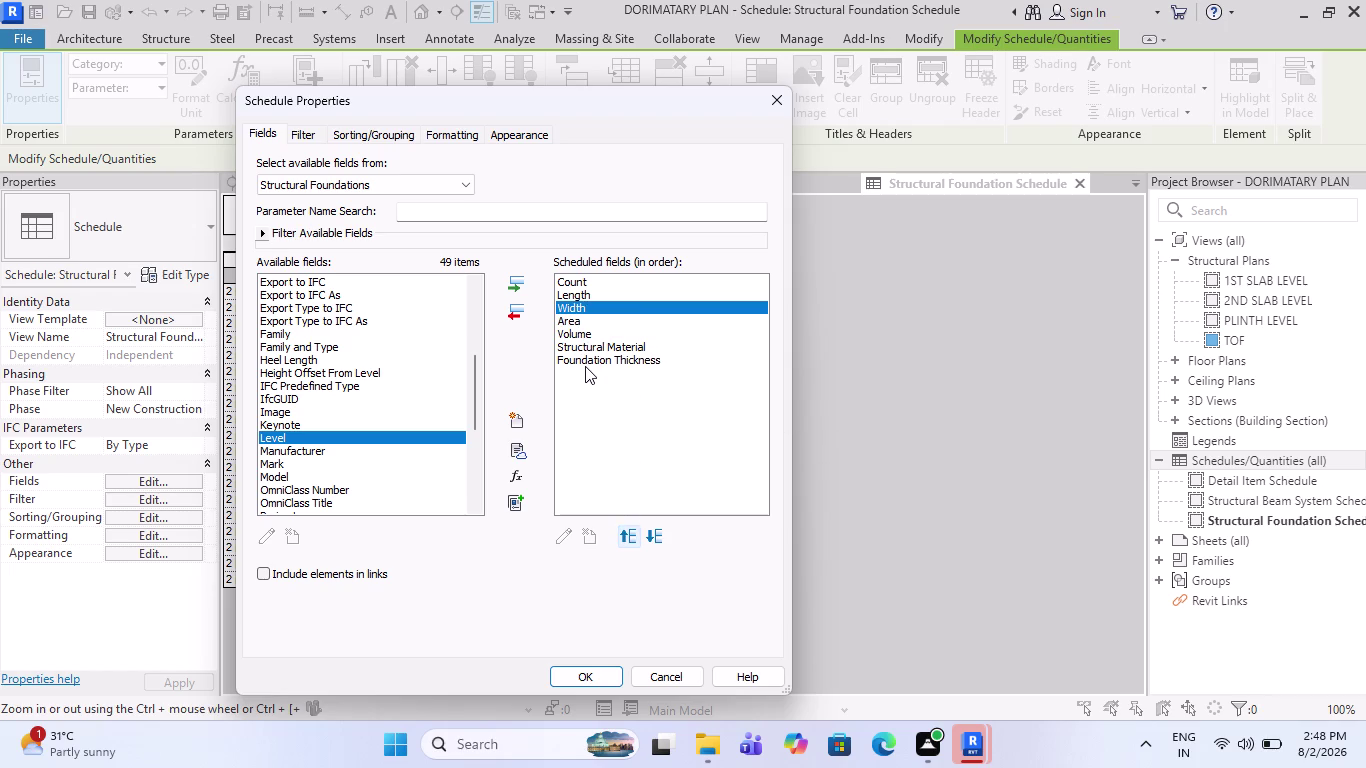
Put Foundation Thickness fourth, remove Structural Material, and apply the new column order.
click(589, 363)
triple_click(621, 533)
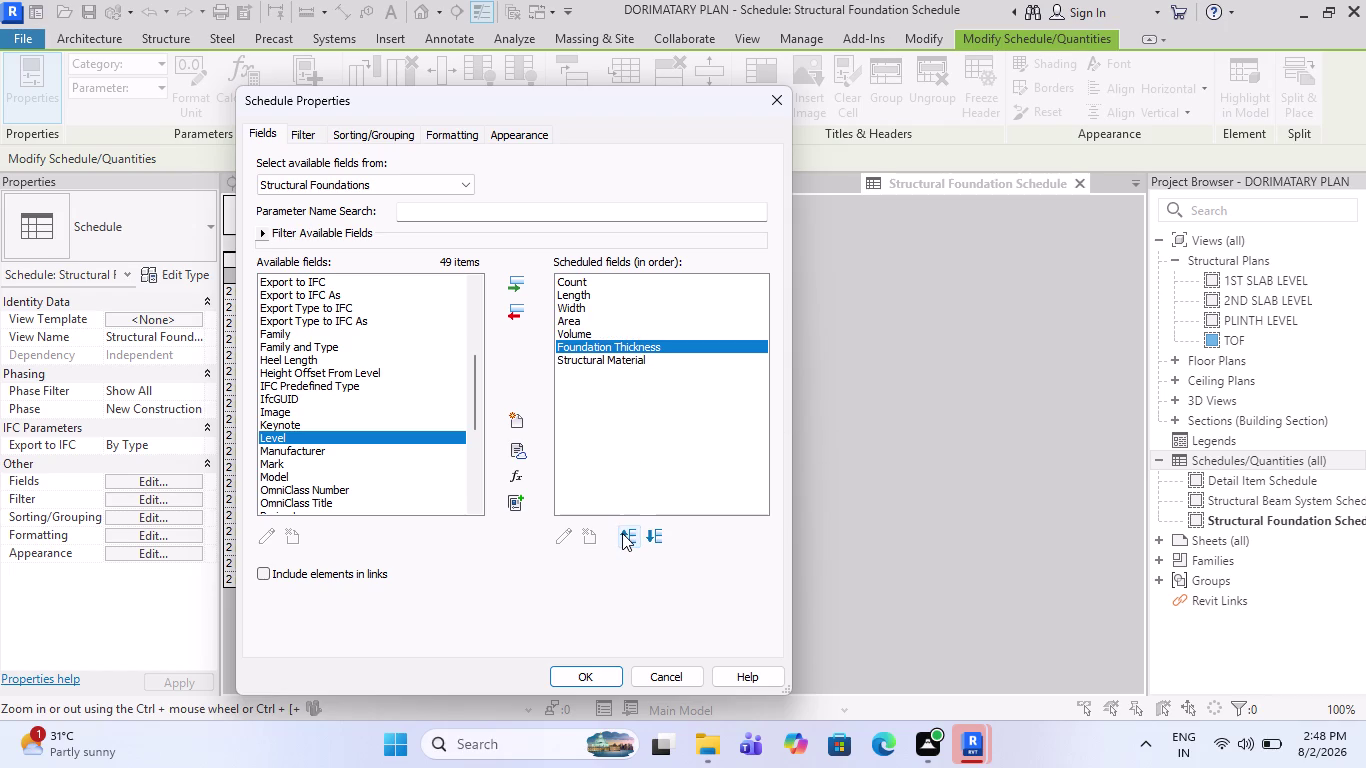
click(622, 533)
click(622, 533)
click(622, 533)
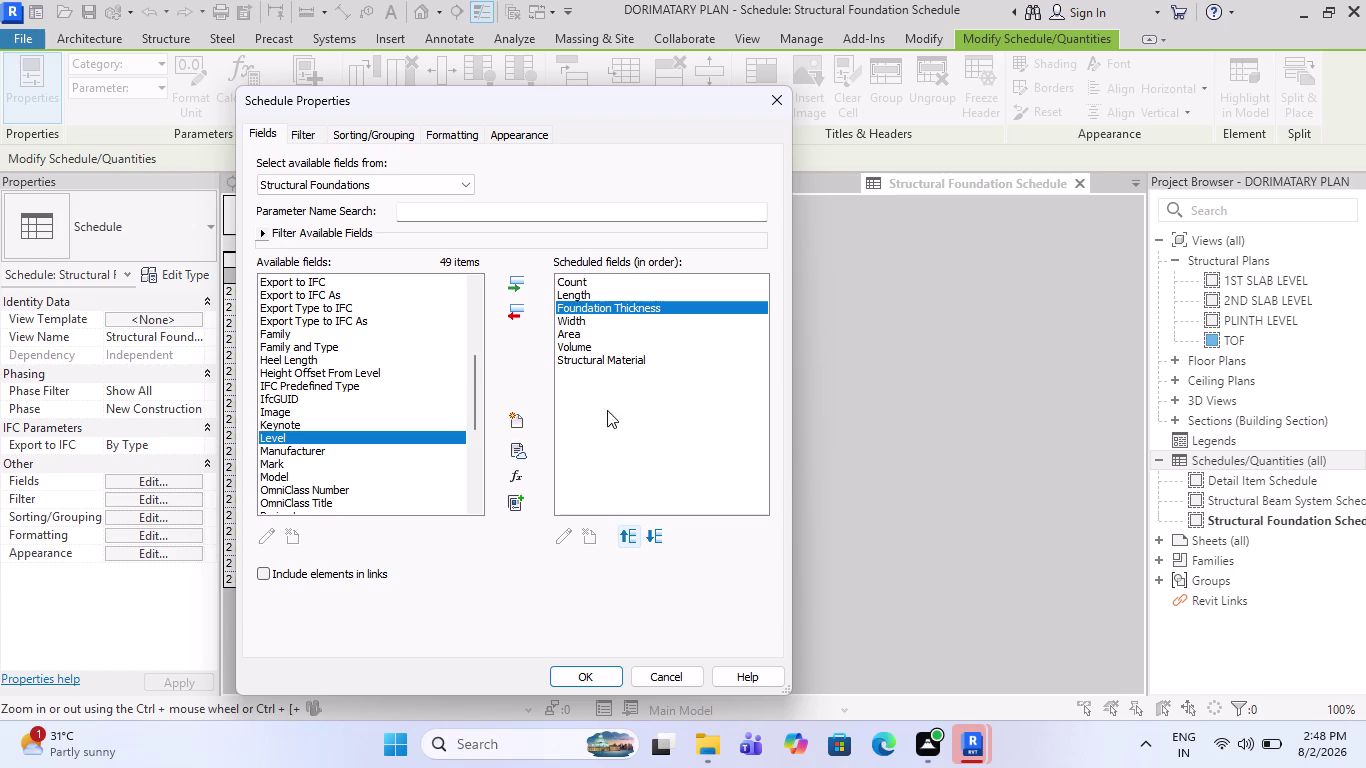
click(652, 532)
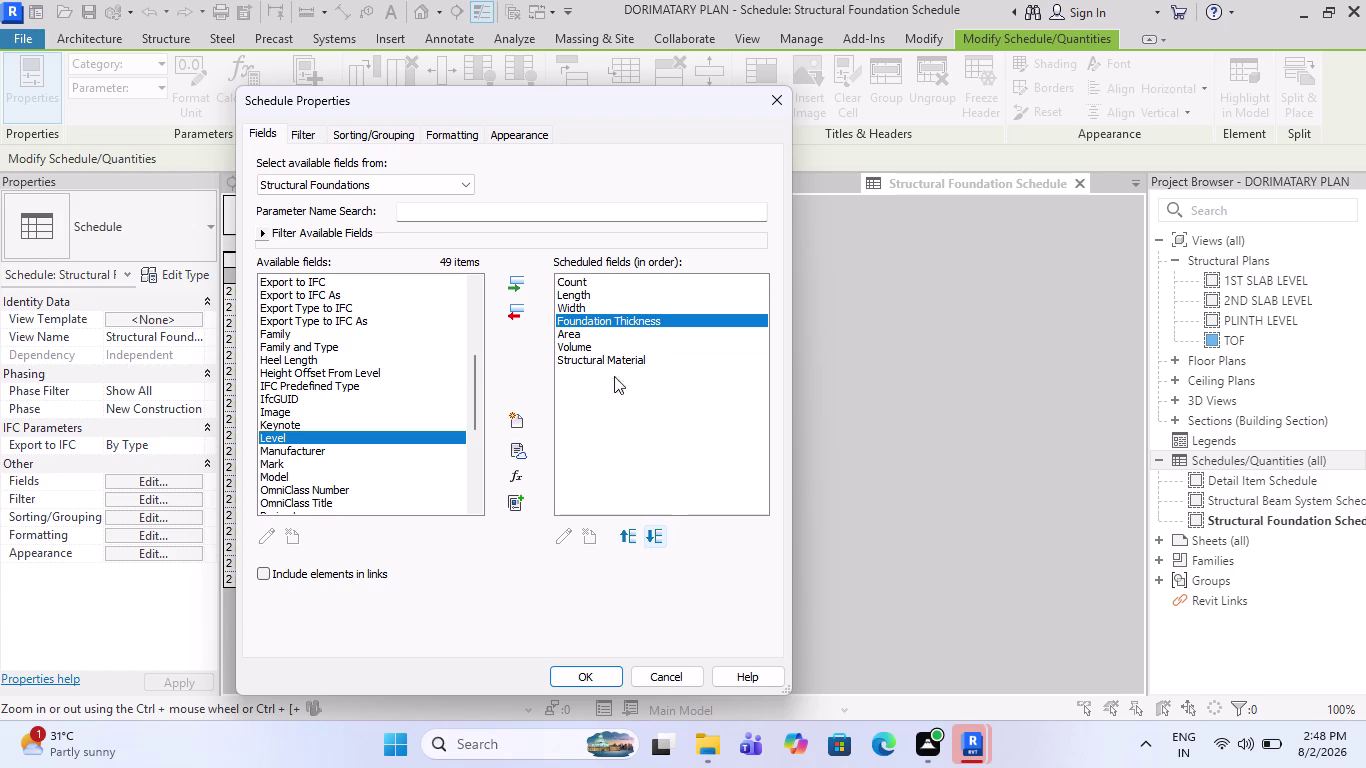
click(586, 329)
click(589, 352)
click(590, 355)
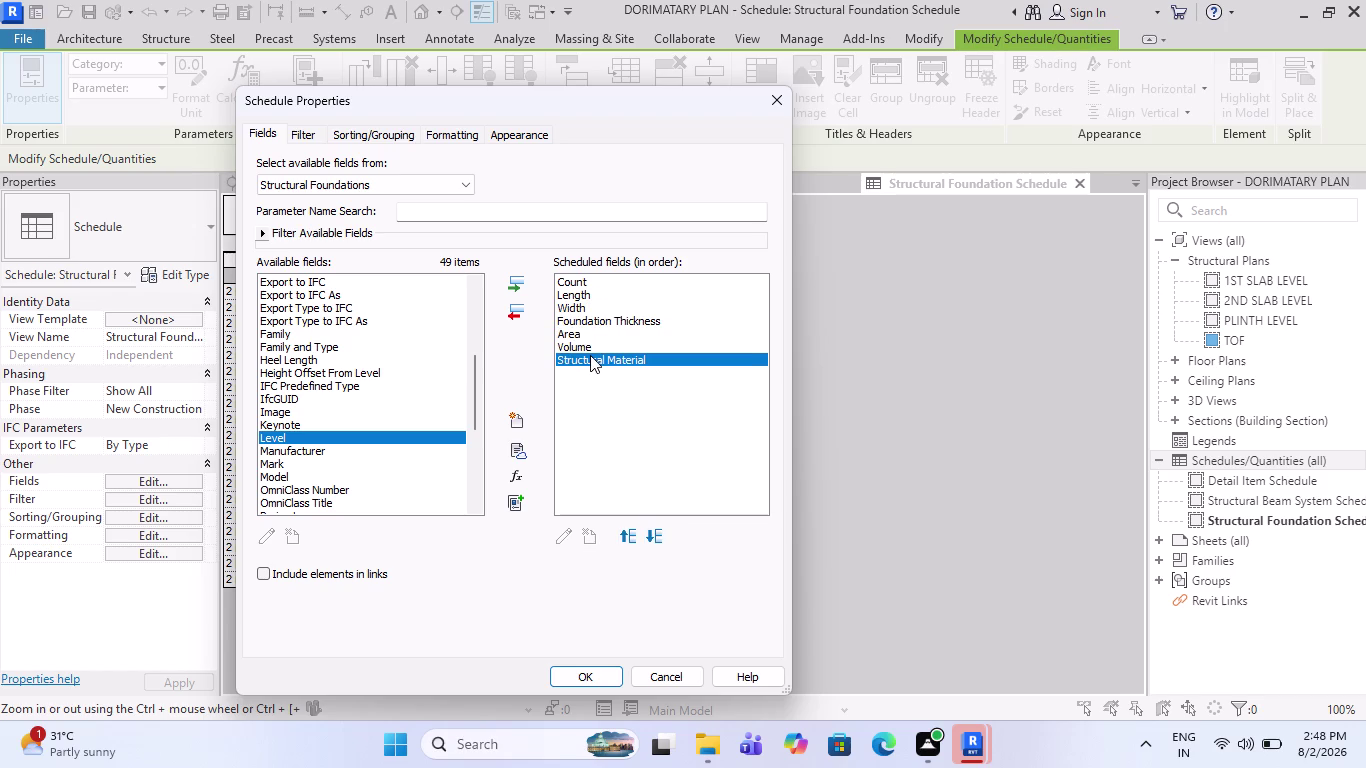
click(522, 306)
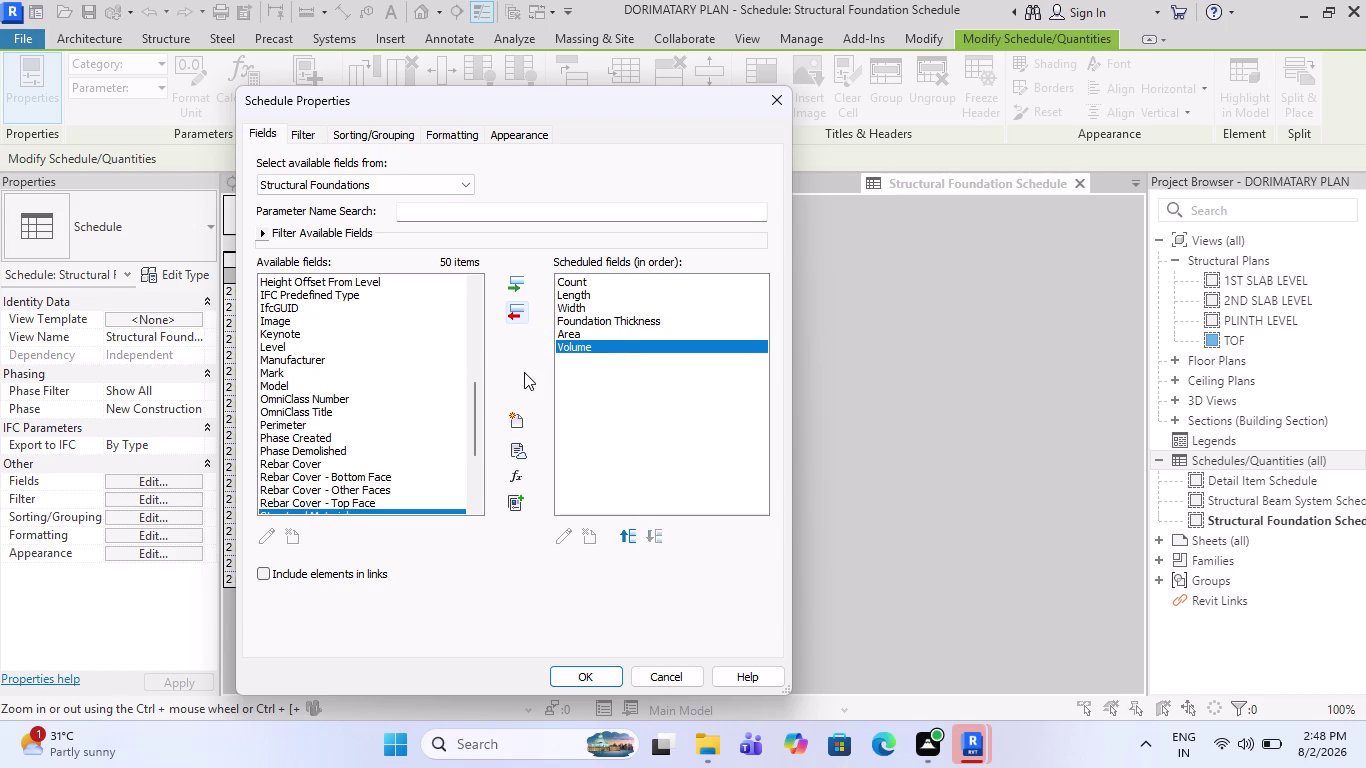
click(524, 372)
scroll(down, 3)
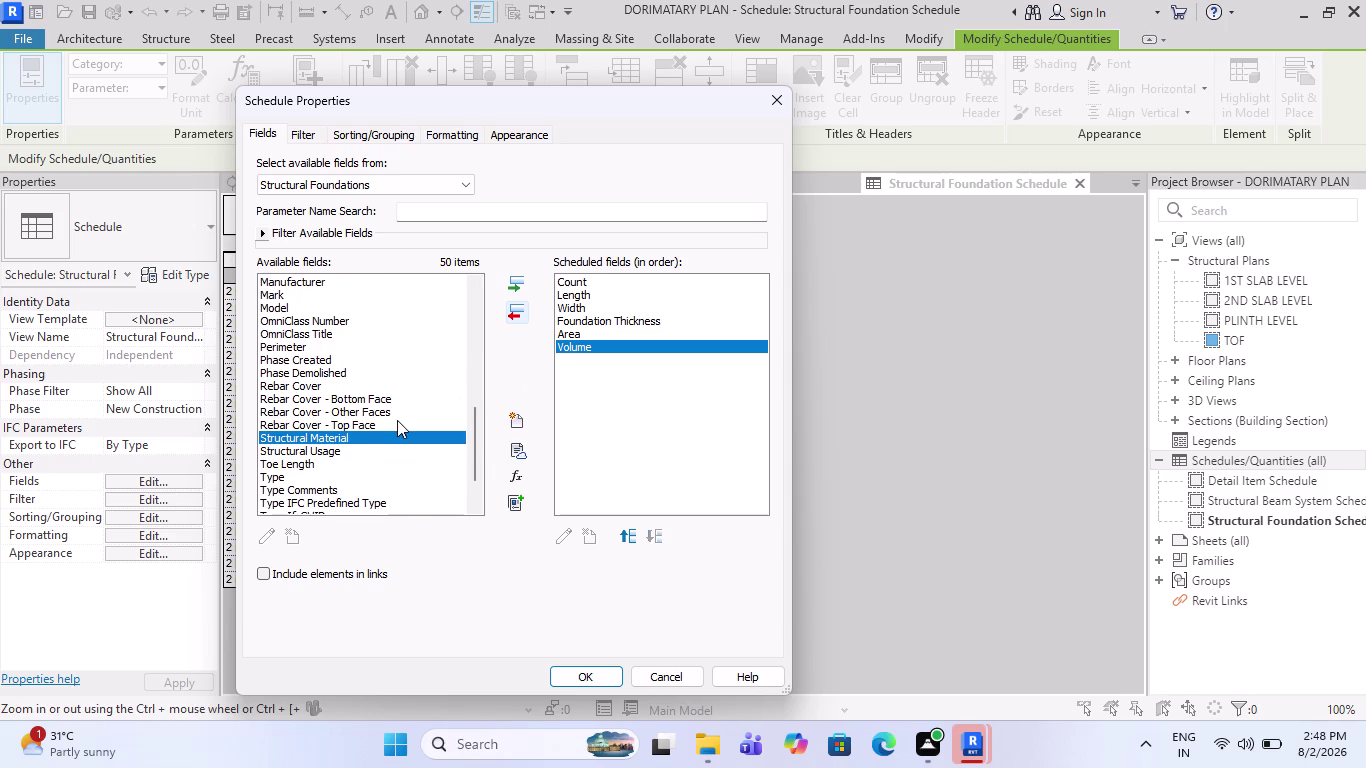
scroll(down, 3)
scroll(down, 3)
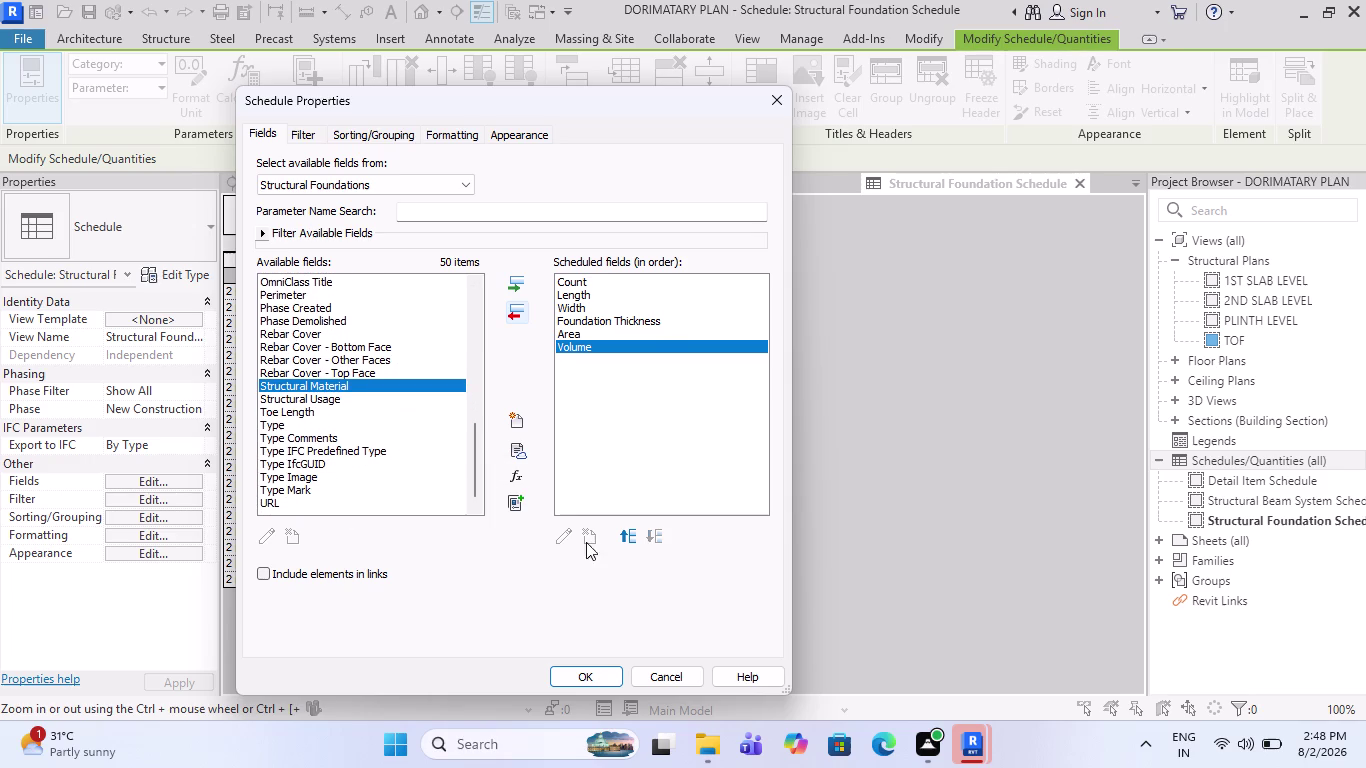
click(591, 681)
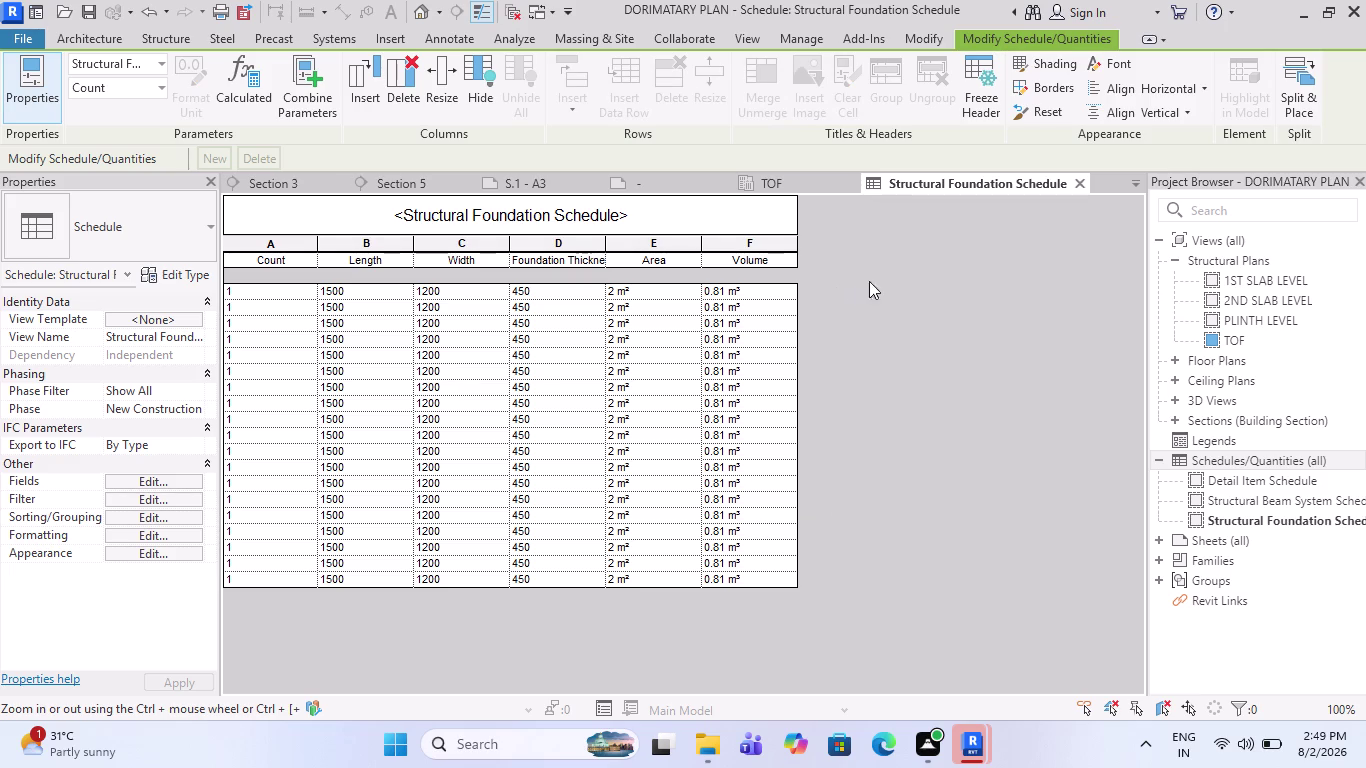
click(166, 480)
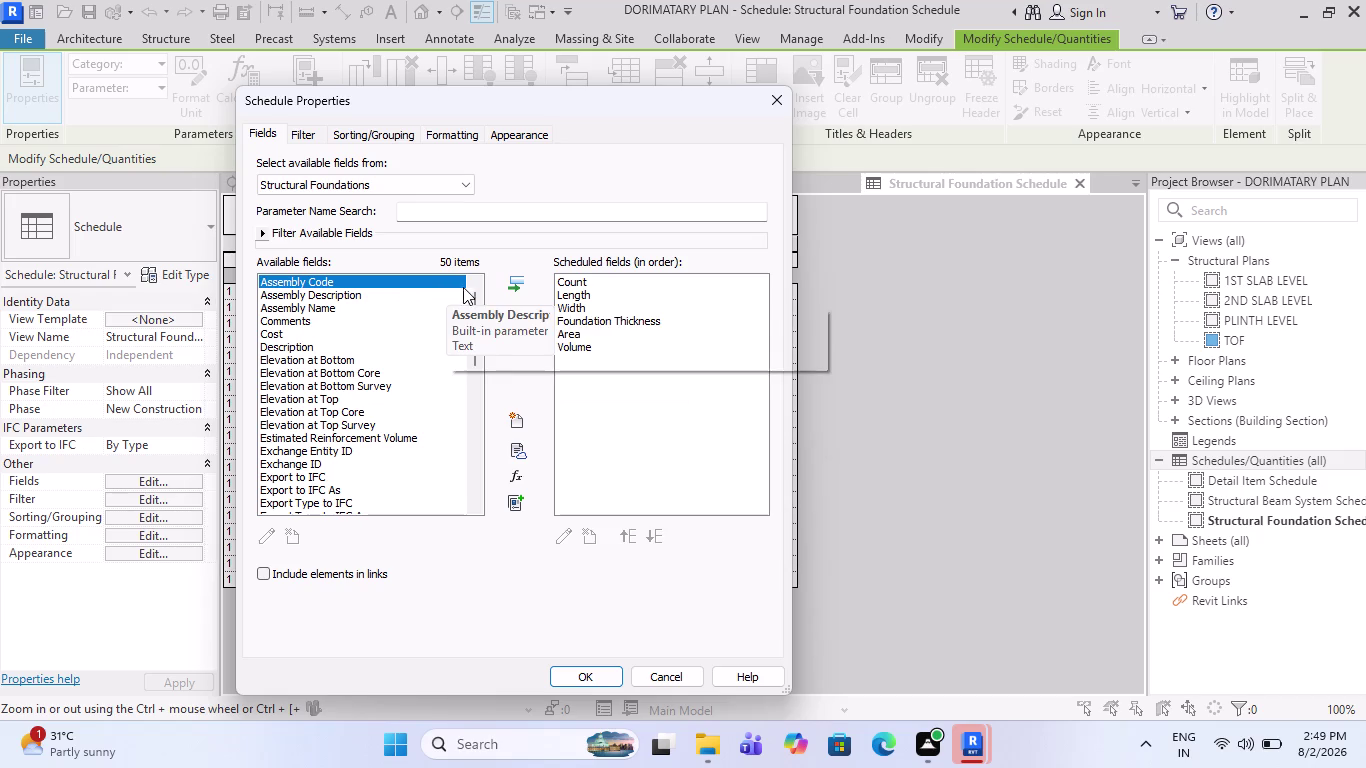
Add the Family field to the foundation schedule.
scroll(down, 3)
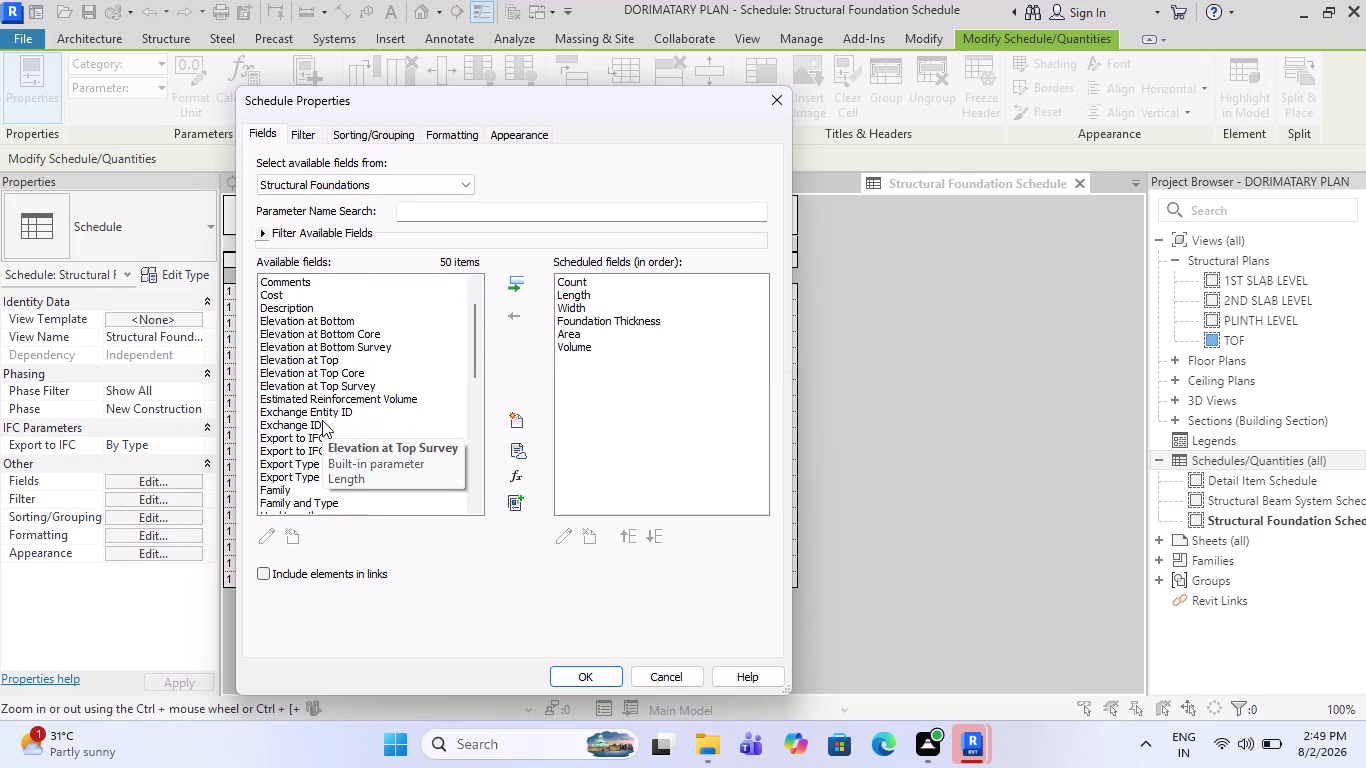
scroll(down, 3)
scroll(down, 3)
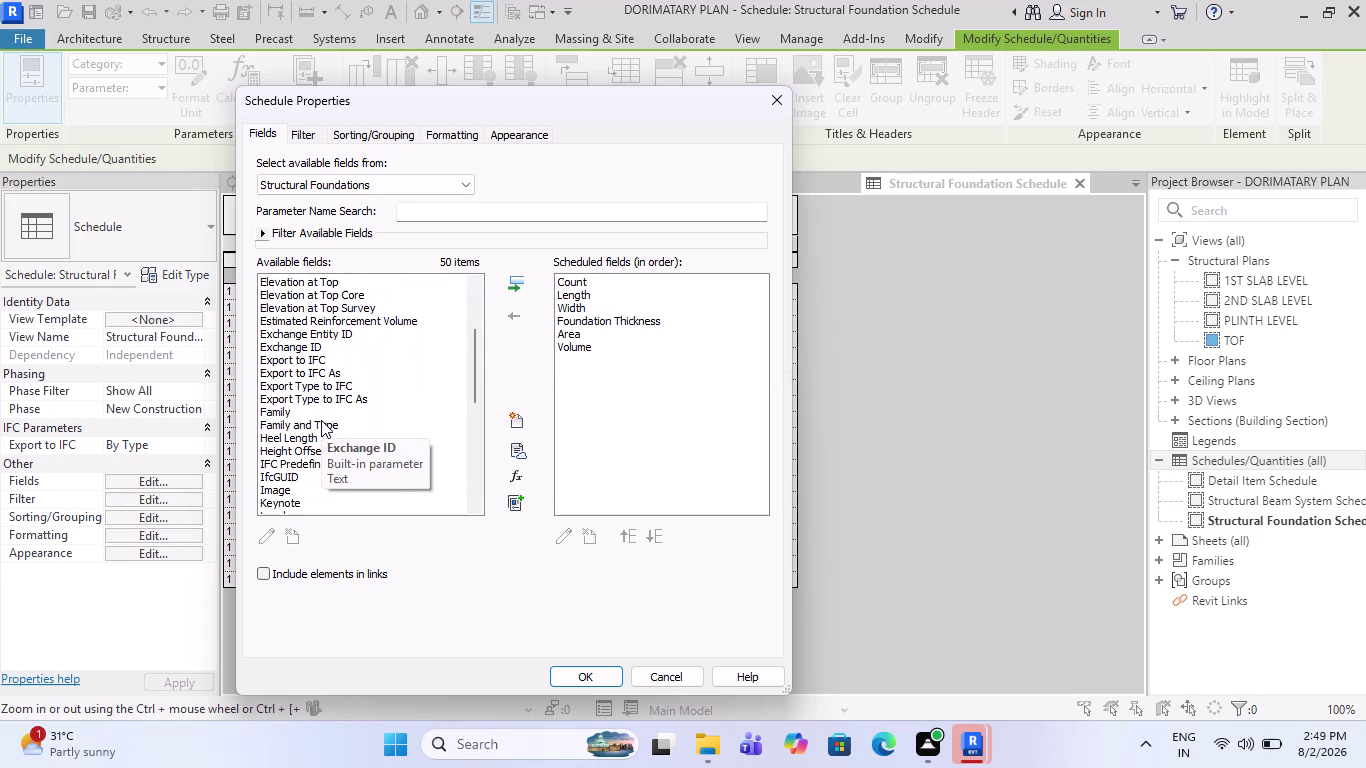
click(287, 414)
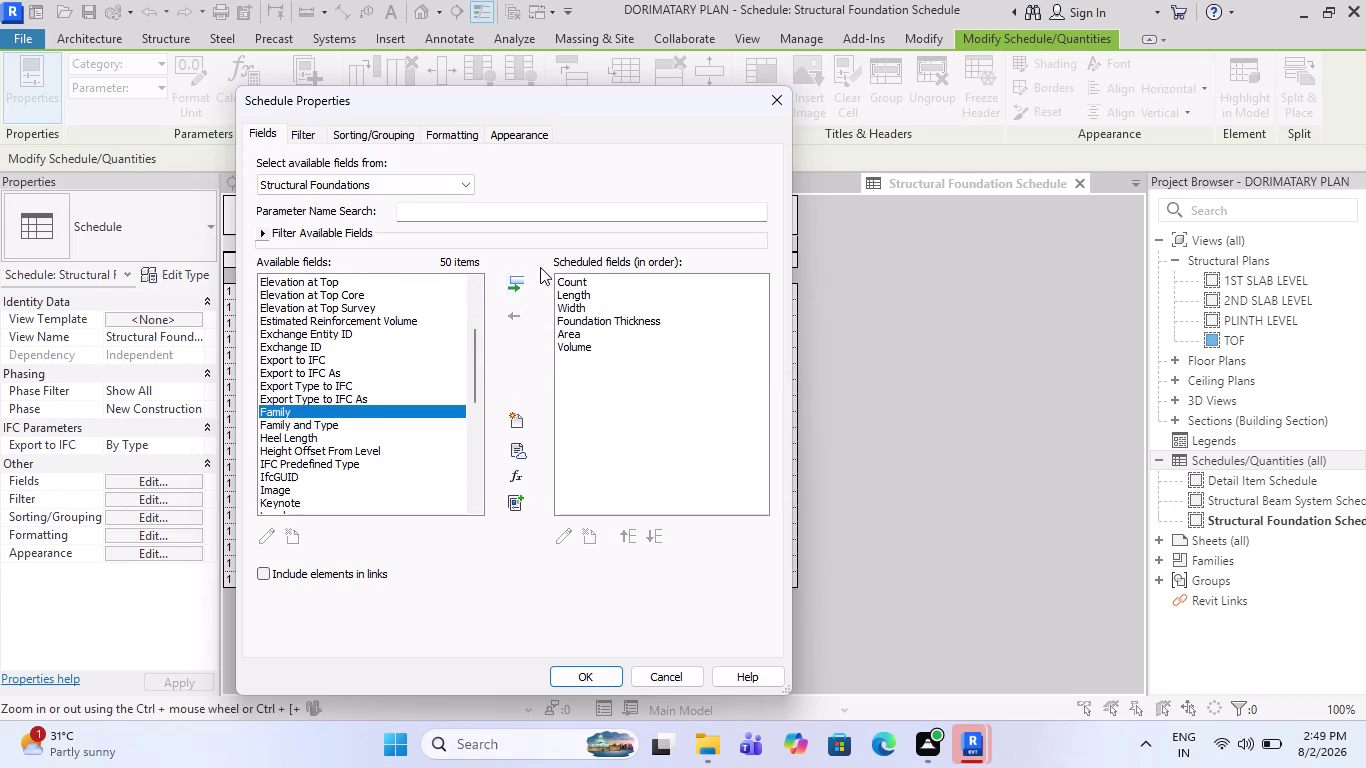
click(510, 286)
click(578, 672)
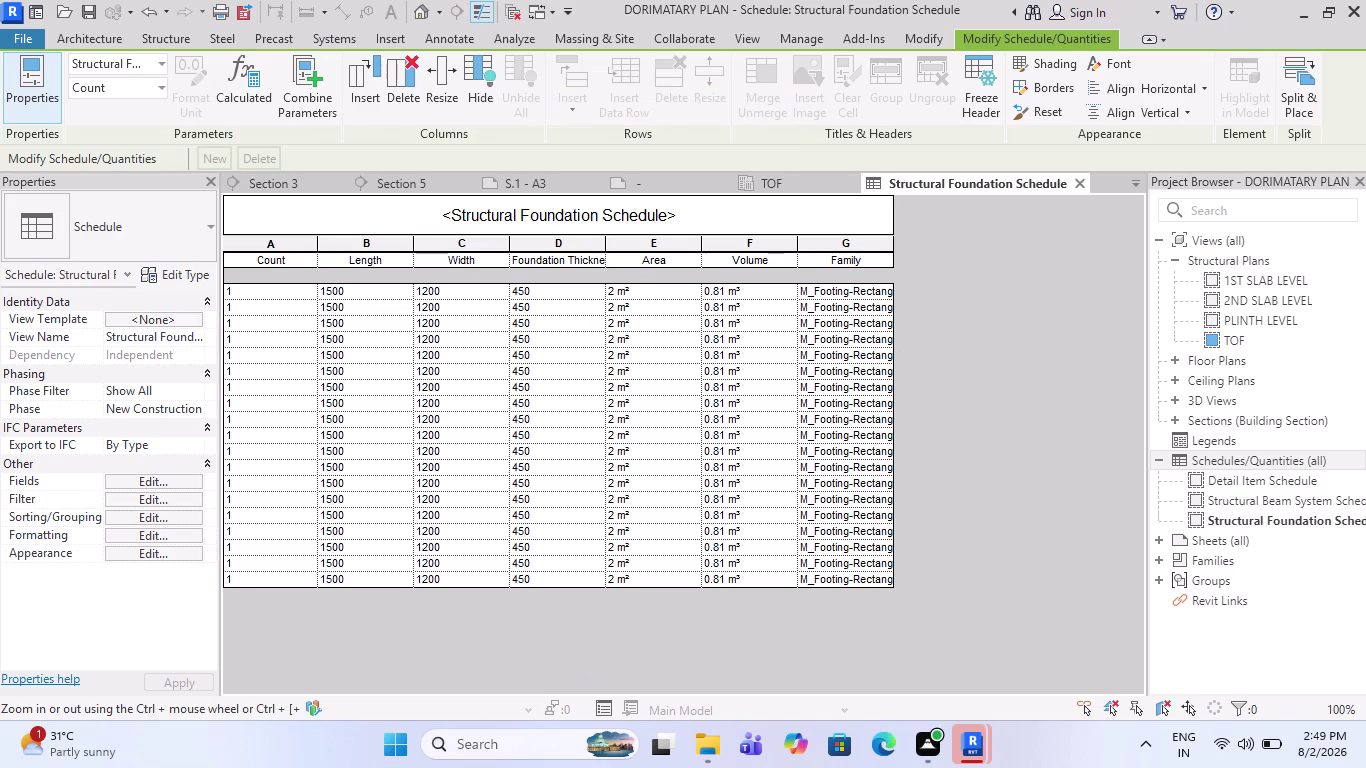
Widen the Family column to fit its values and return to sheet S.1 - A3.
drag(891, 356, 935, 358)
drag(934, 375, 934, 380)
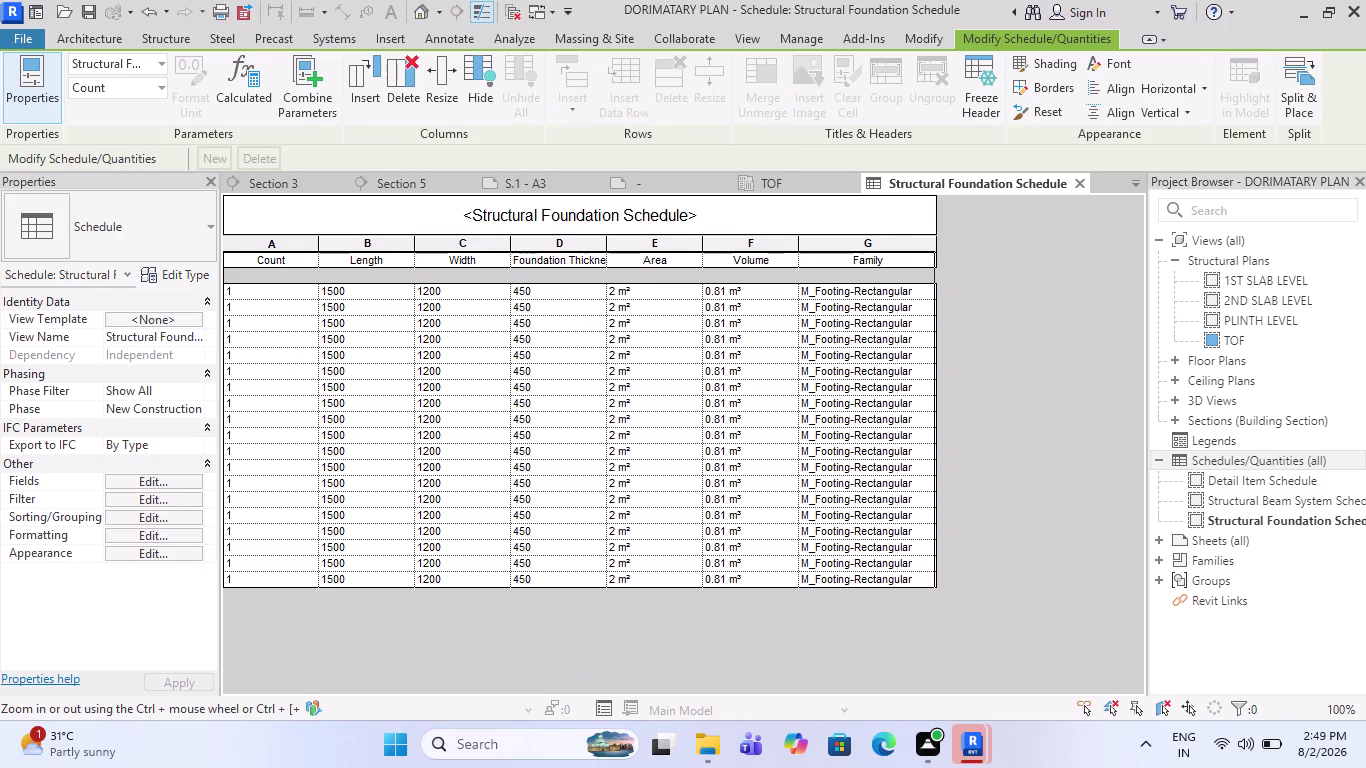
drag(934, 380, 925, 384)
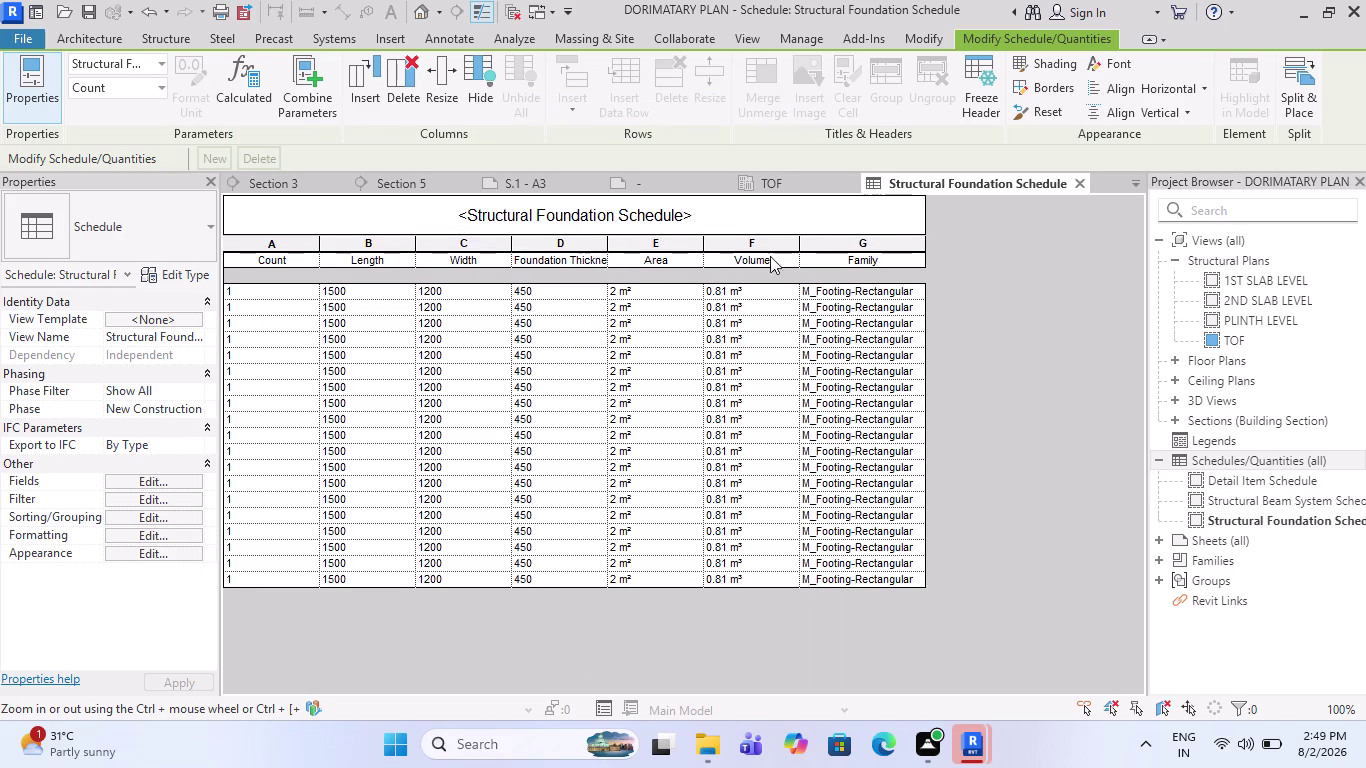
click(1110, 531)
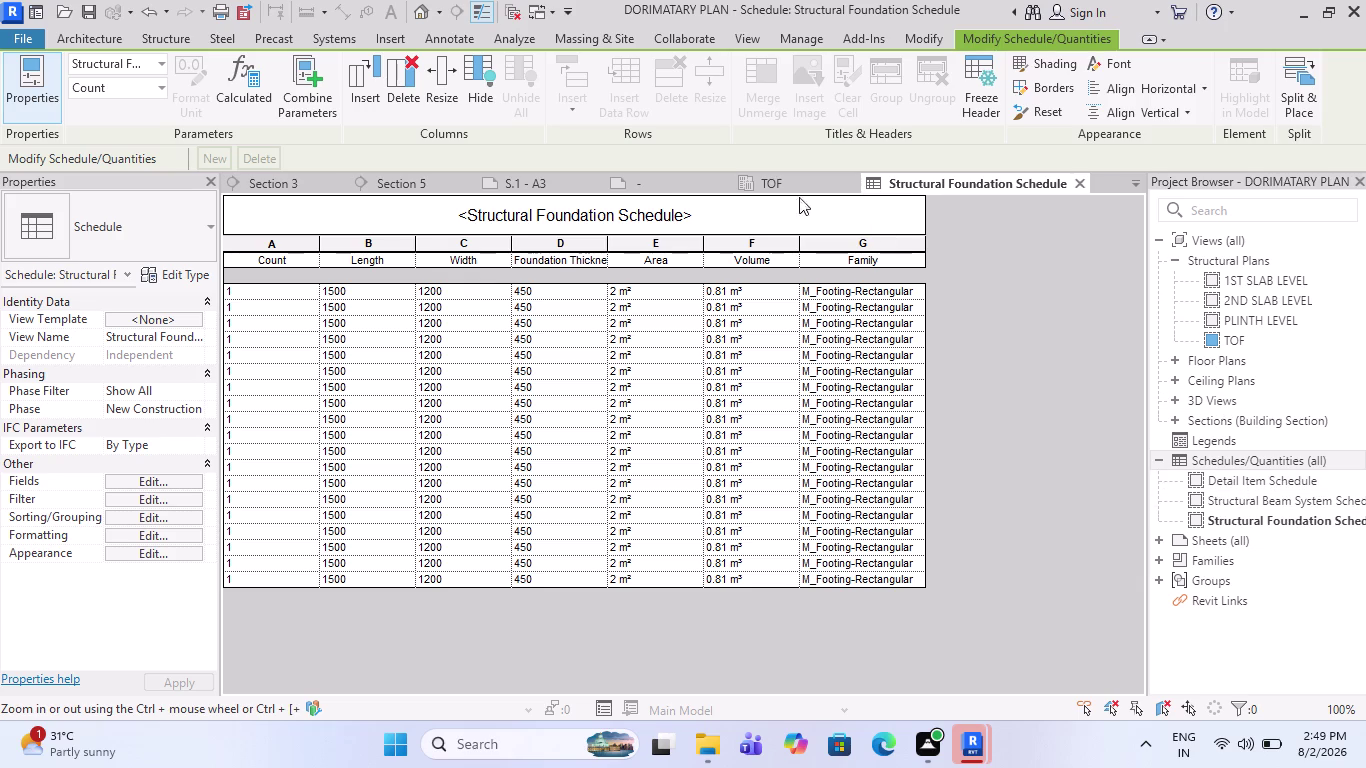
click(565, 180)
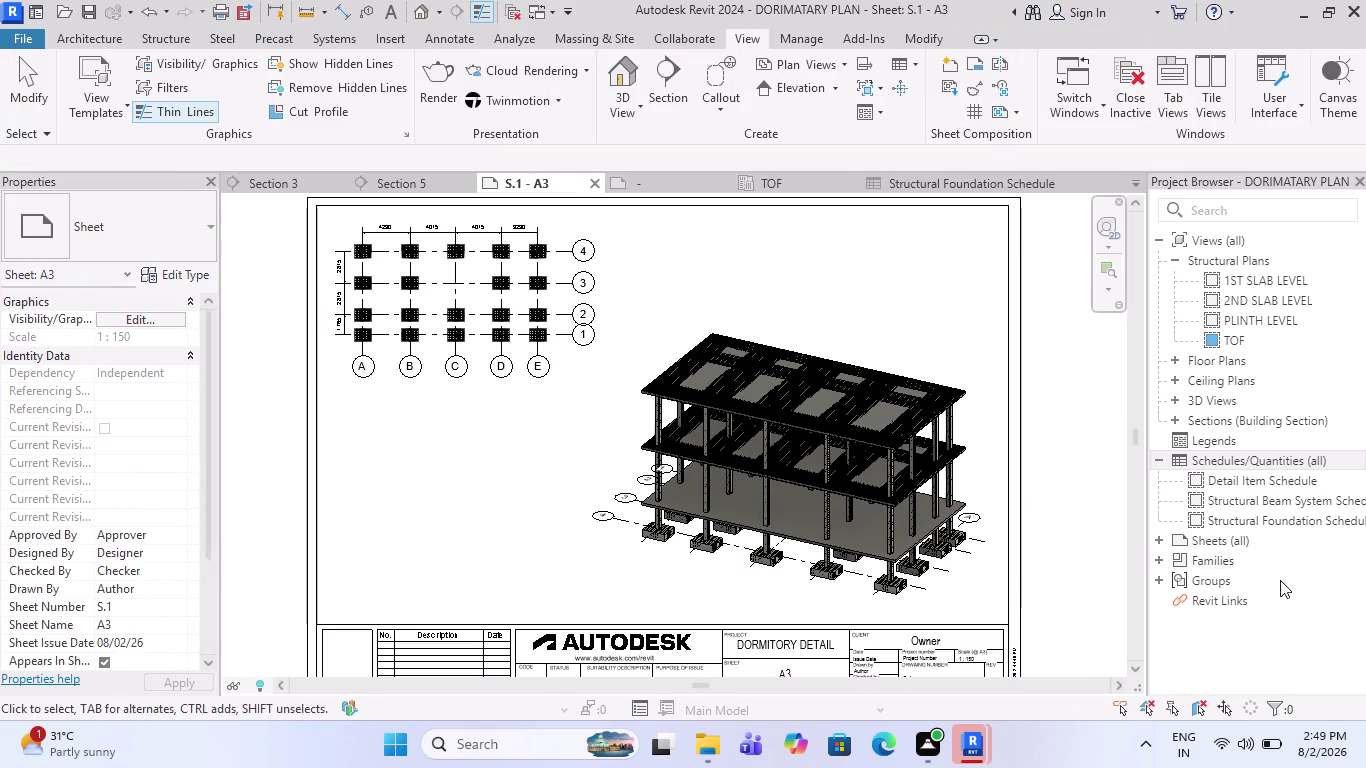
drag(1230, 522, 417, 472)
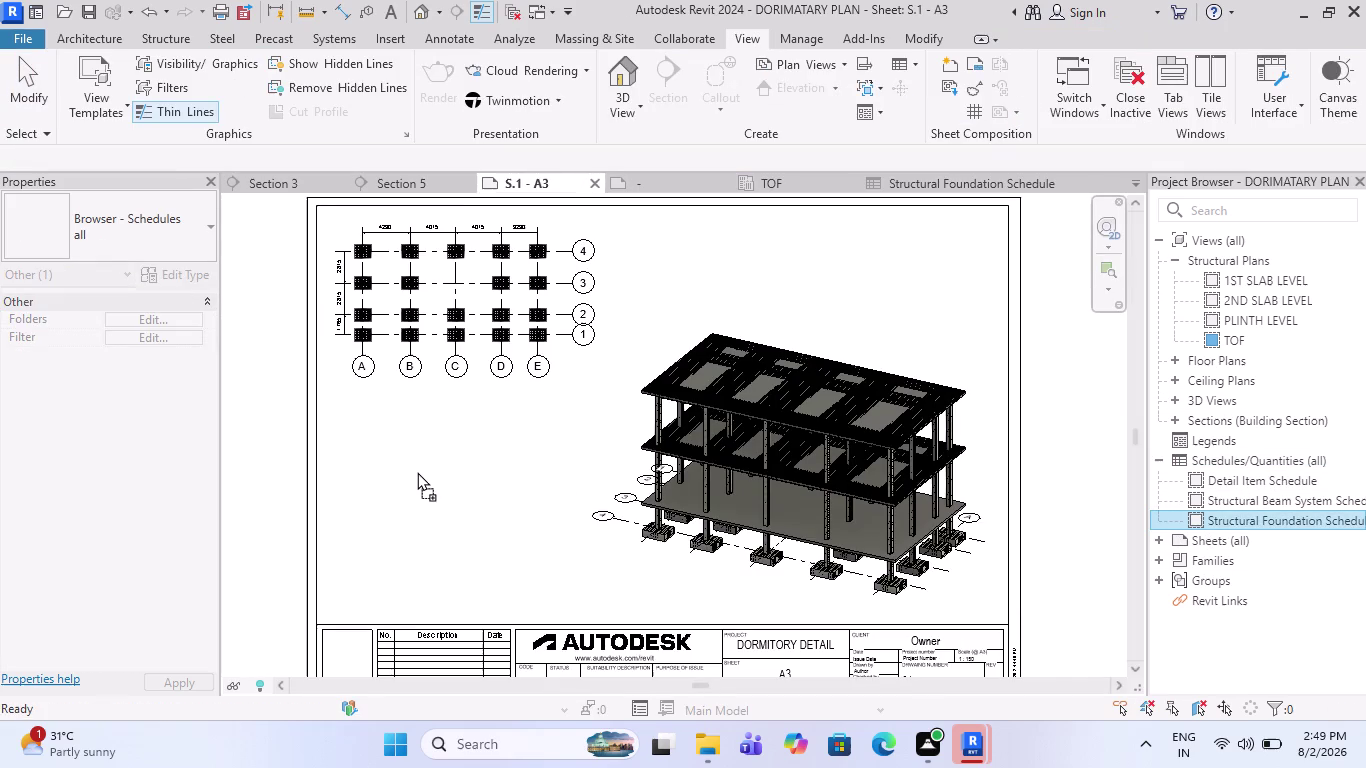
drag(417, 472, 416, 472)
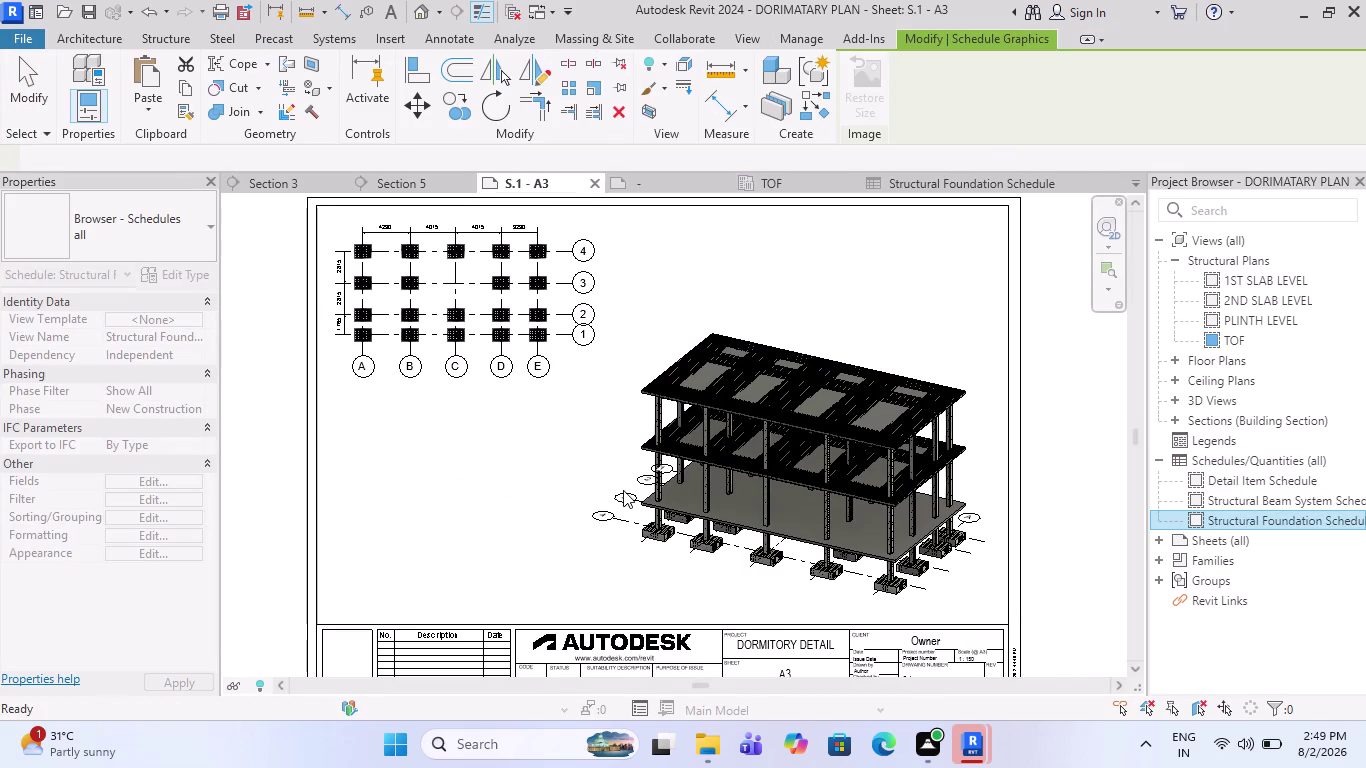
scroll(down, 3)
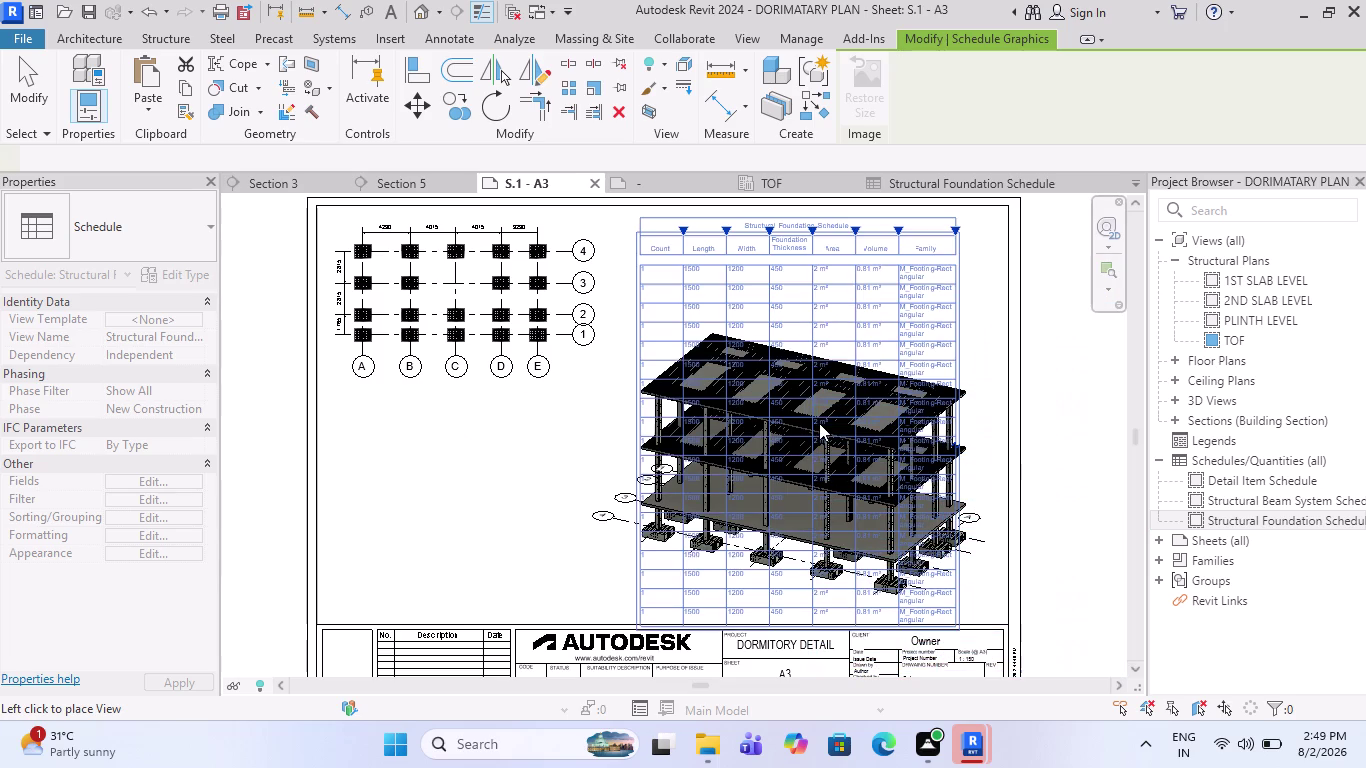
scroll(down, 3)
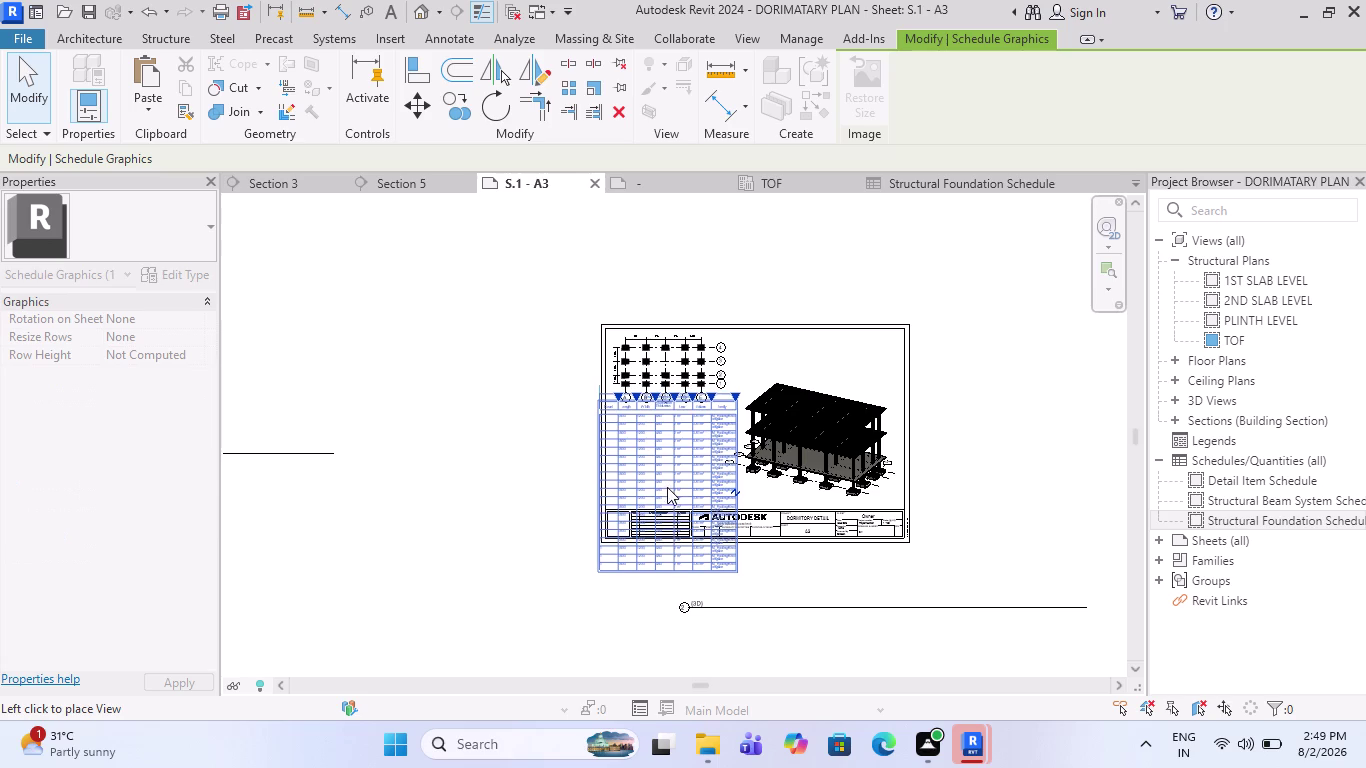
scroll(up, 3)
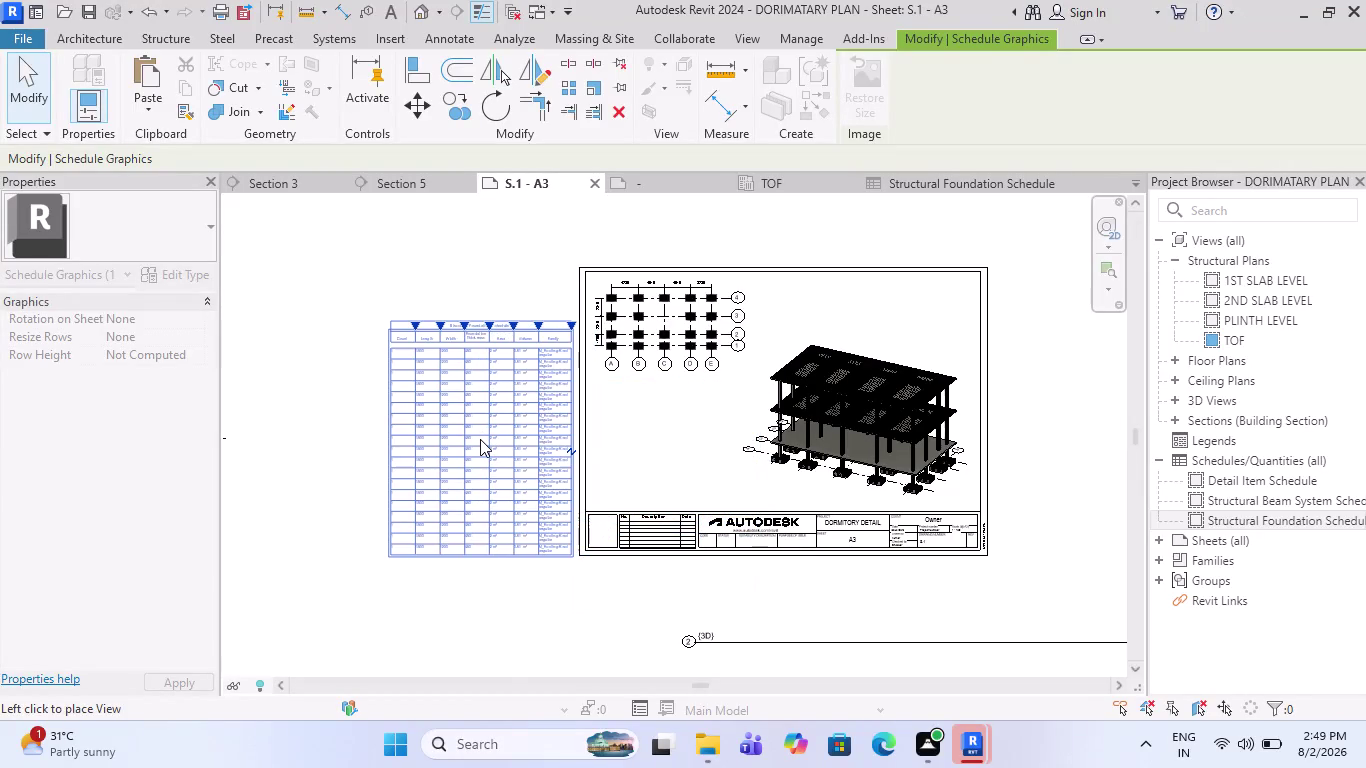
key(Escape)
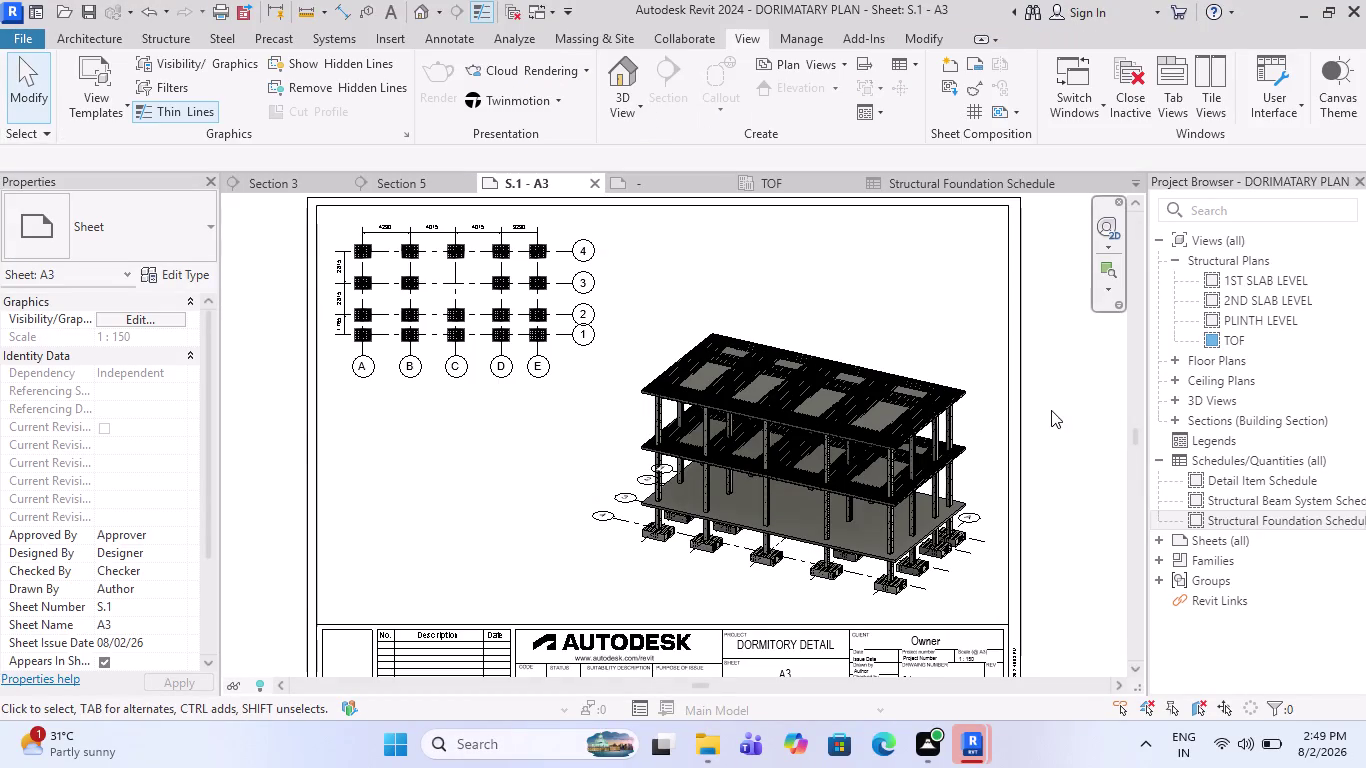
Place the PLINTH LEVEL plan on sheet S.1 - A3.
scroll(down, 3)
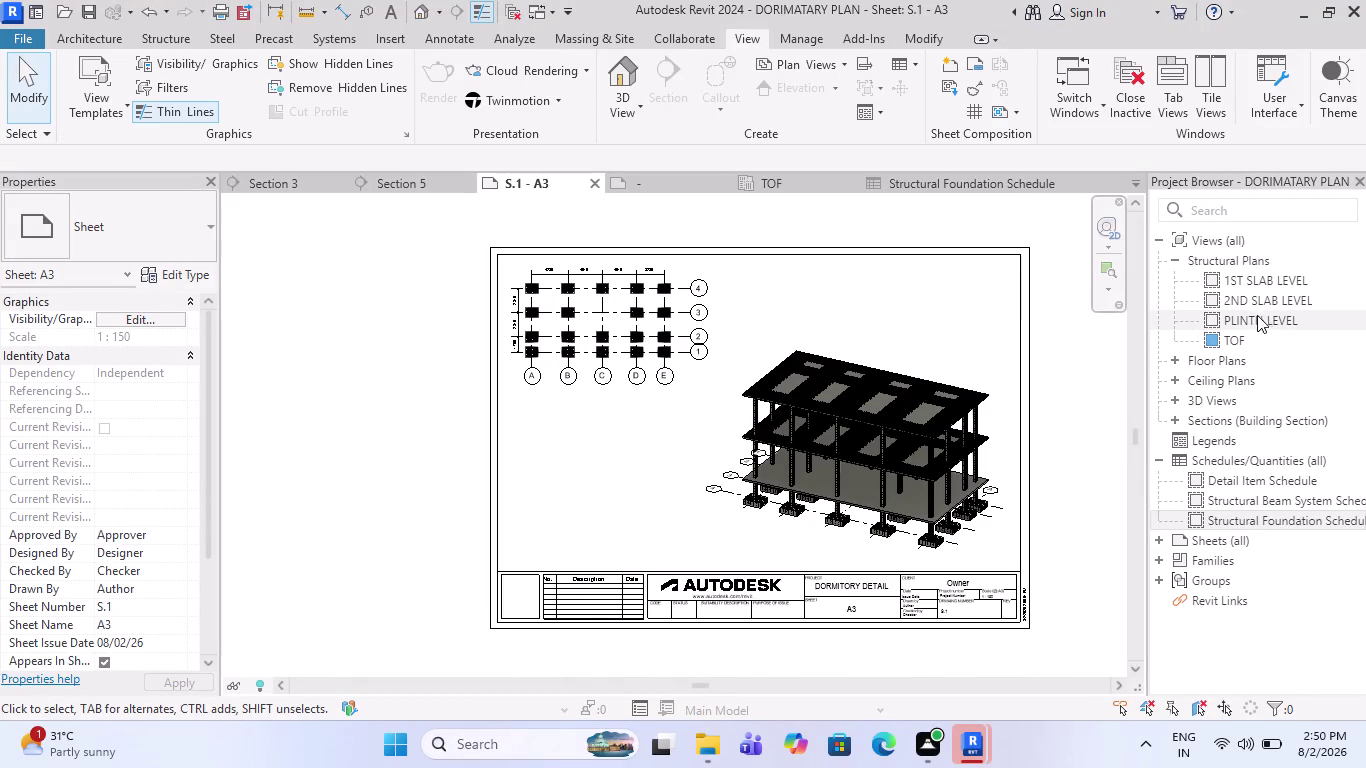
click(1255, 316)
drag(1255, 316, 588, 481)
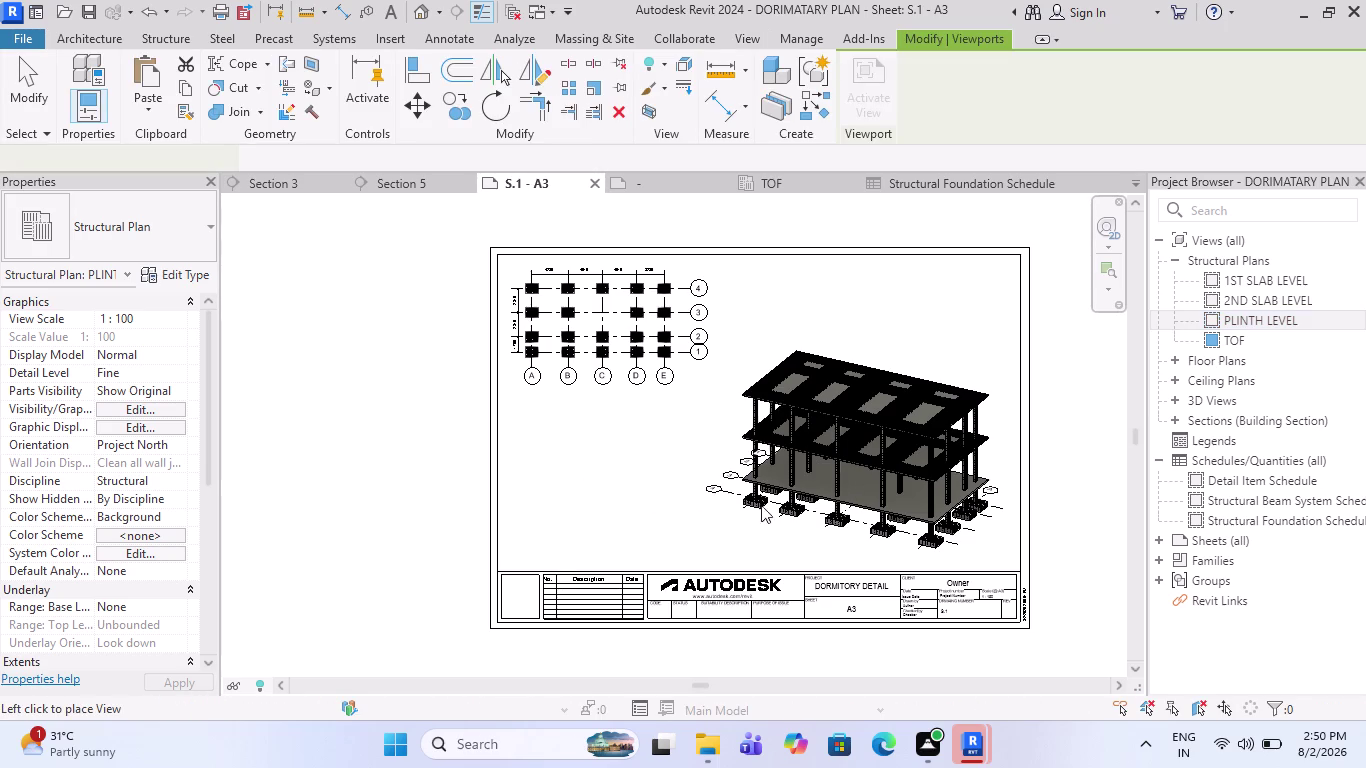
click(618, 477)
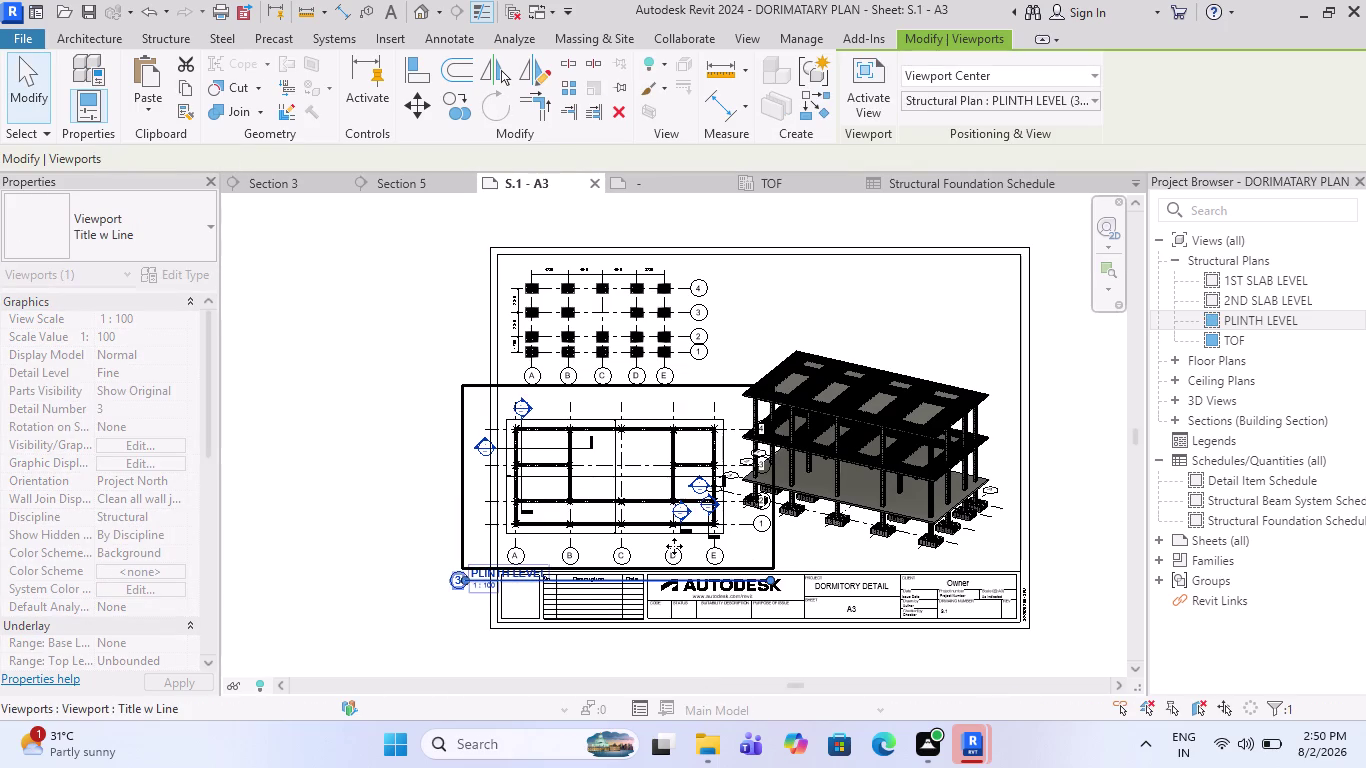
Set the plinth plan's view scale to a custom 1:150.
scroll(up, 3)
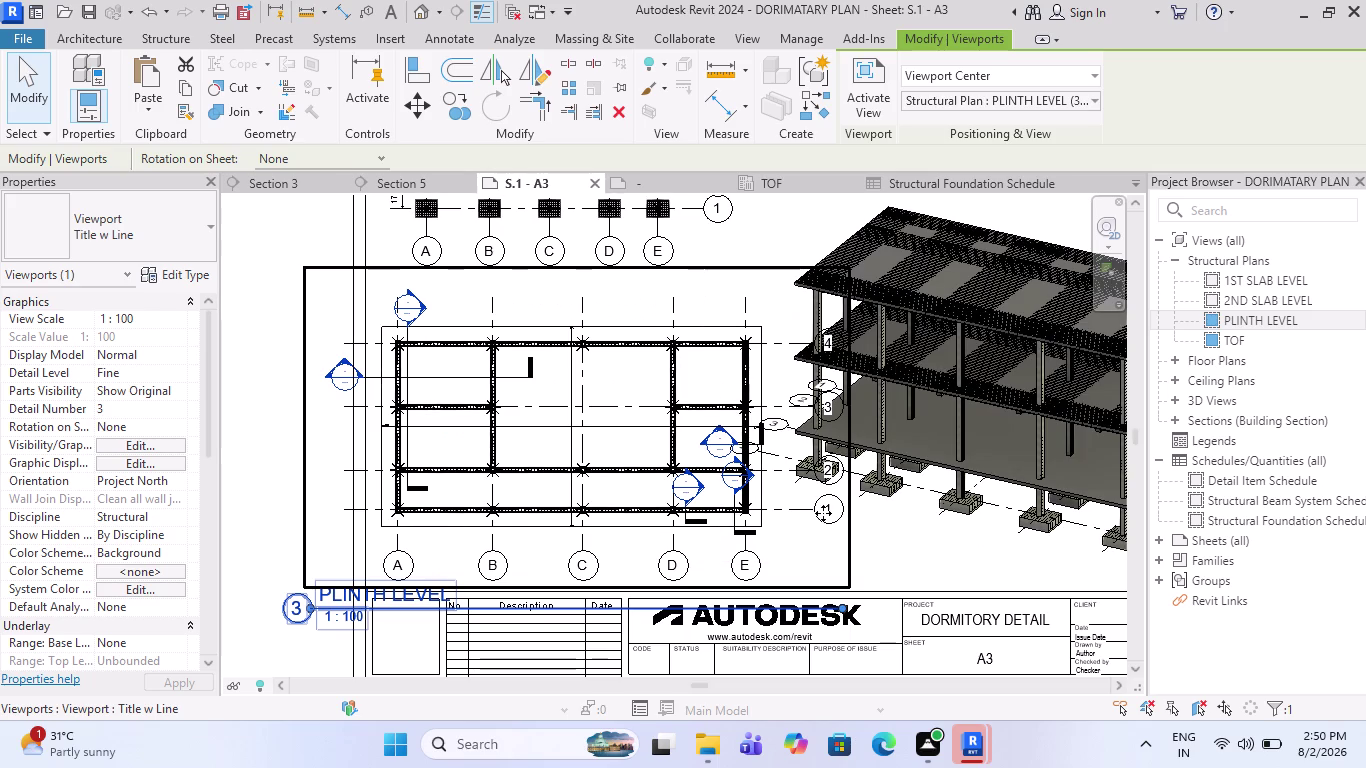
scroll(down, 3)
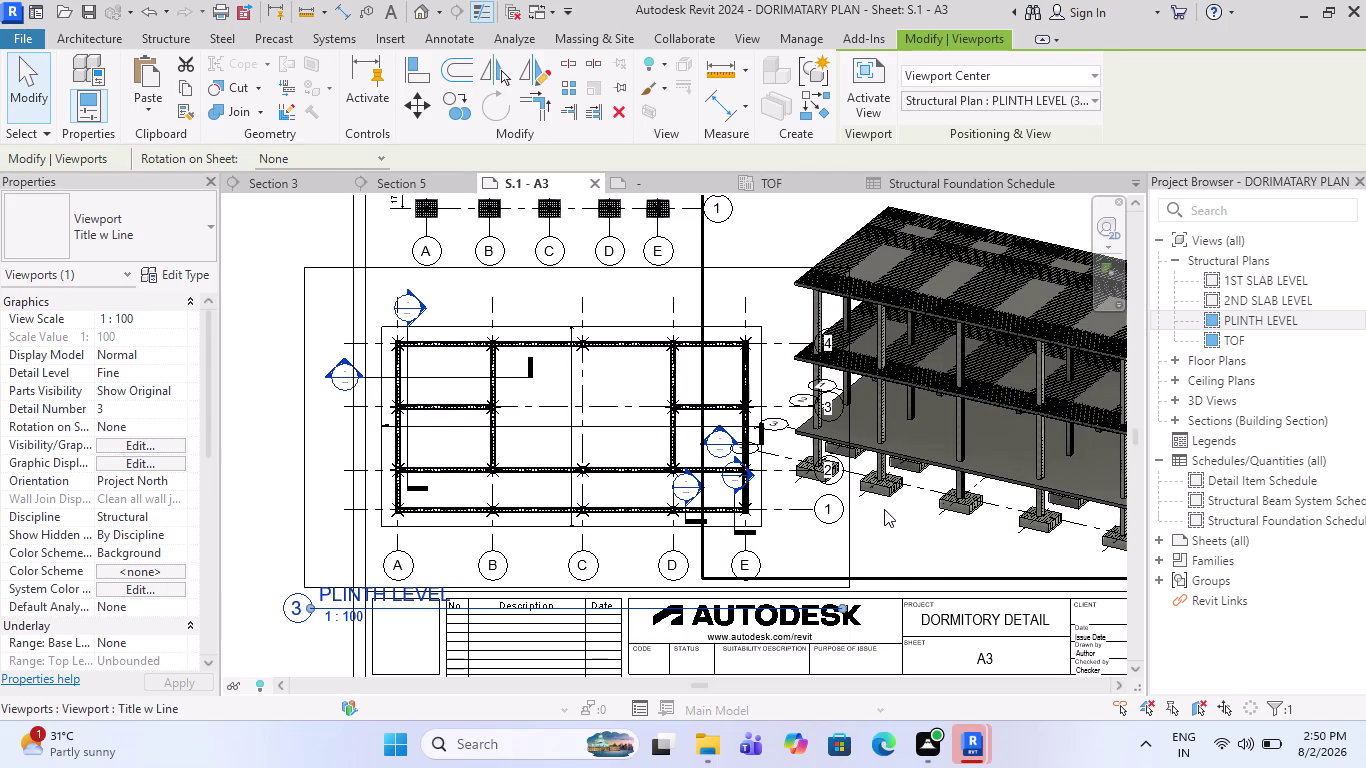
scroll(down, 3)
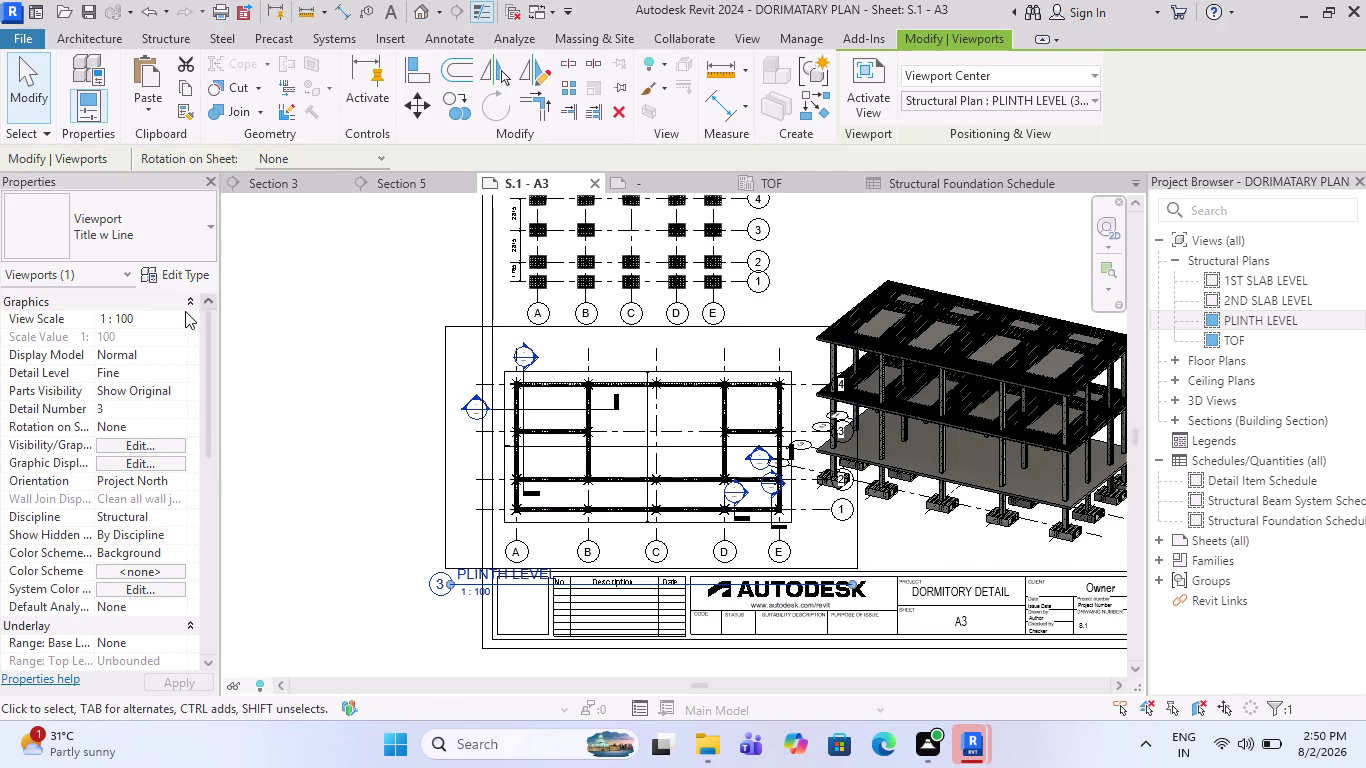
click(169, 321)
click(176, 319)
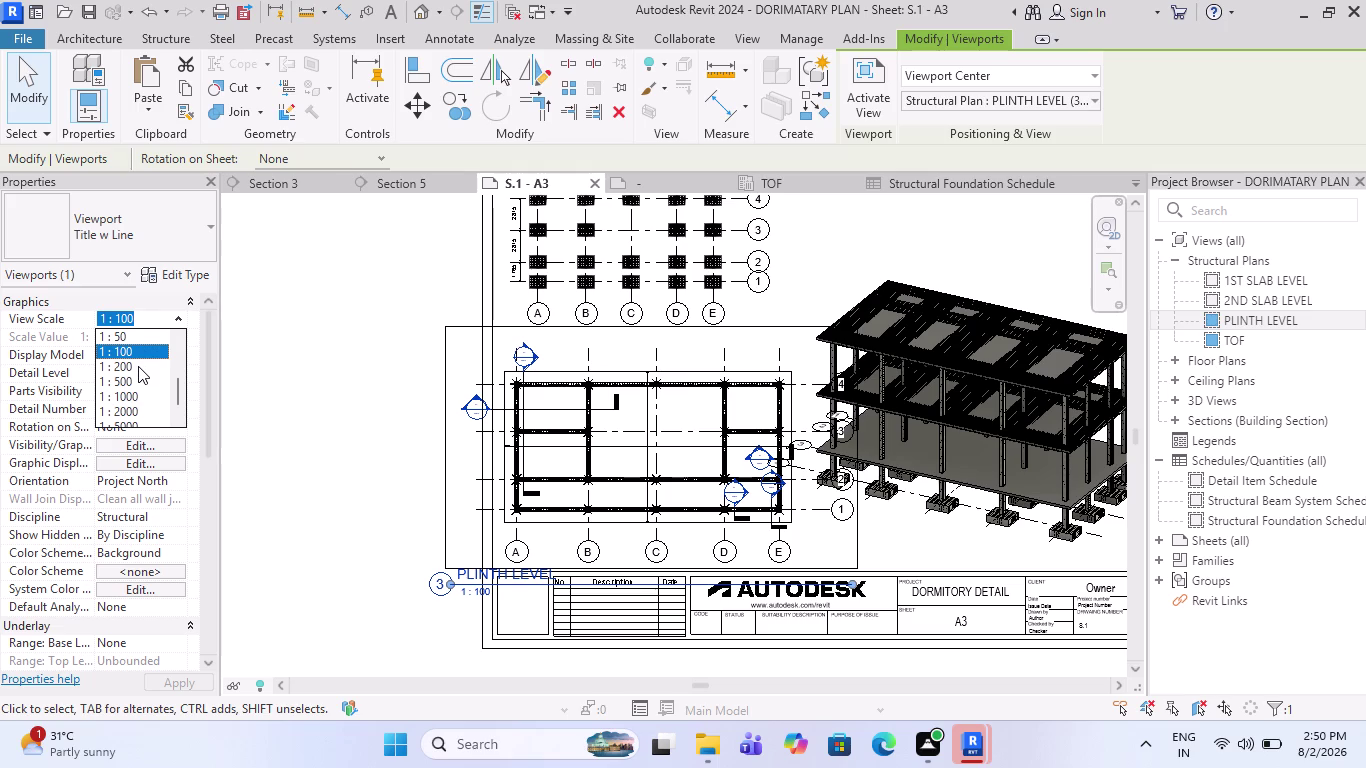
scroll(up, 3)
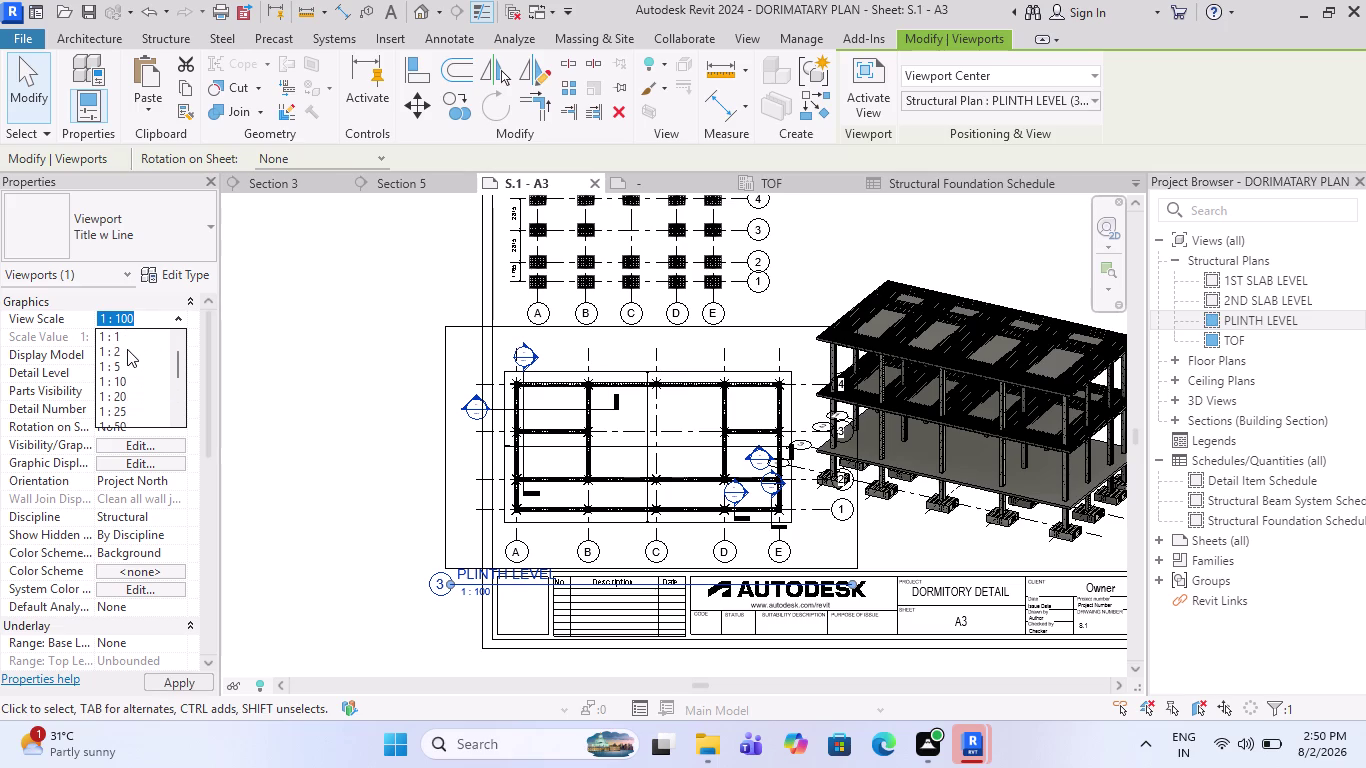
scroll(up, 3)
click(128, 339)
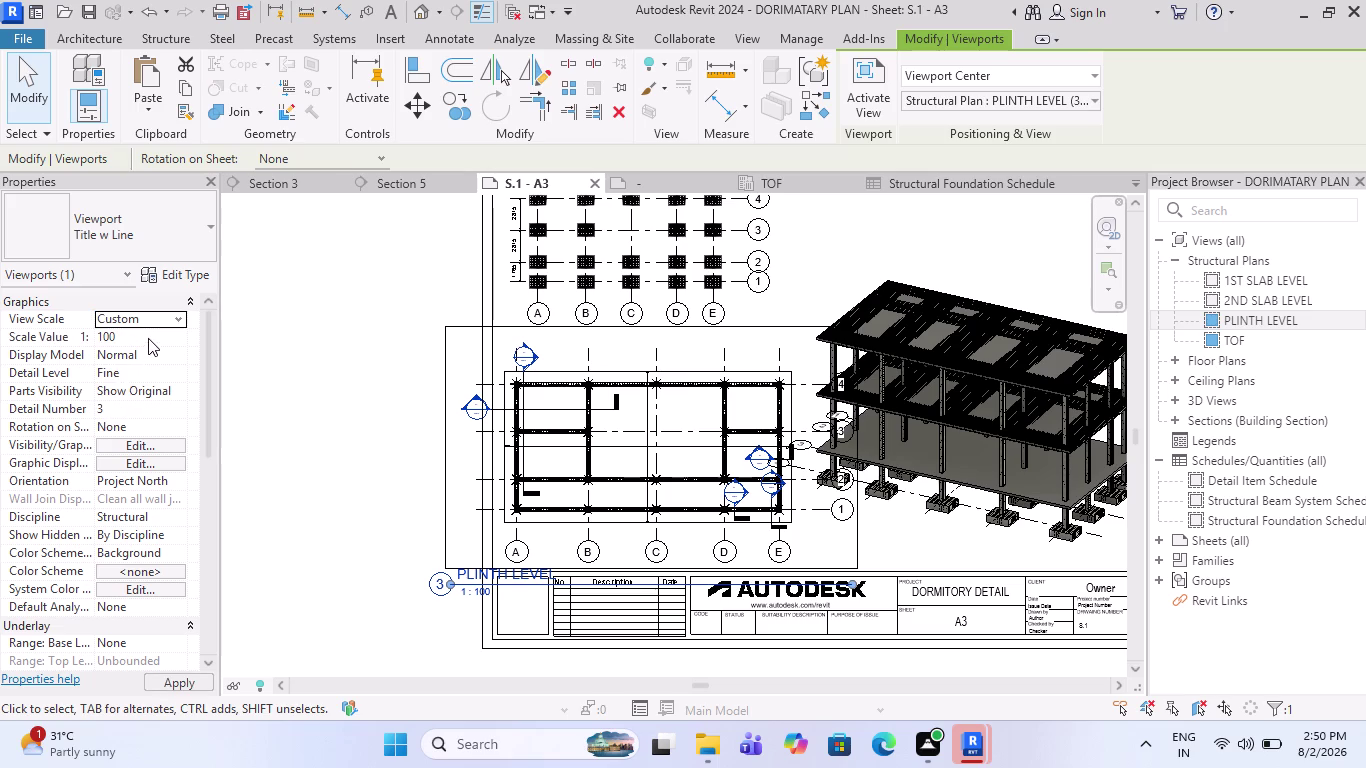
click(150, 337)
text(1)
text(5)
key(0)
key(Return)
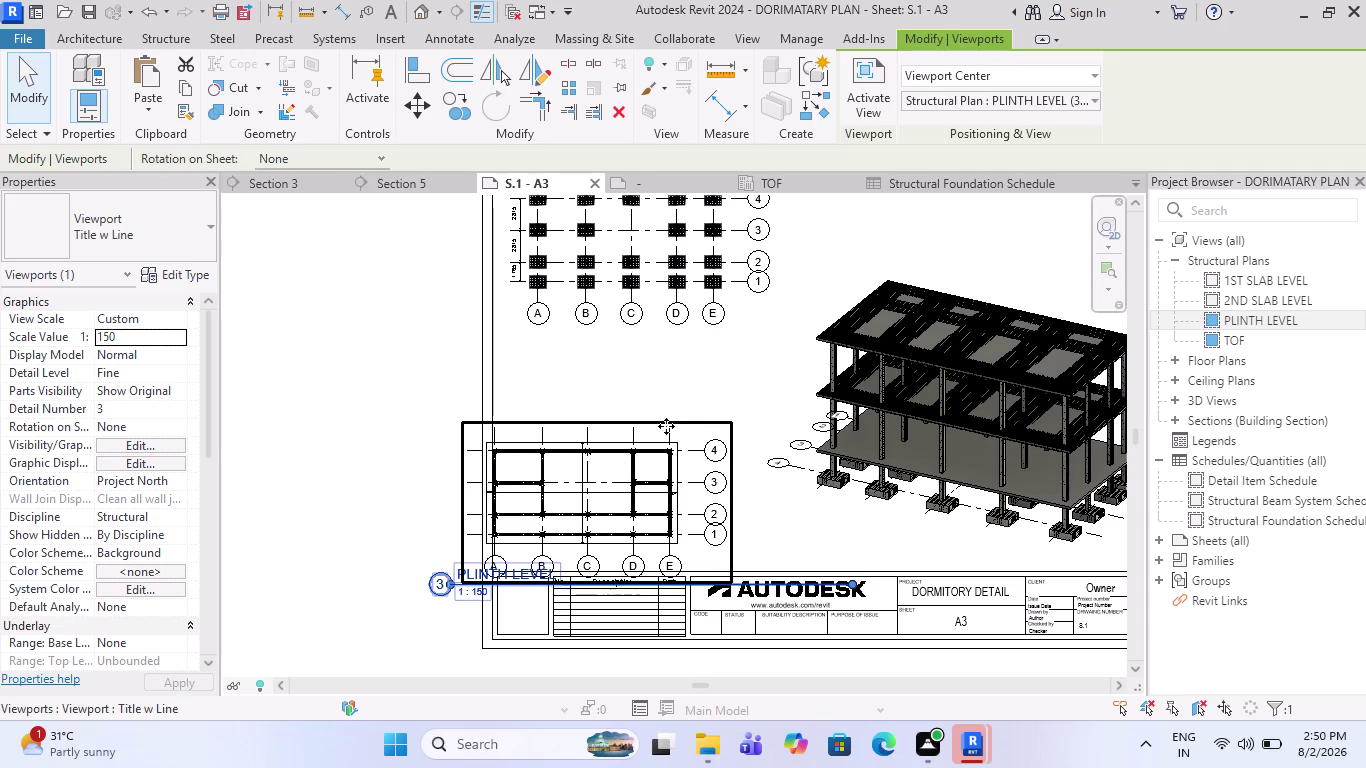
Move the plinth plan below the upper footing plan and lower its title.
drag(662, 427, 701, 375)
key(Escape)
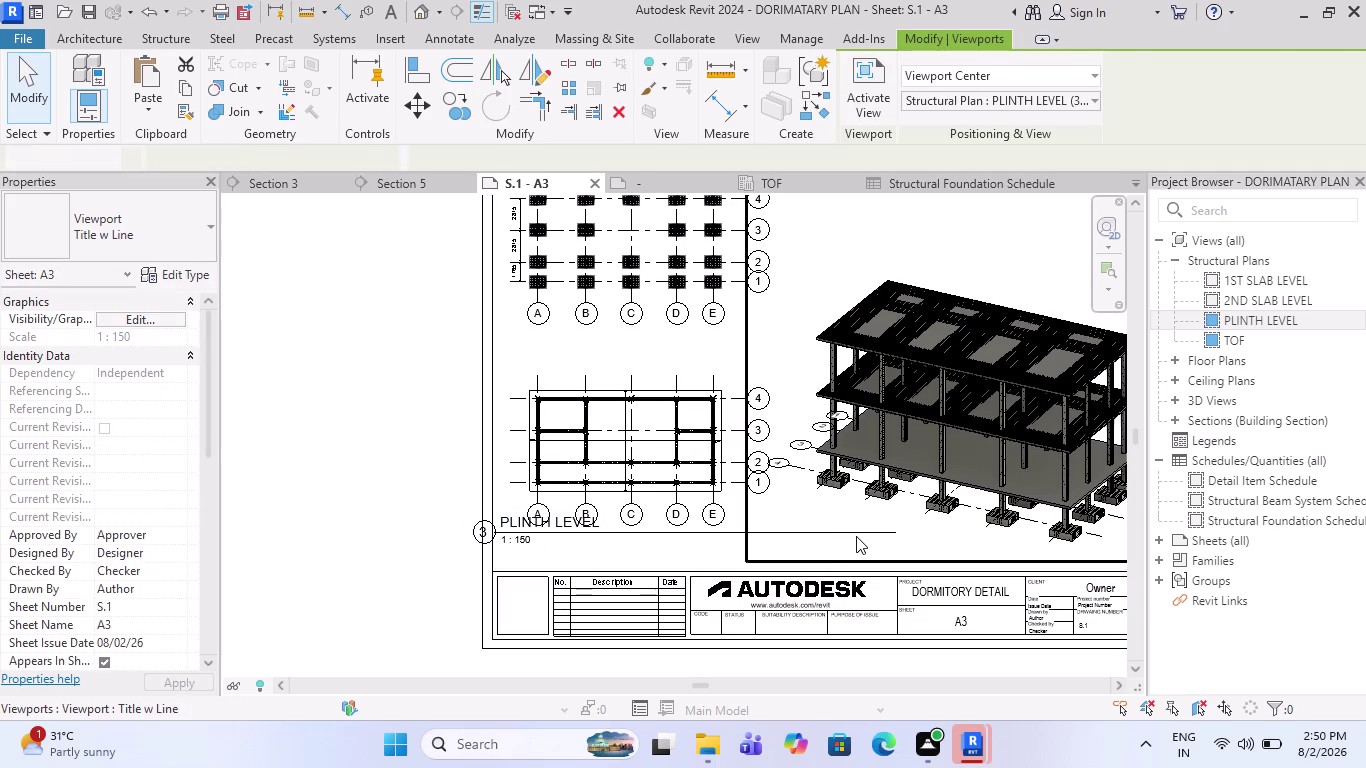
click(856, 535)
scroll(down, 3)
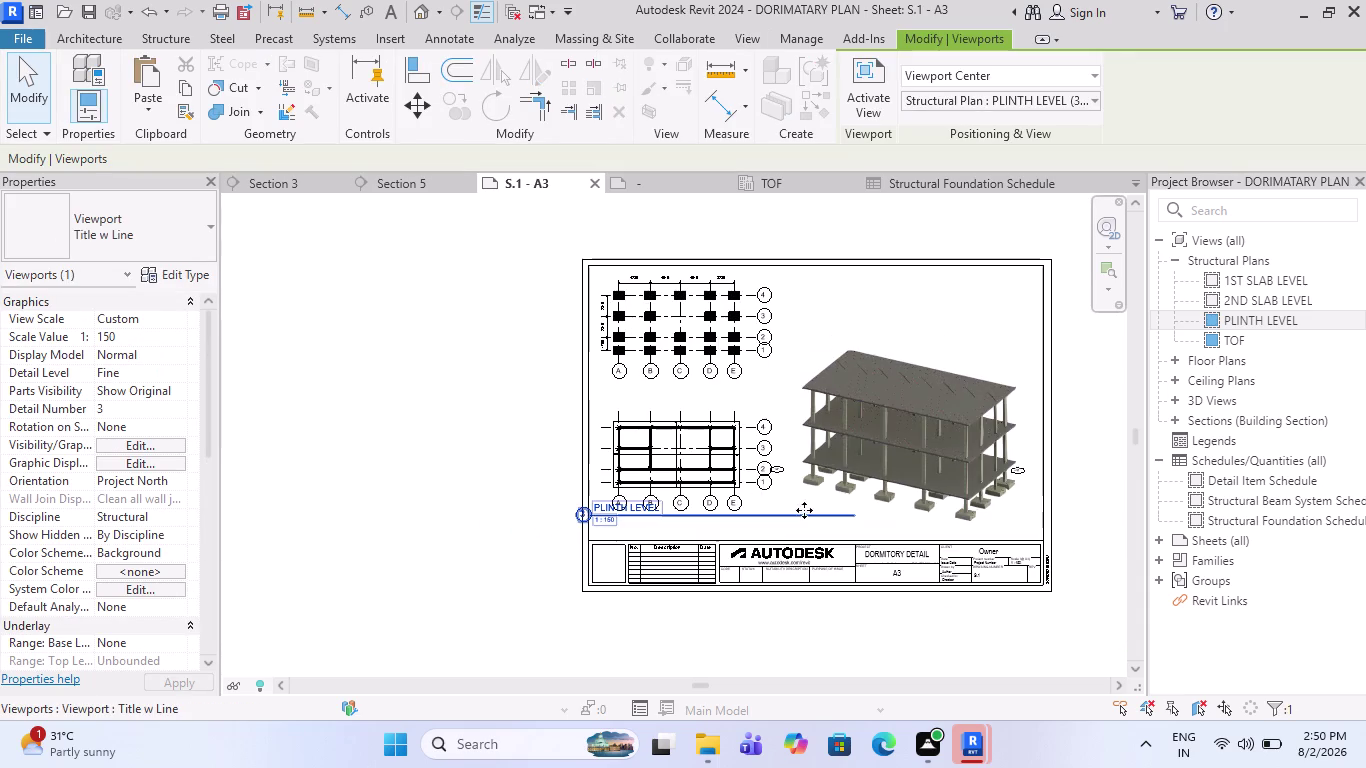
drag(808, 514, 821, 631)
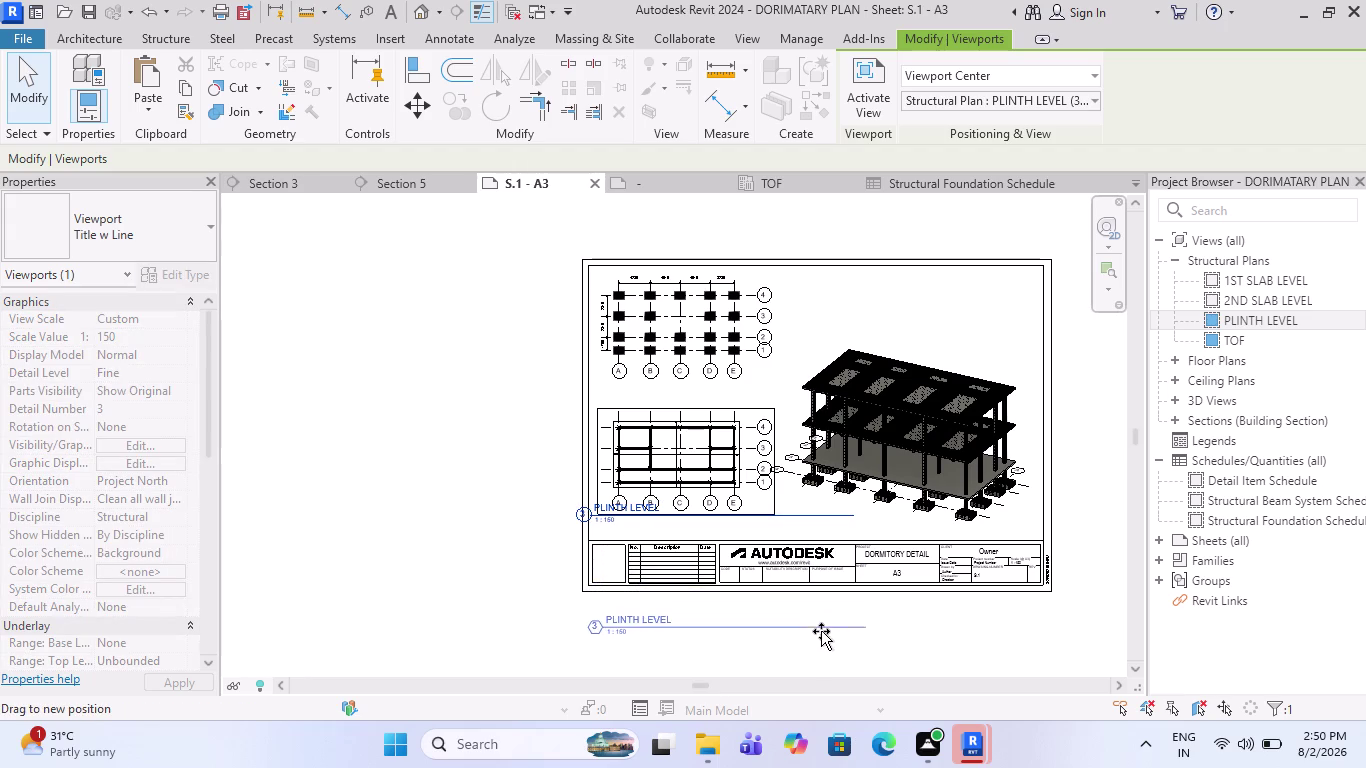
drag(821, 631, 824, 662)
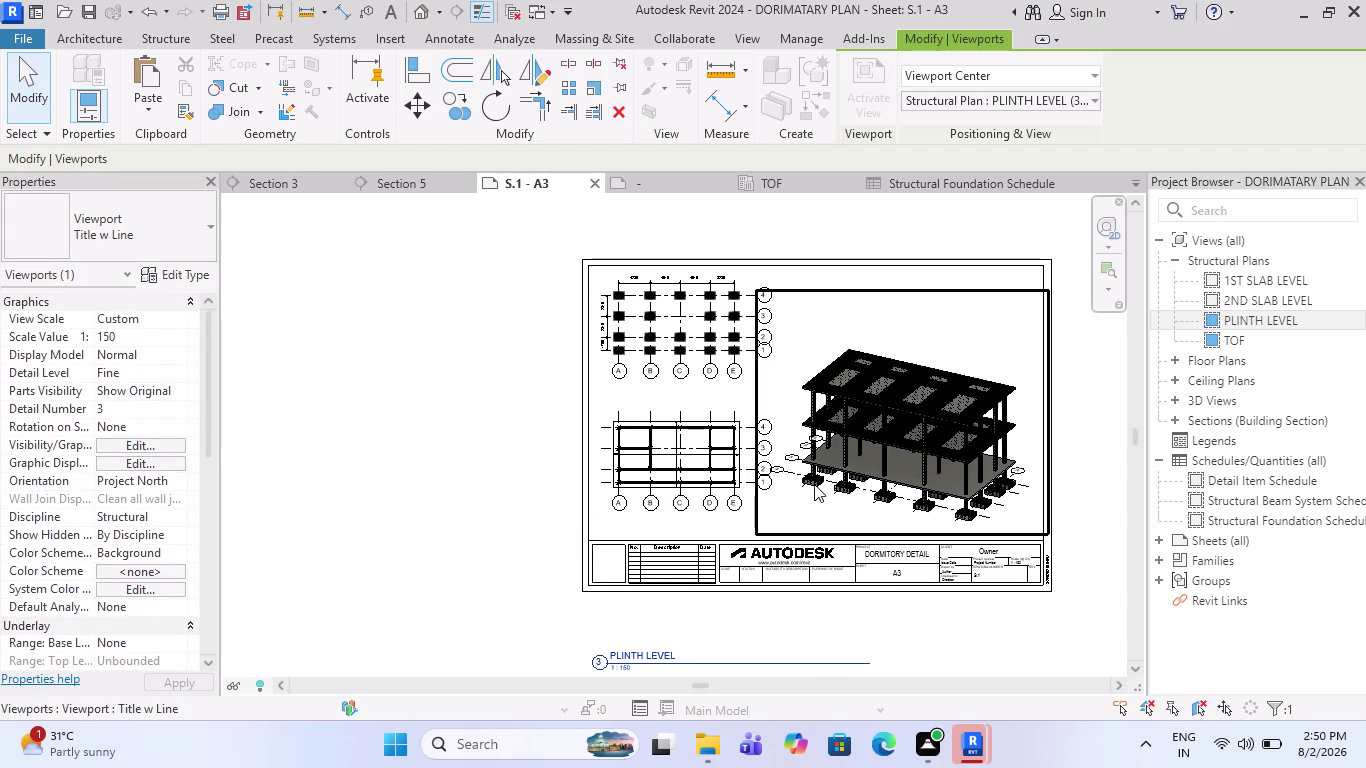
scroll(up, 3)
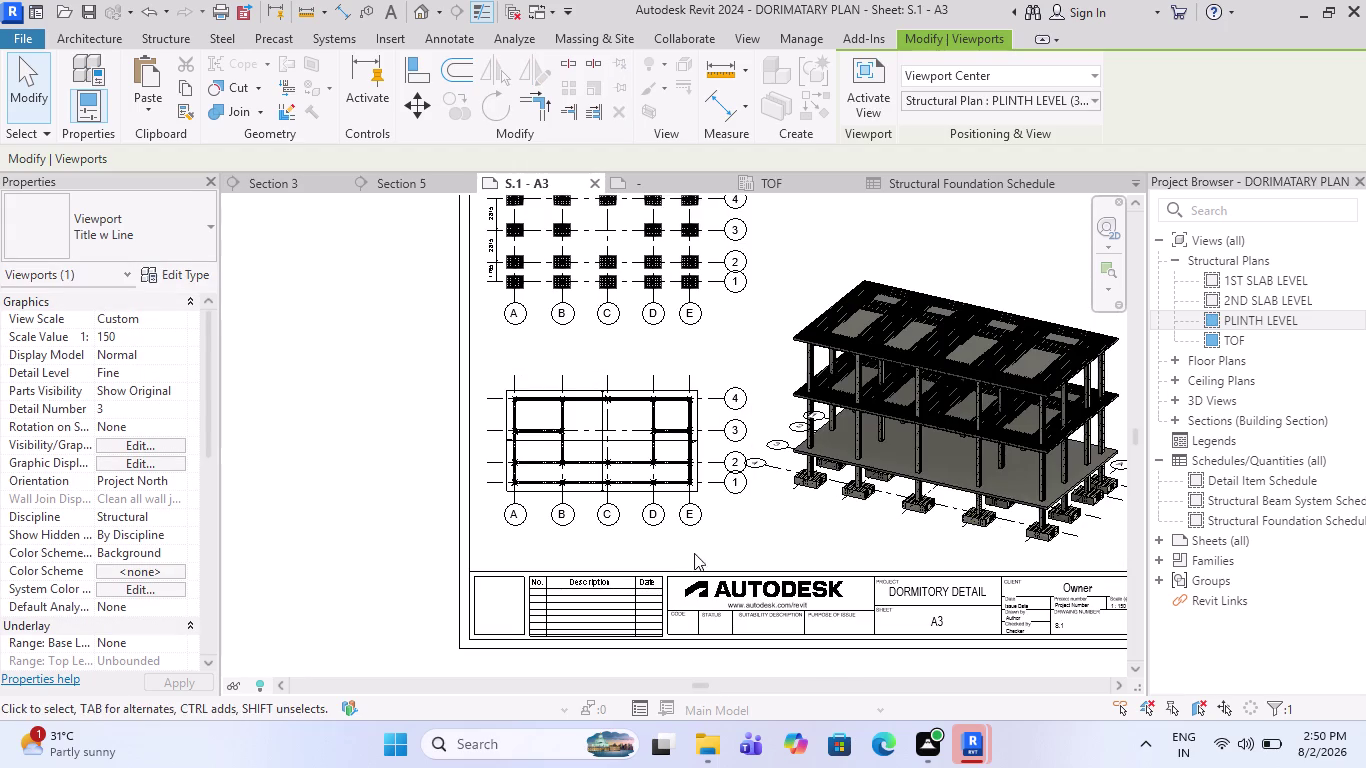
scroll(down, 3)
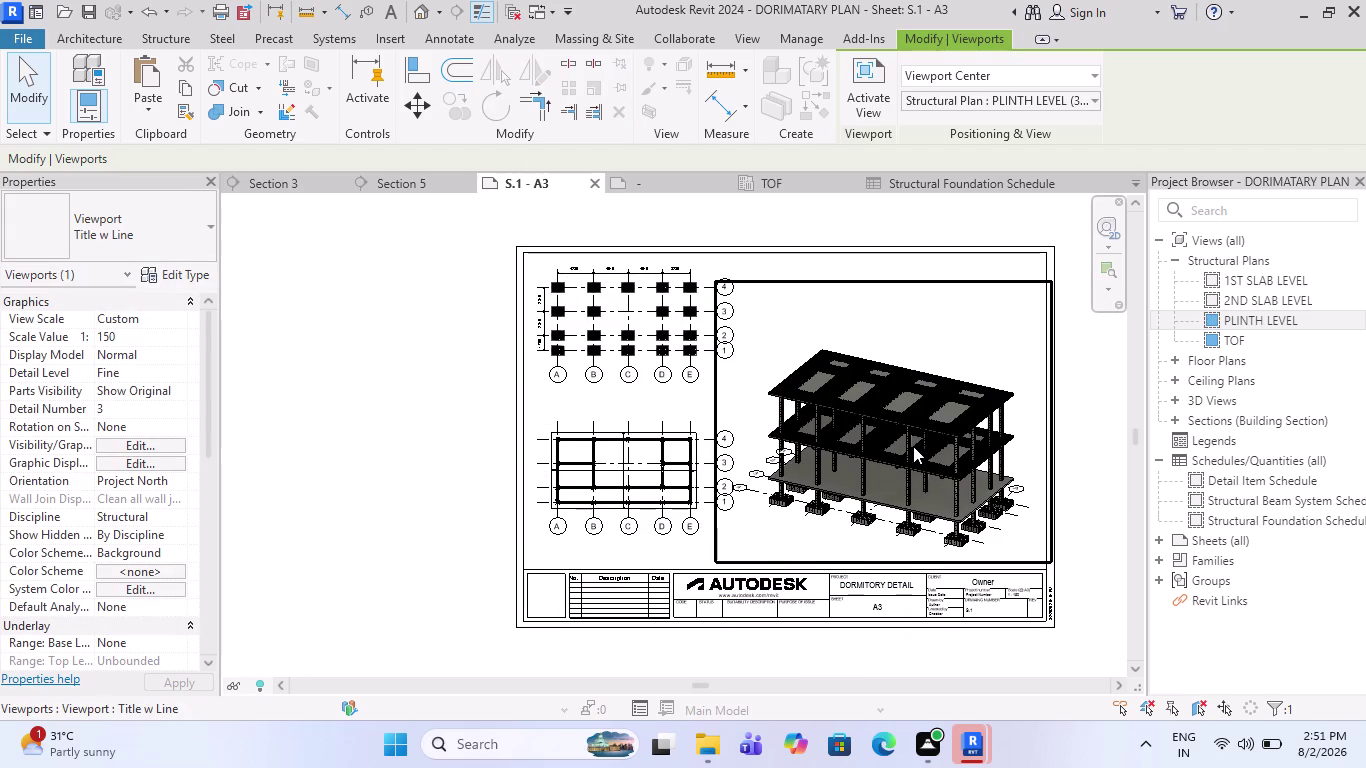
Nudge the 3D viewport beside the plinth plan, then drag 1ST SLAB LEVEL onto the sheet.
drag(882, 453, 896, 470)
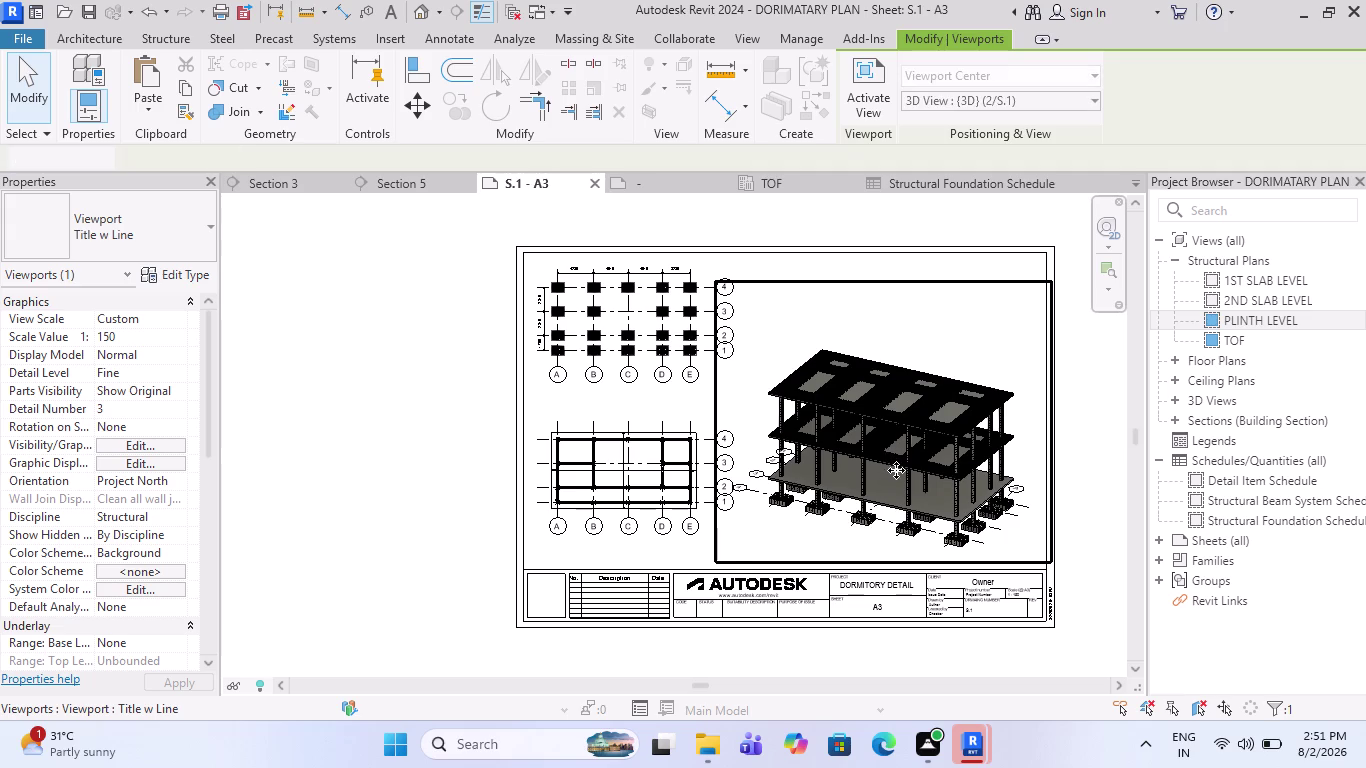
drag(896, 470, 902, 481)
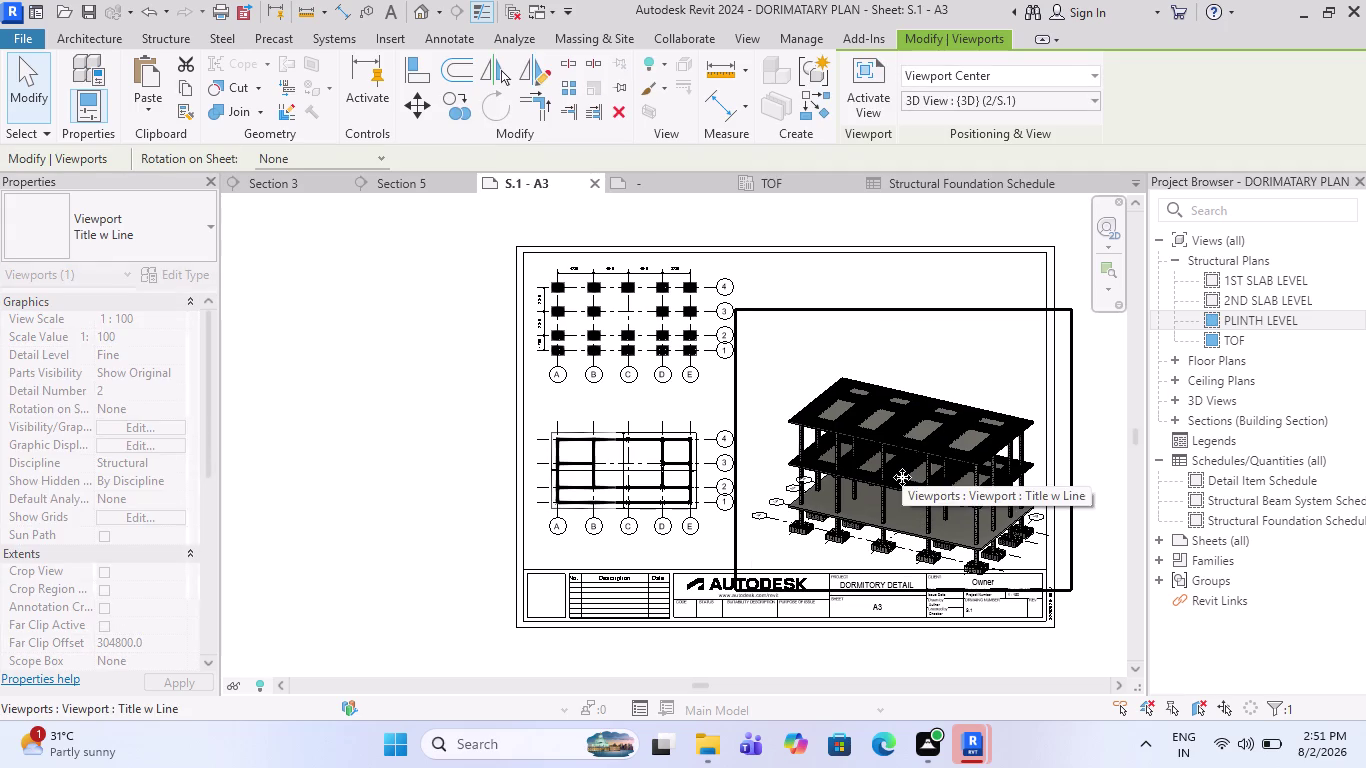
drag(953, 490, 951, 484)
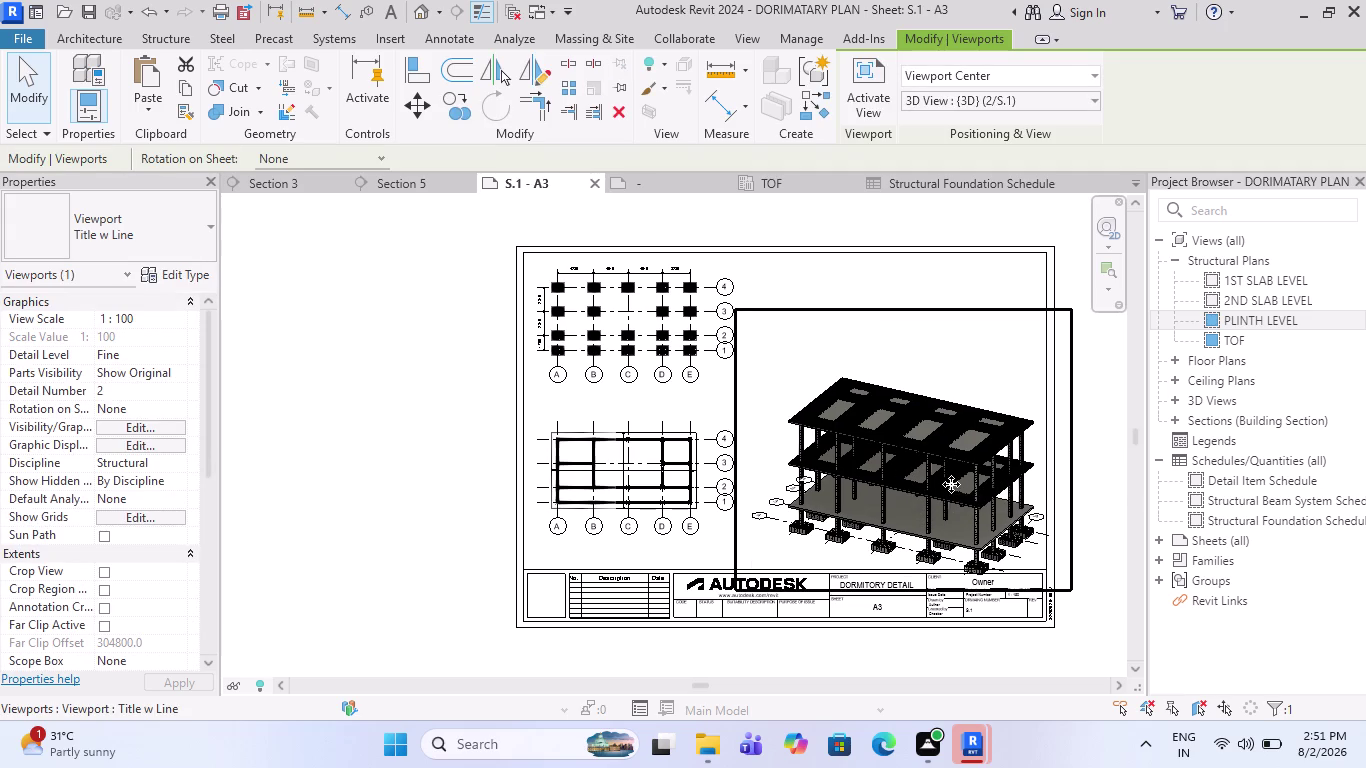
drag(951, 484, 950, 479)
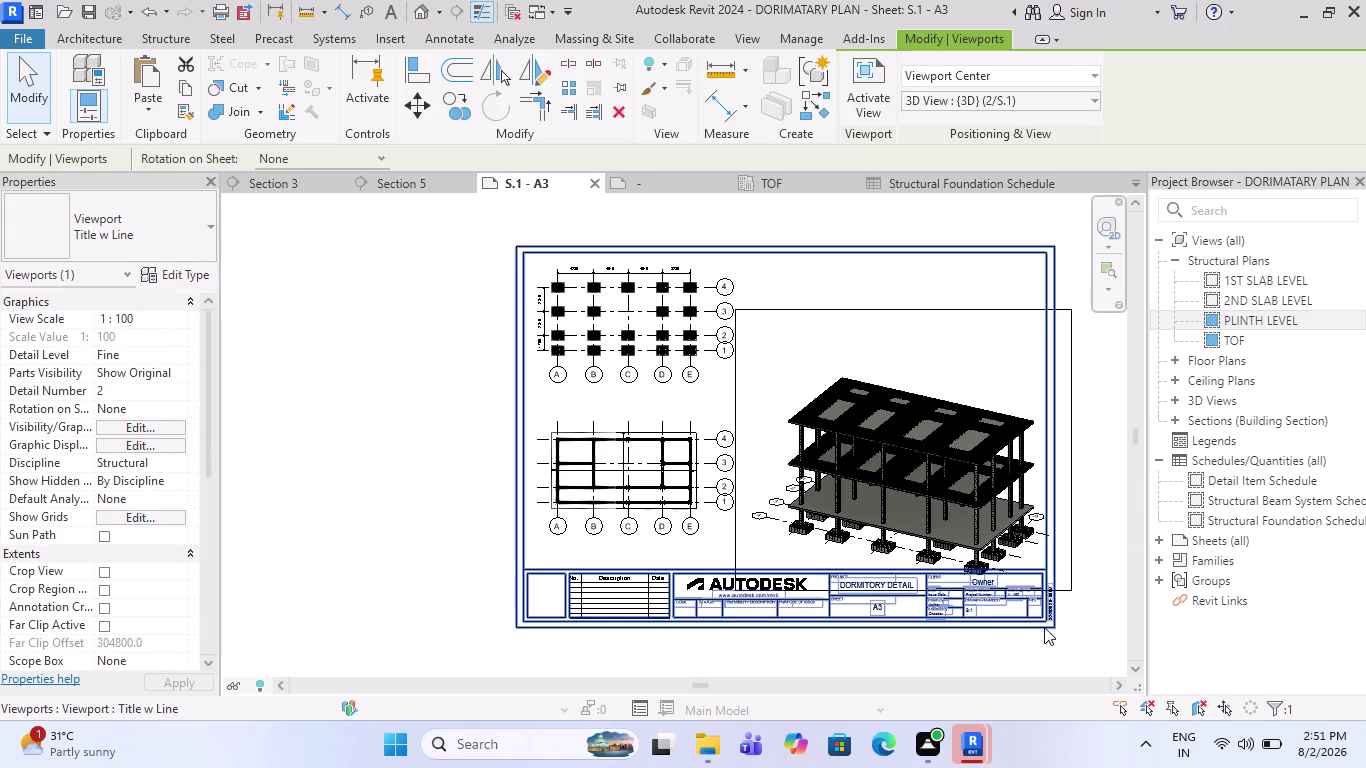
scroll(up, 3)
key(Escape)
key(Escape)
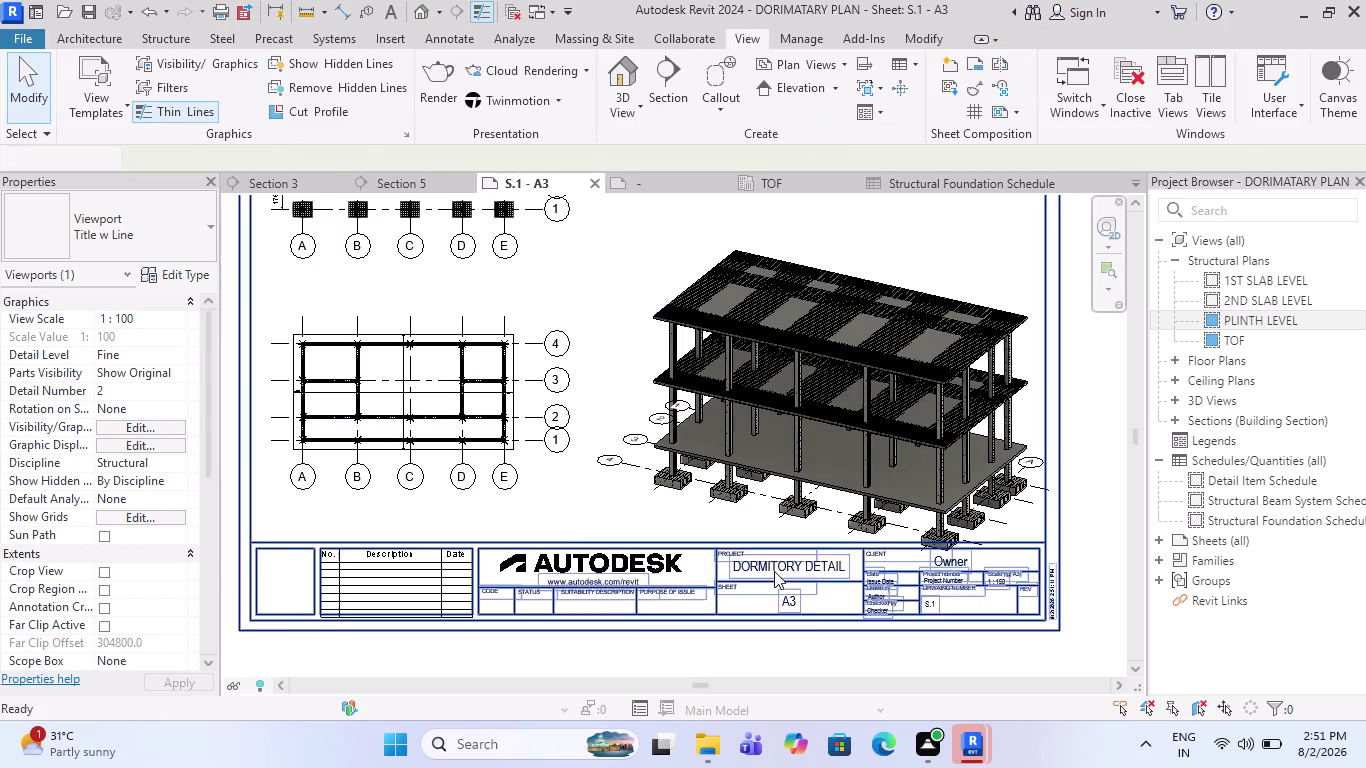
click(831, 463)
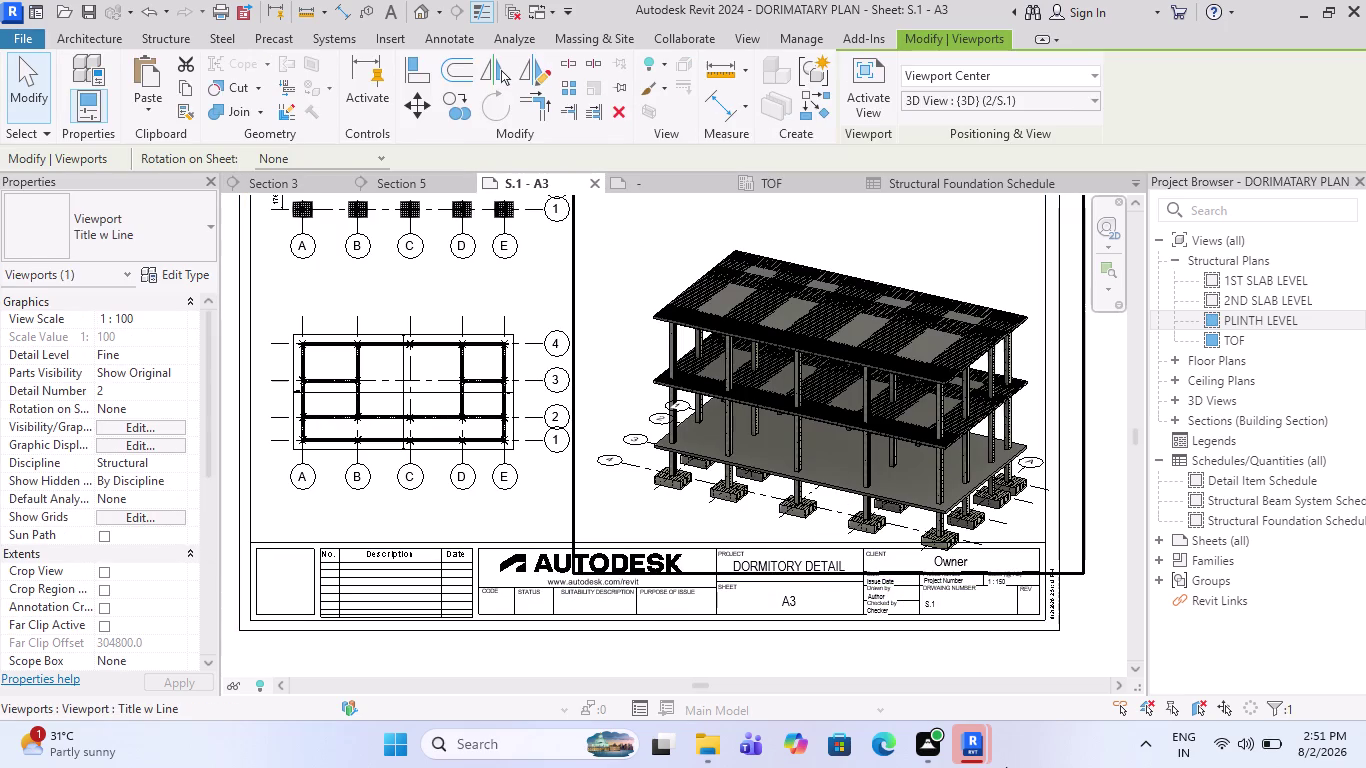
key(Up)
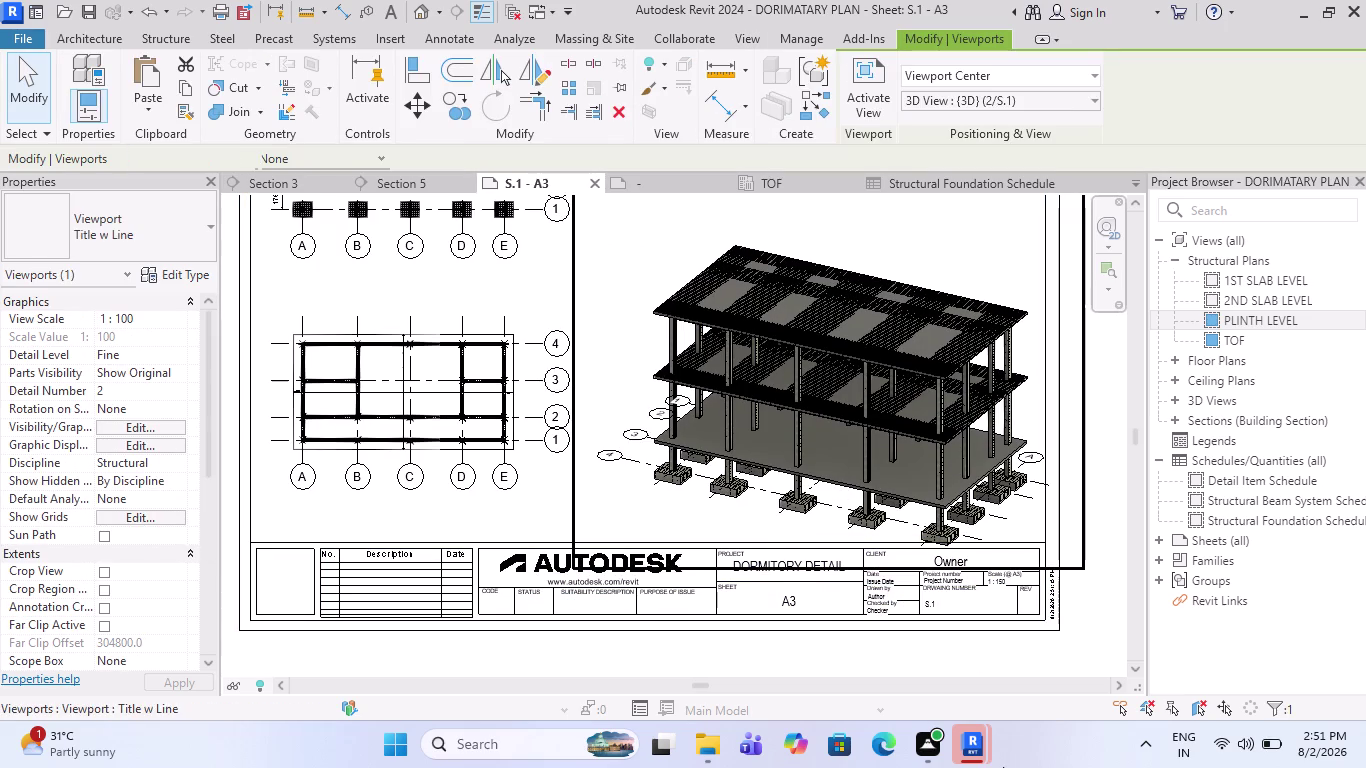
key(Up)
key(Up)
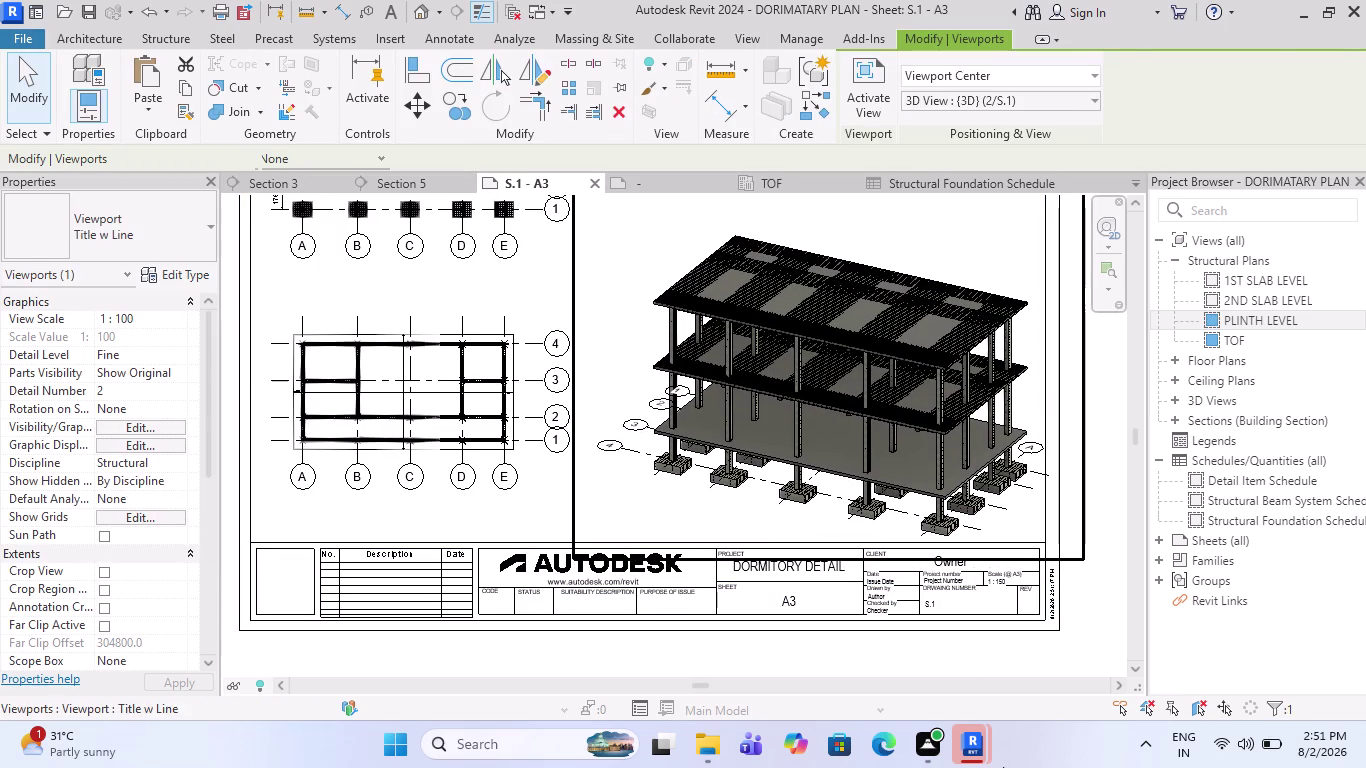
key(Escape)
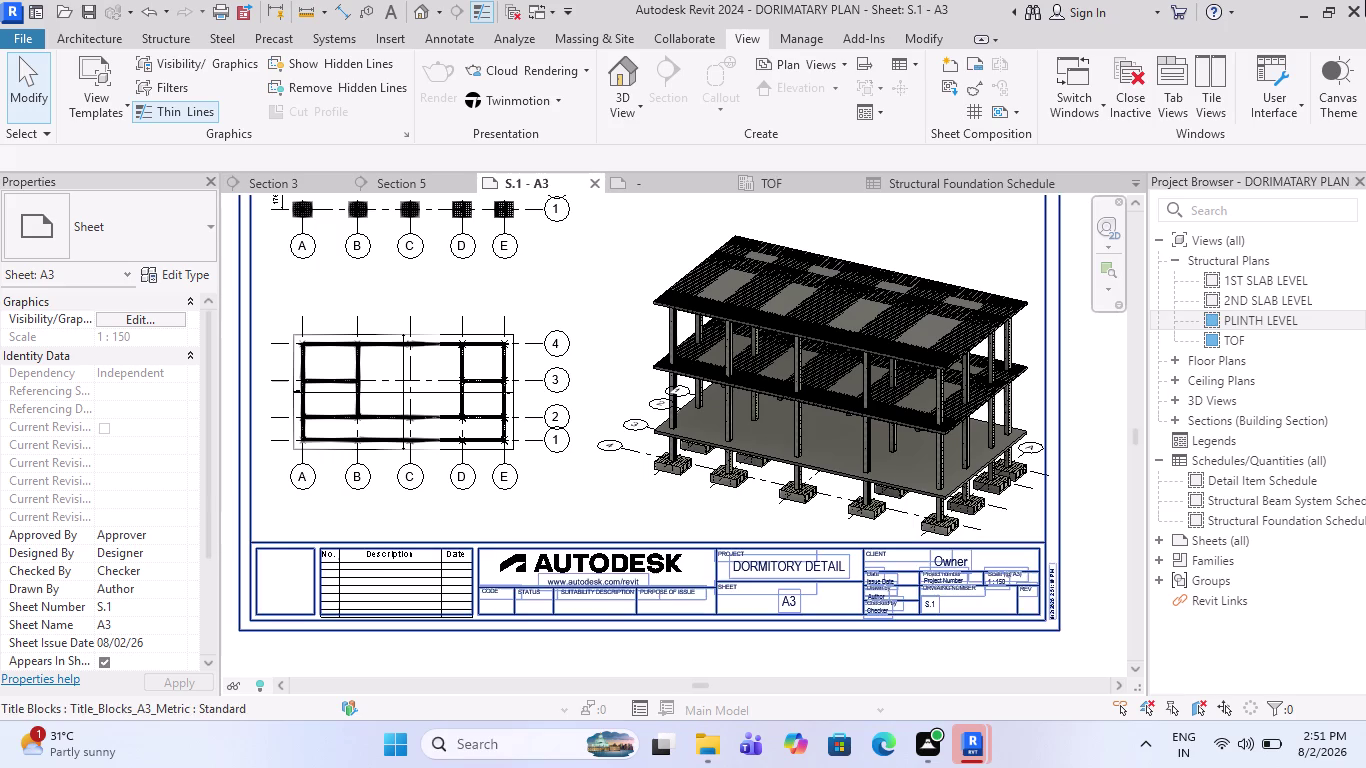
scroll(down, 3)
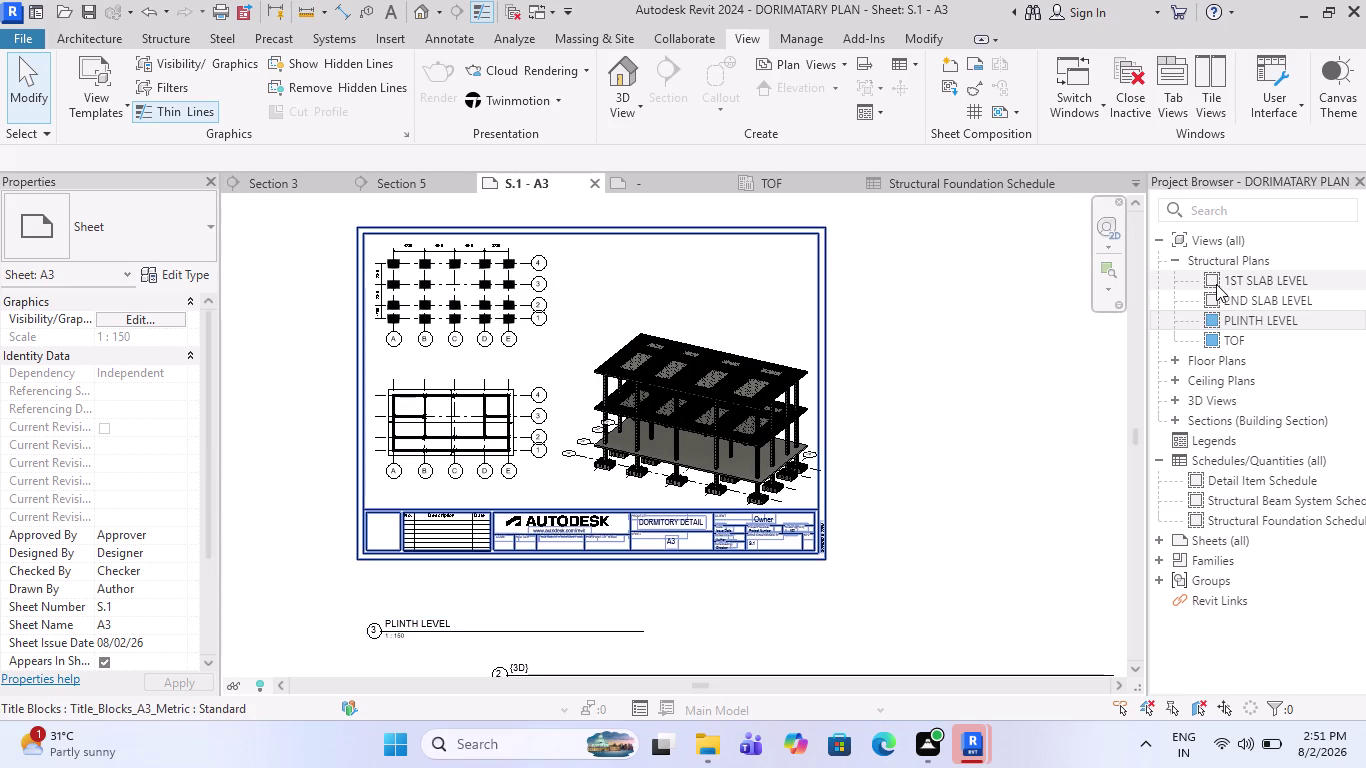
drag(1215, 277, 629, 263)
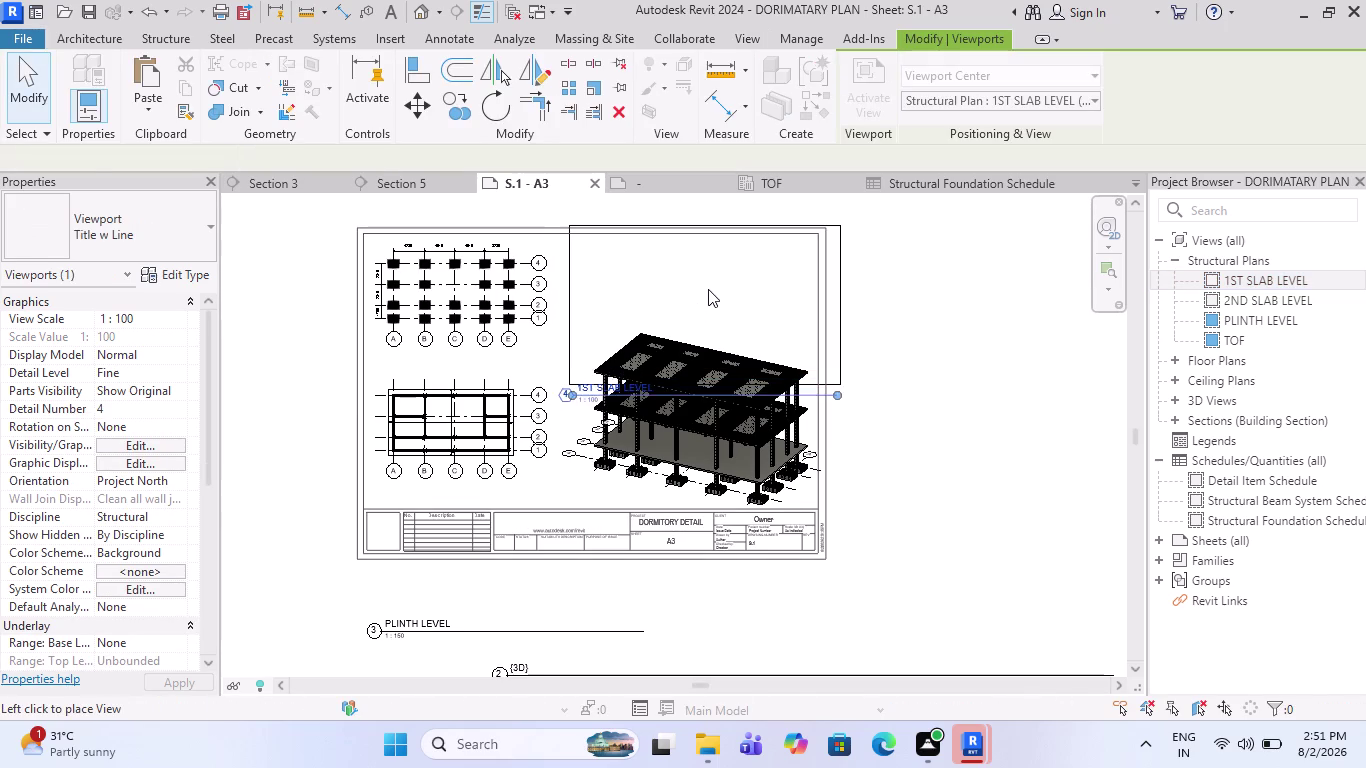
Try setting the 1ST SLAB LEVEL viewport to a custom 150 scale, cancelling a stray schedule dialog.
click(704, 277)
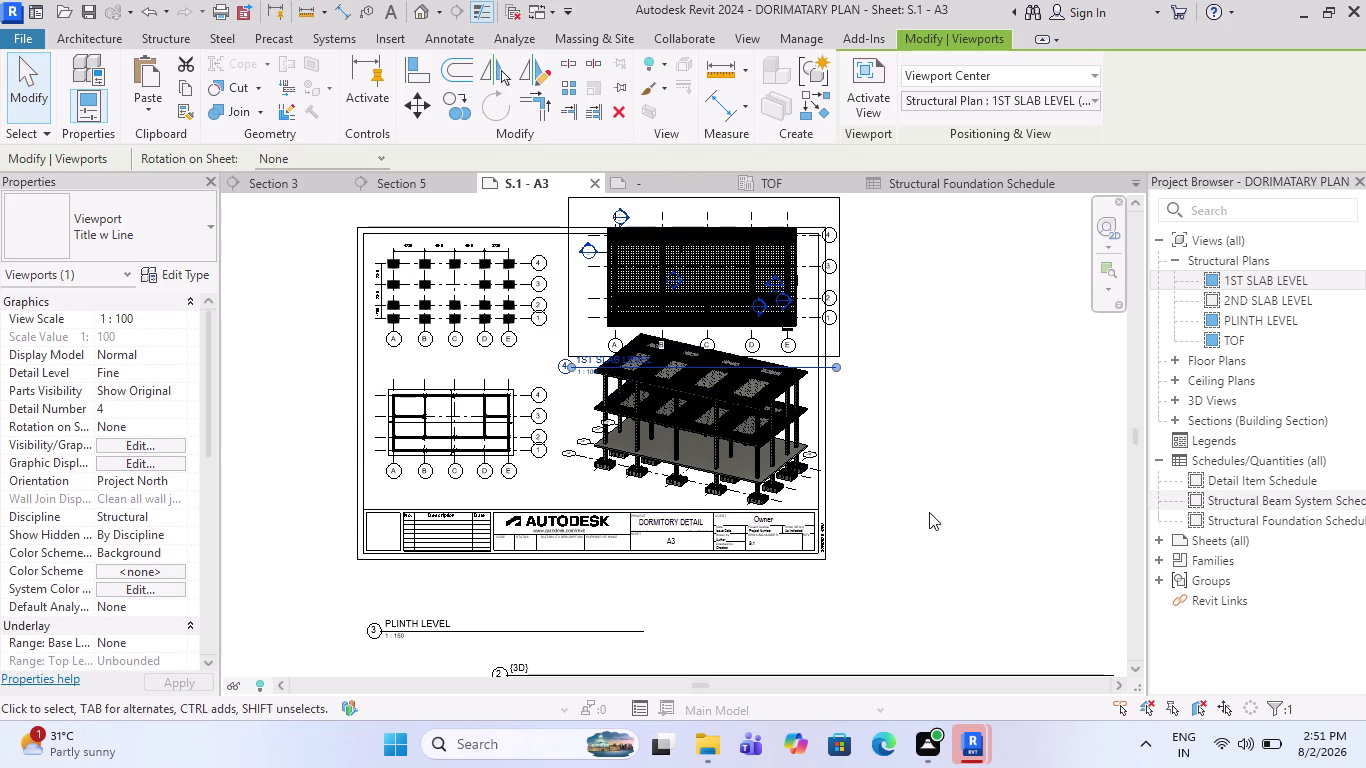
click(188, 318)
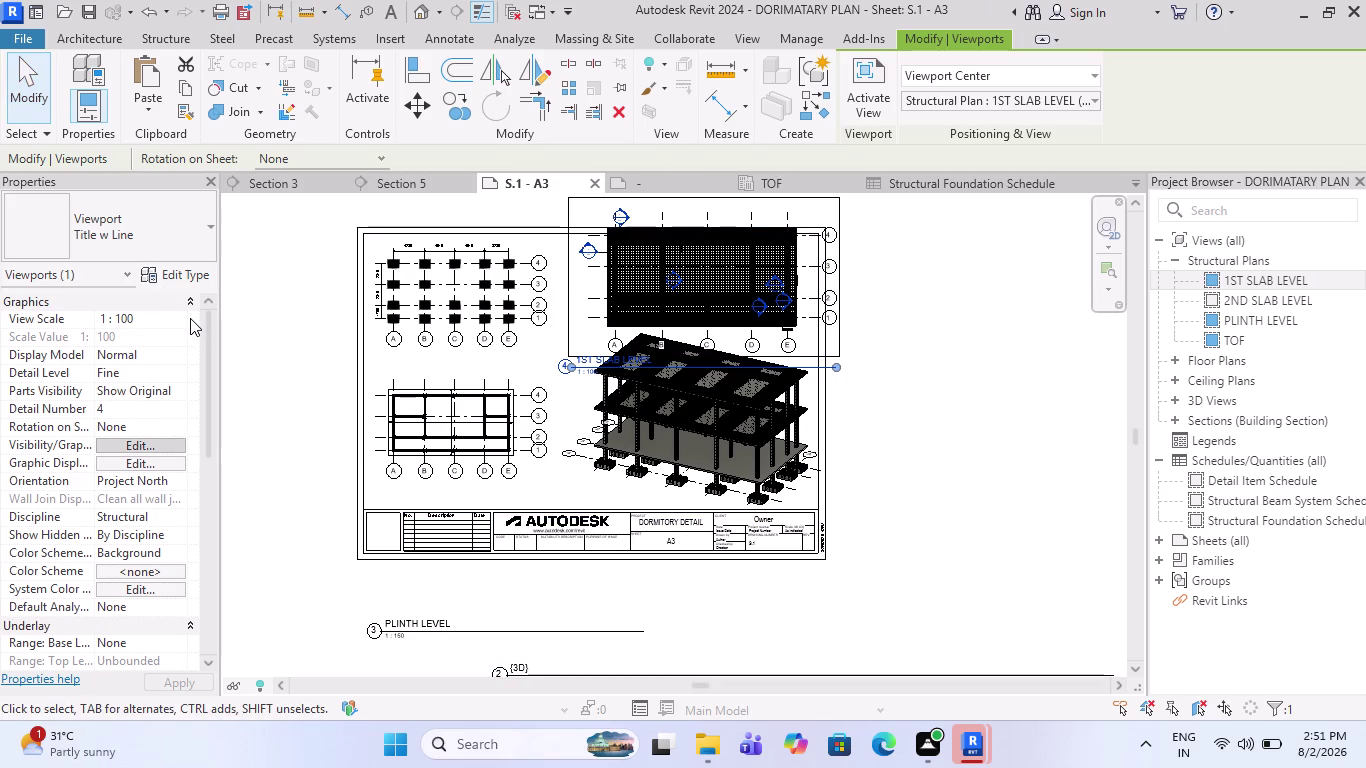
click(160, 319)
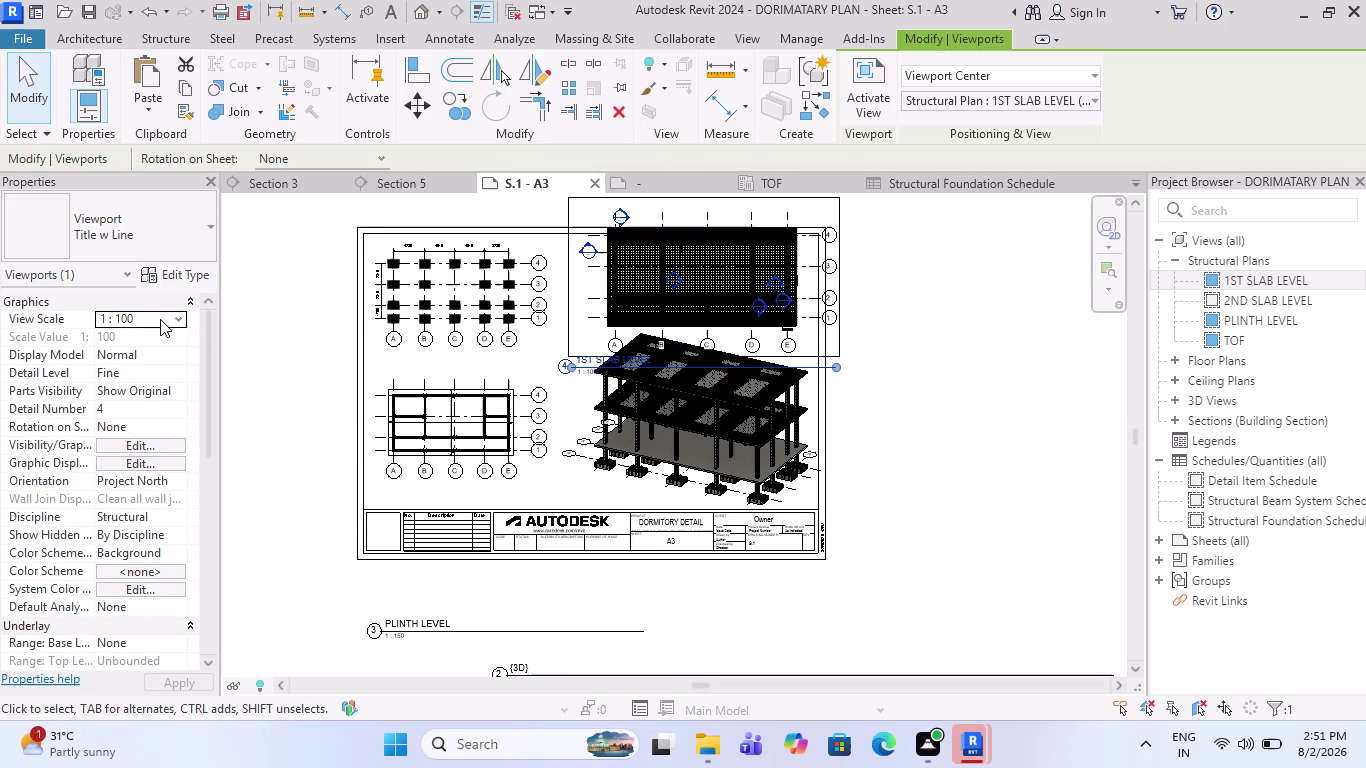
click(164, 321)
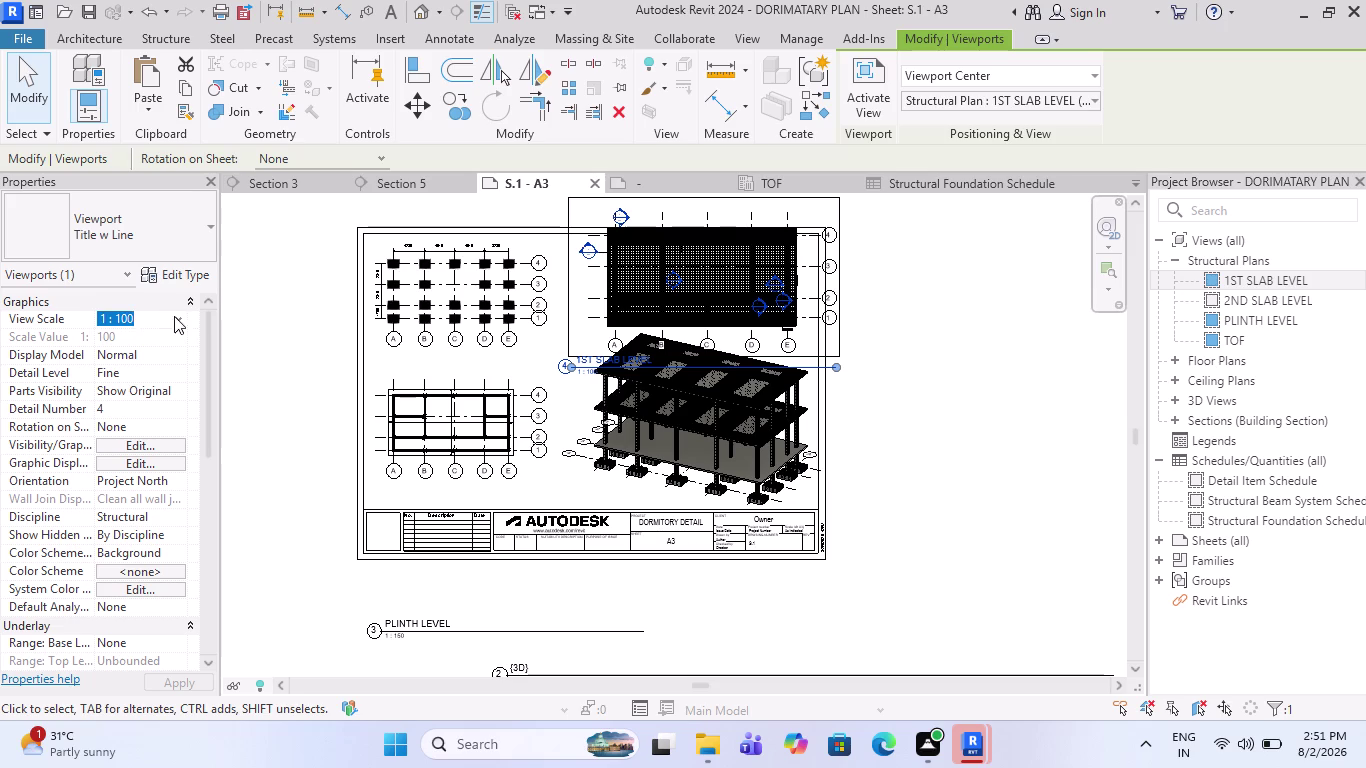
click(181, 316)
scroll(up, 3)
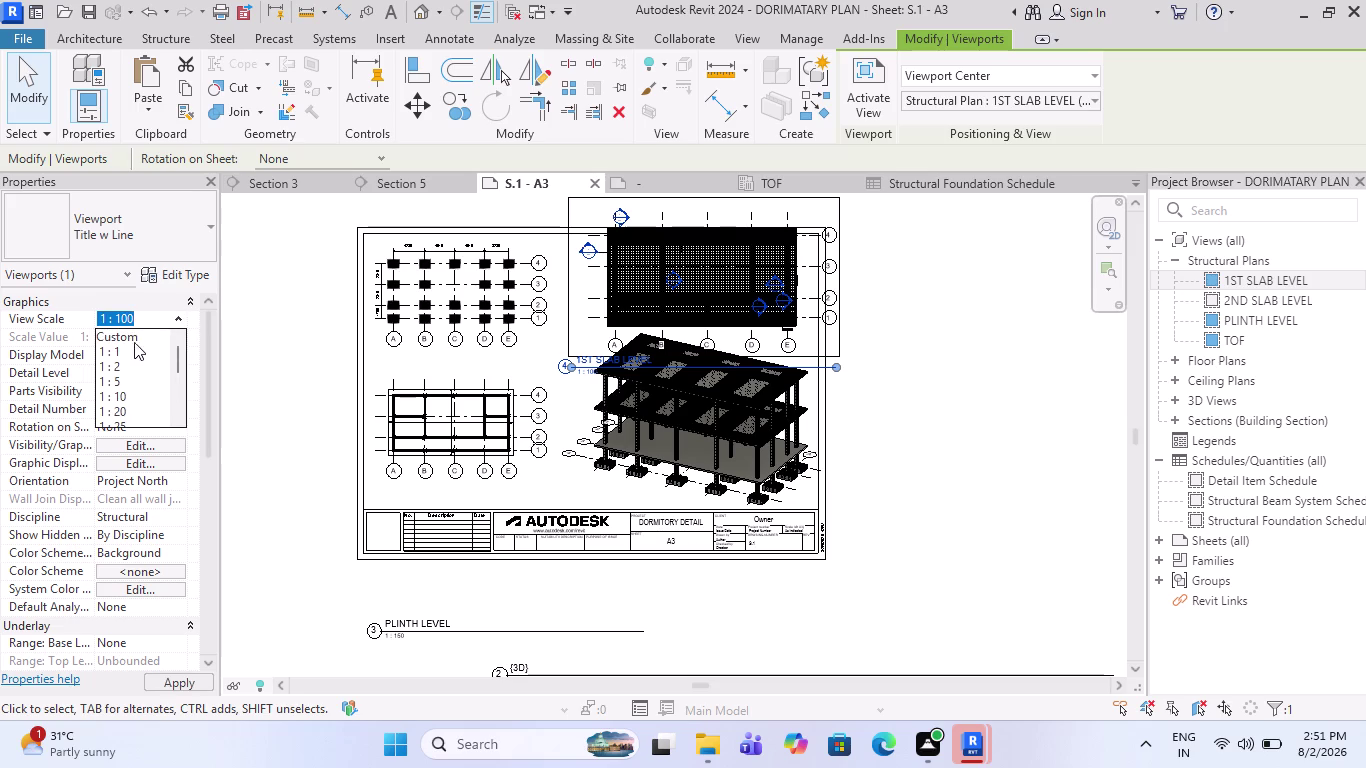
click(137, 338)
click(140, 338)
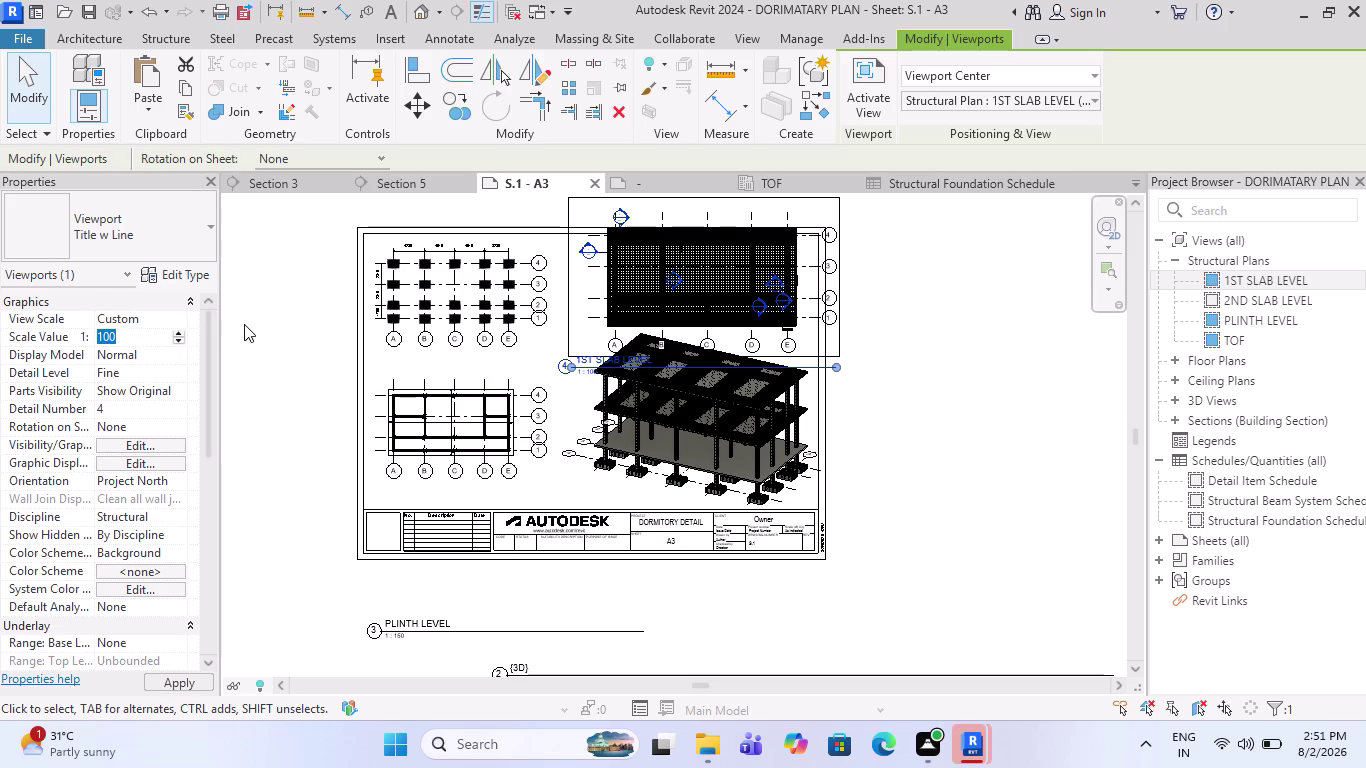
key(1)
text(50)
key(Return)
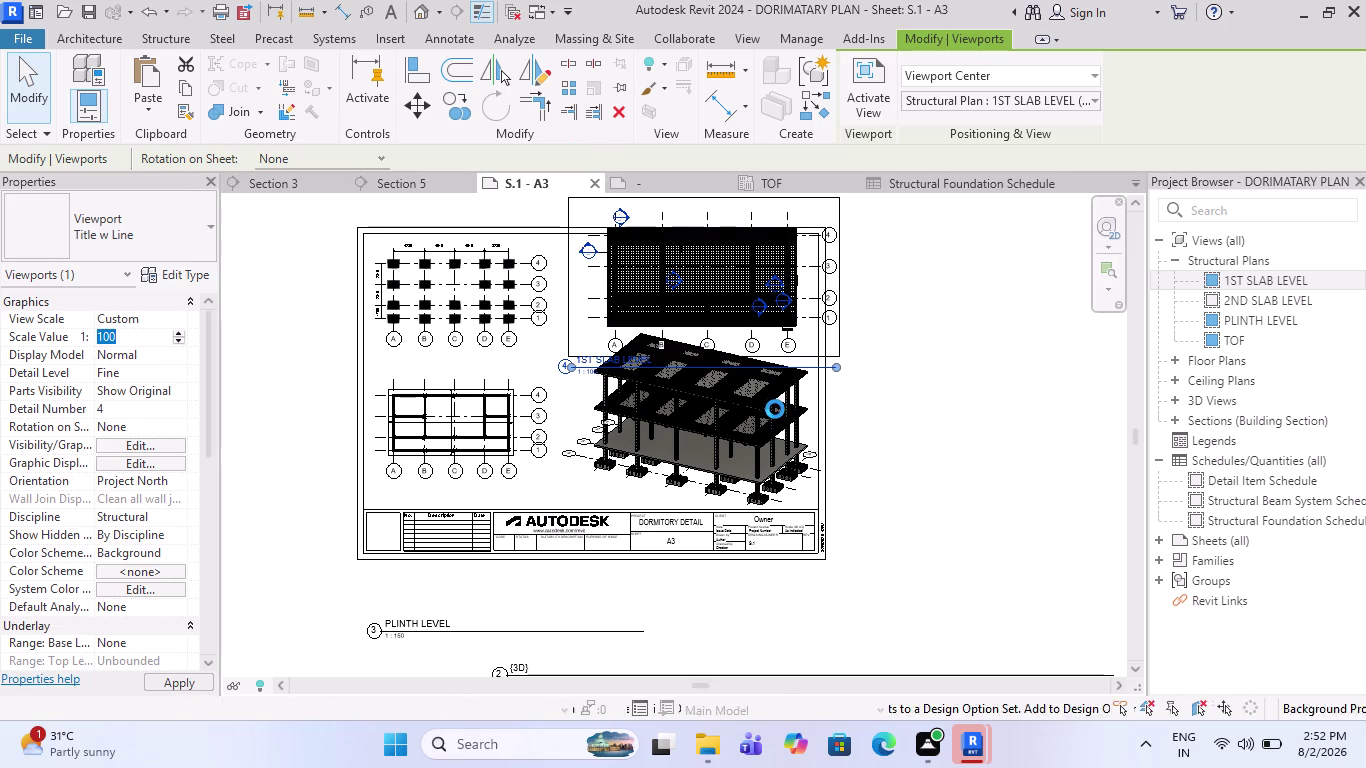
scroll(up, 3)
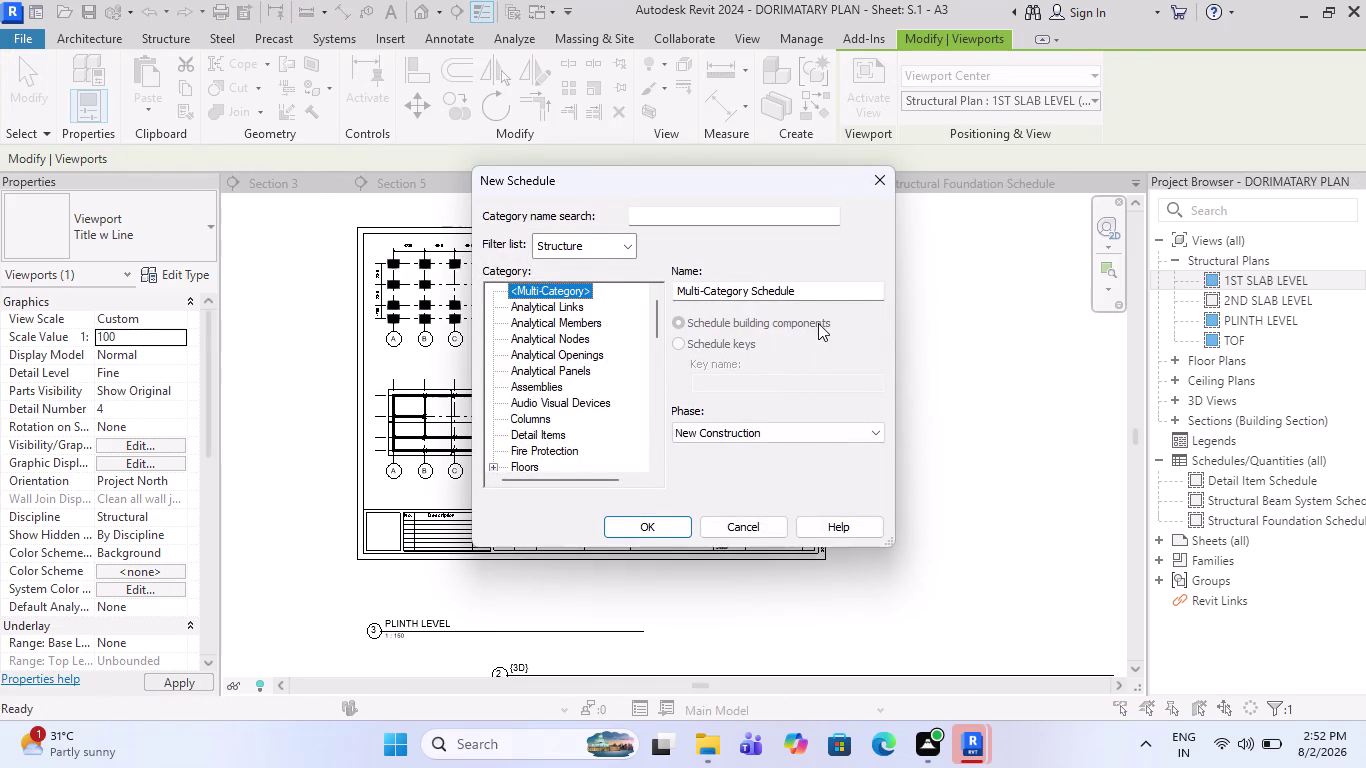
key(Escape)
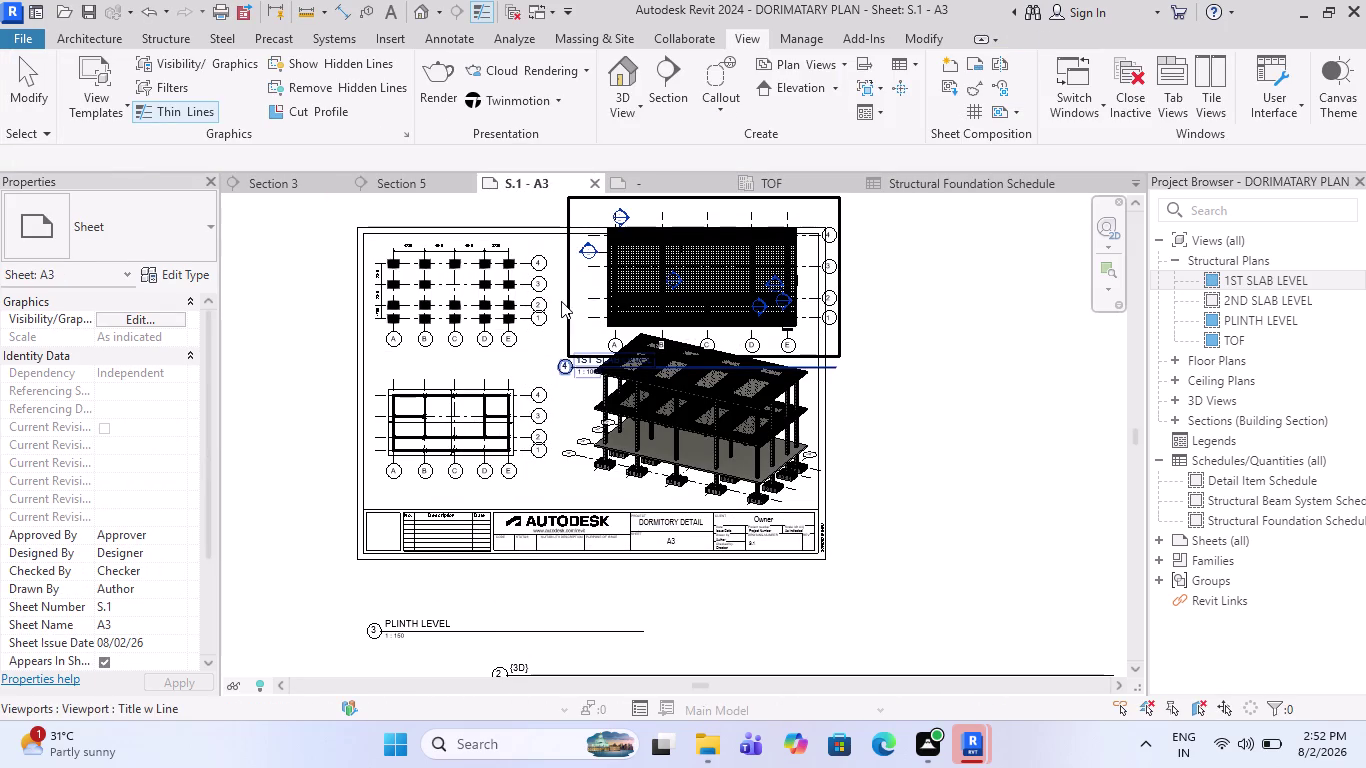
Reselect the 1ST SLAB LEVEL viewport and apply the custom 1:150 view scale.
click(575, 295)
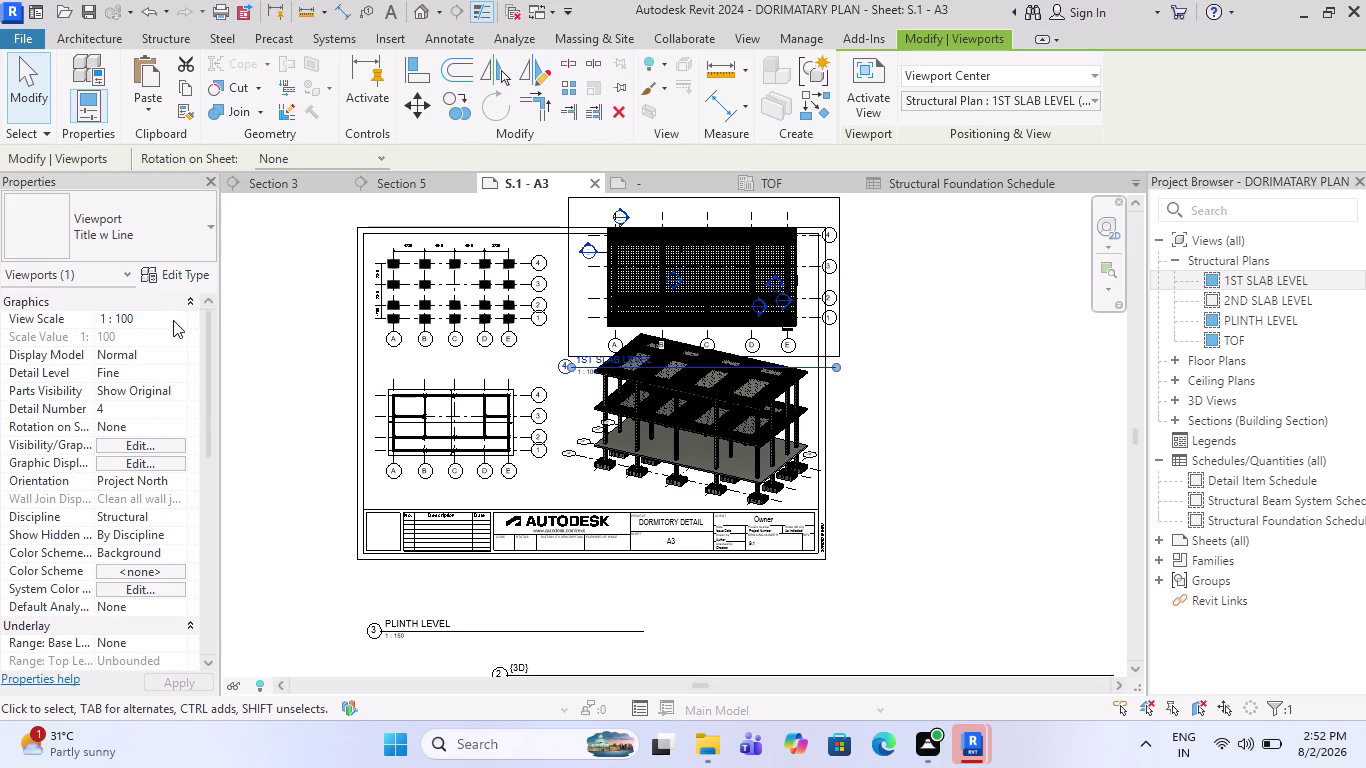
click(173, 320)
scroll(up, 3)
click(136, 341)
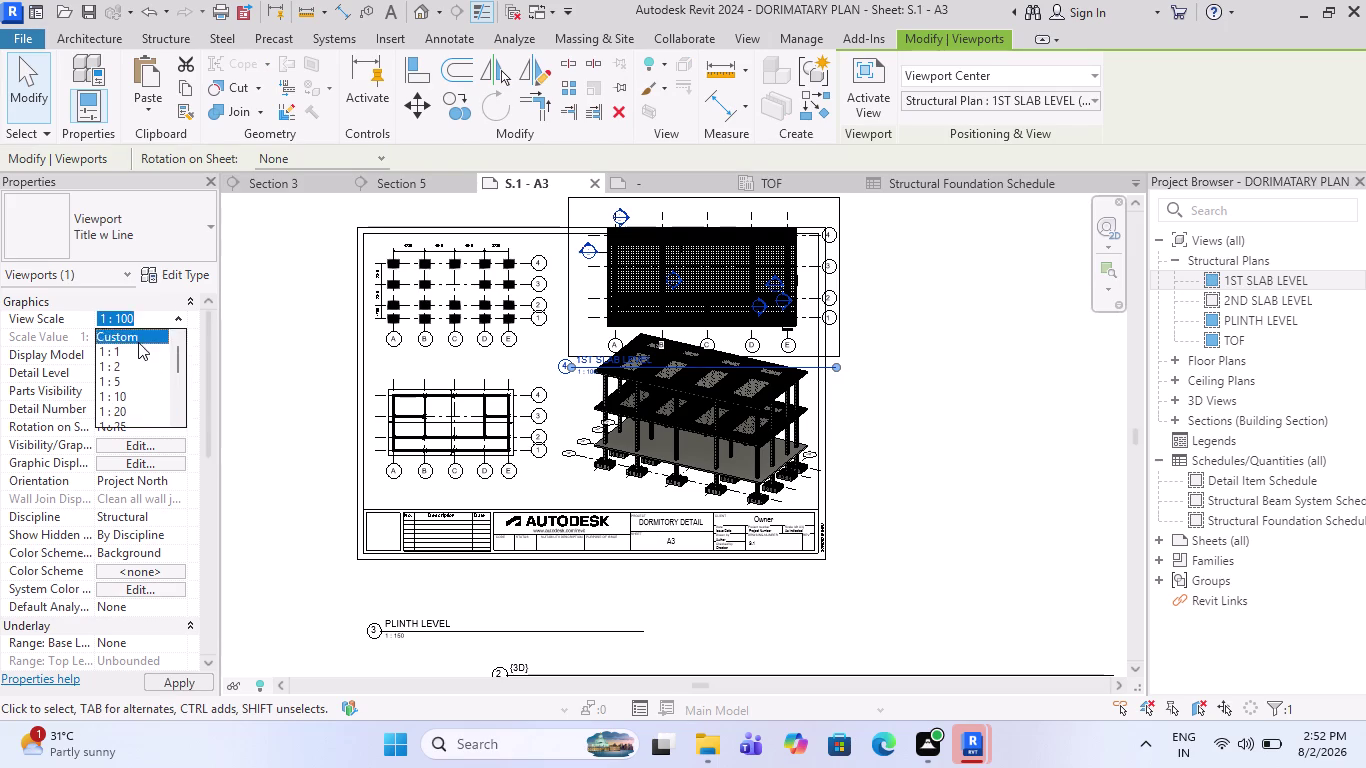
click(139, 340)
key(1)
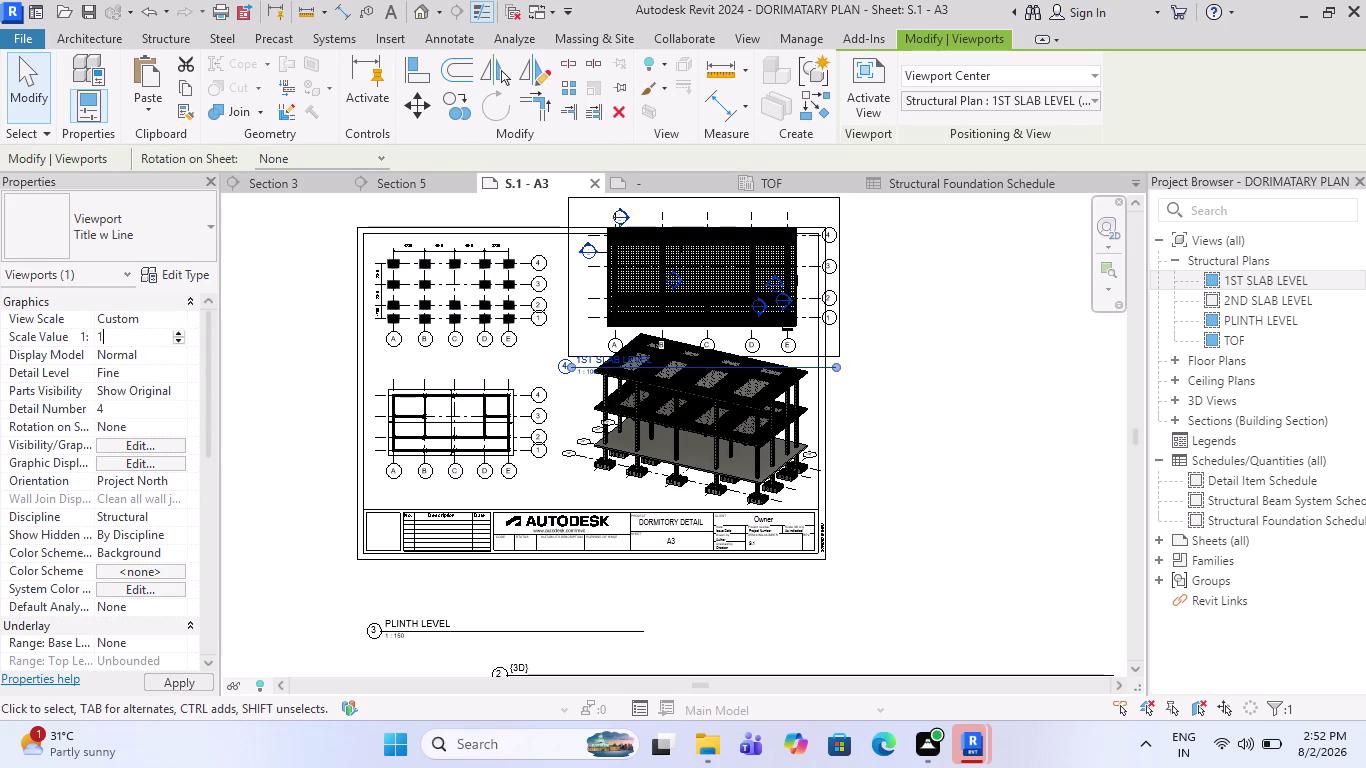
text(50)
key(Return)
scroll(up, 3)
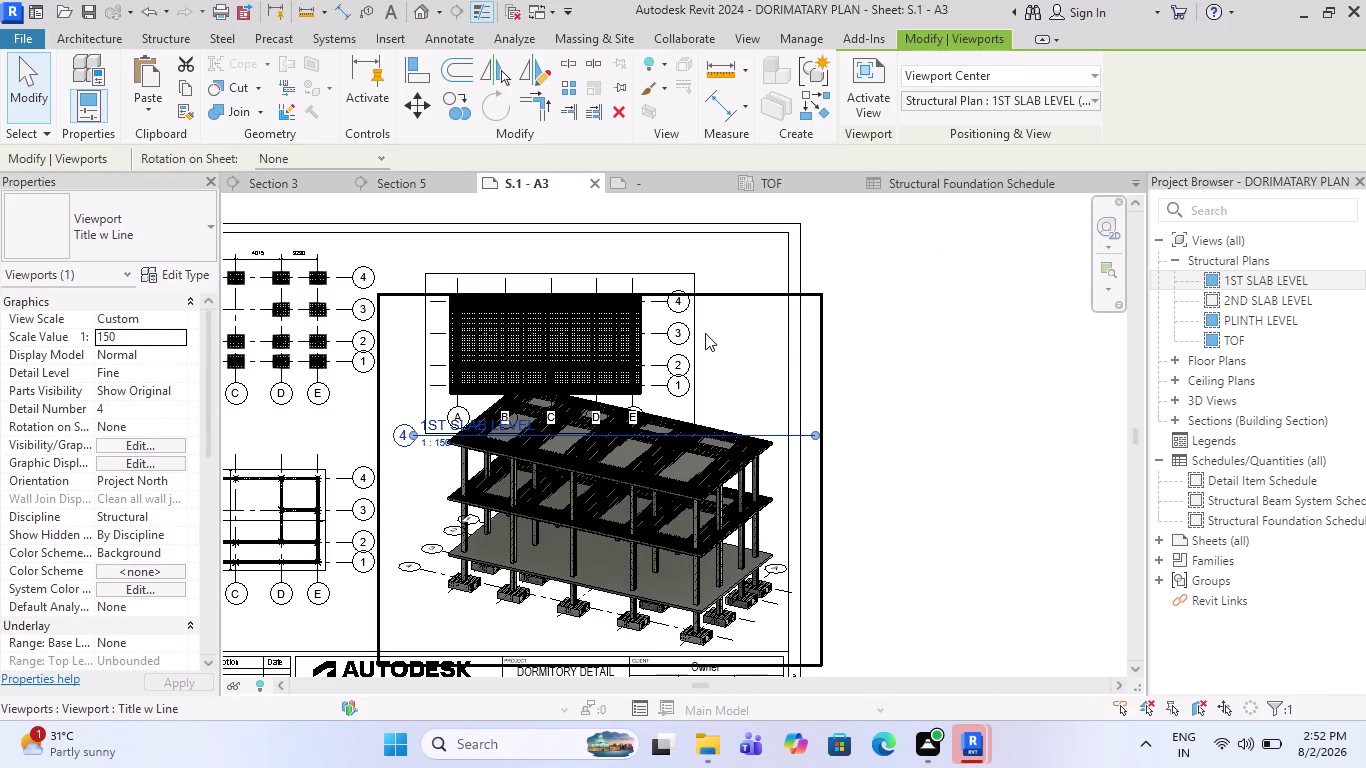
click(695, 337)
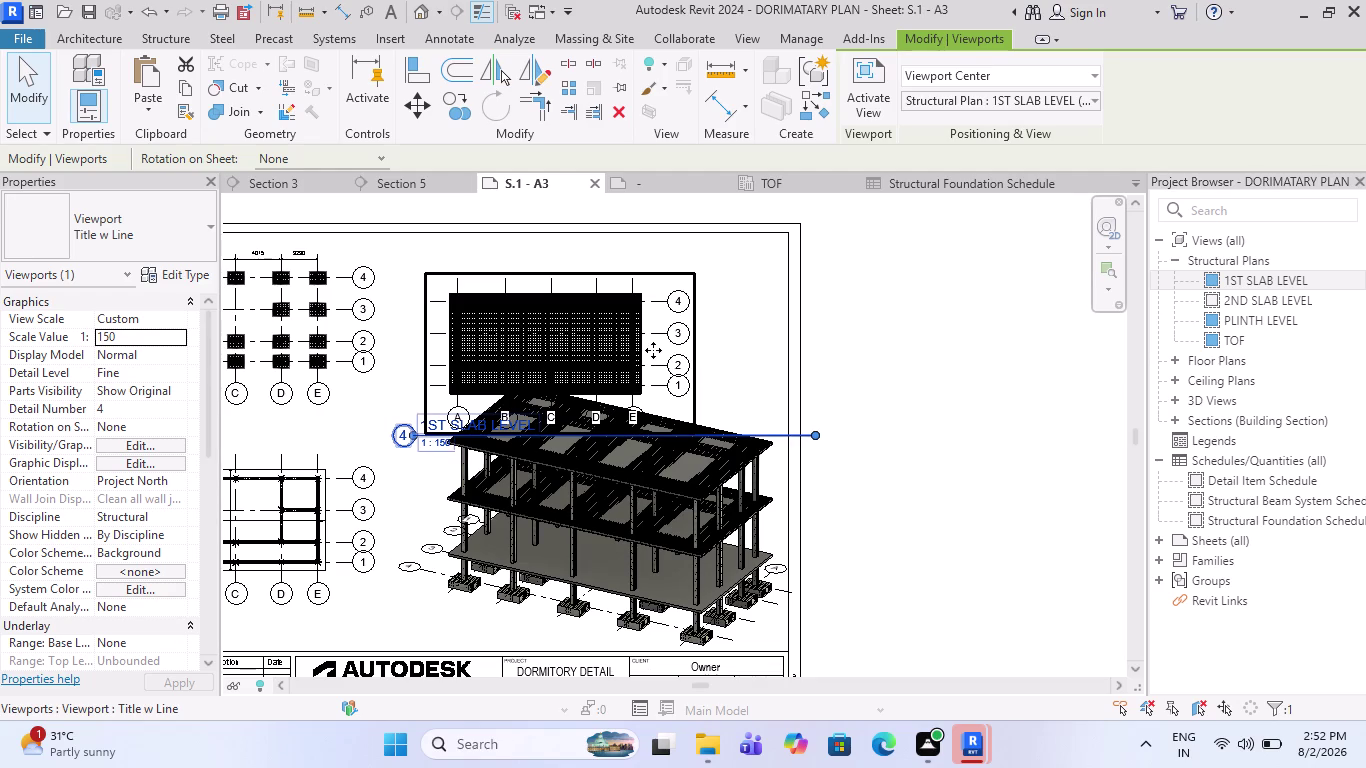
Move the 1ST SLAB LEVEL plan up and to the right on the sheet.
drag(620, 350, 665, 315)
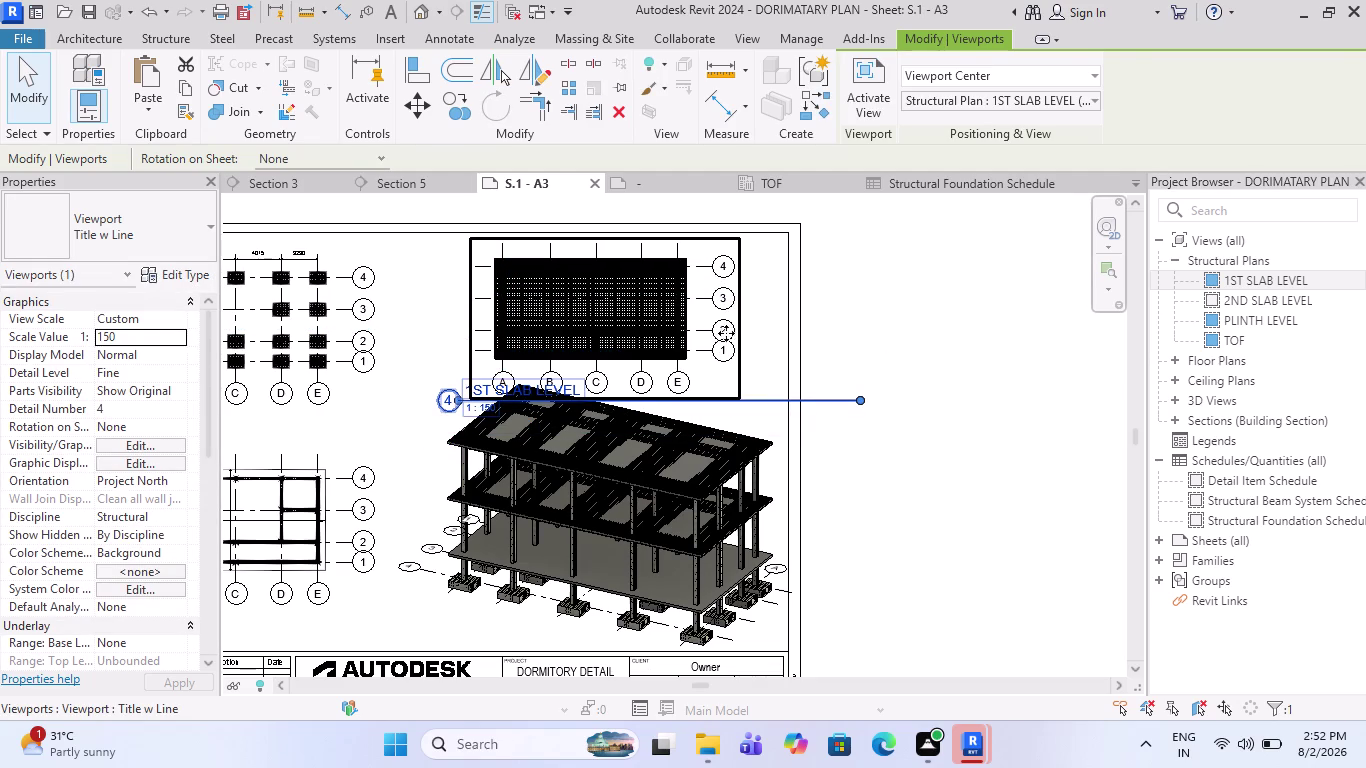
key(Escape)
scroll(up, 3)
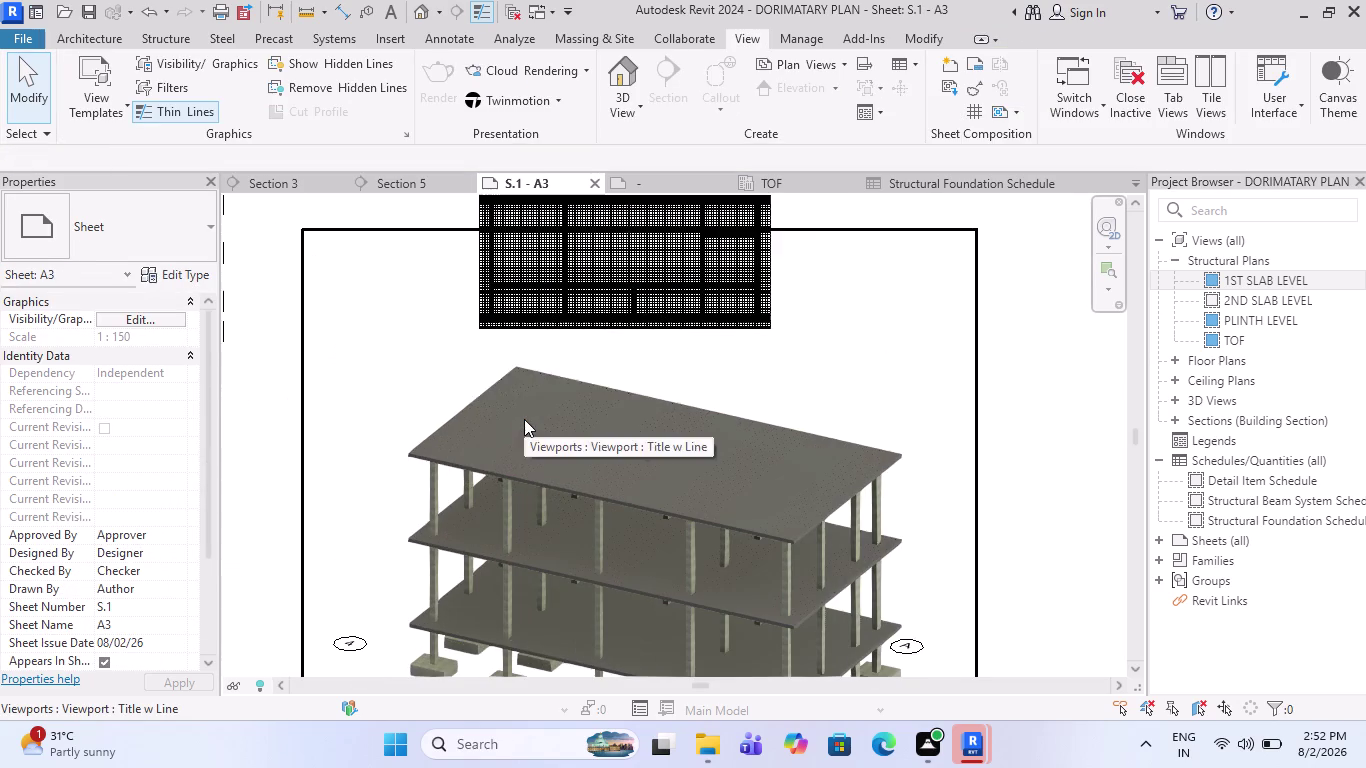
click(824, 395)
scroll(down, 3)
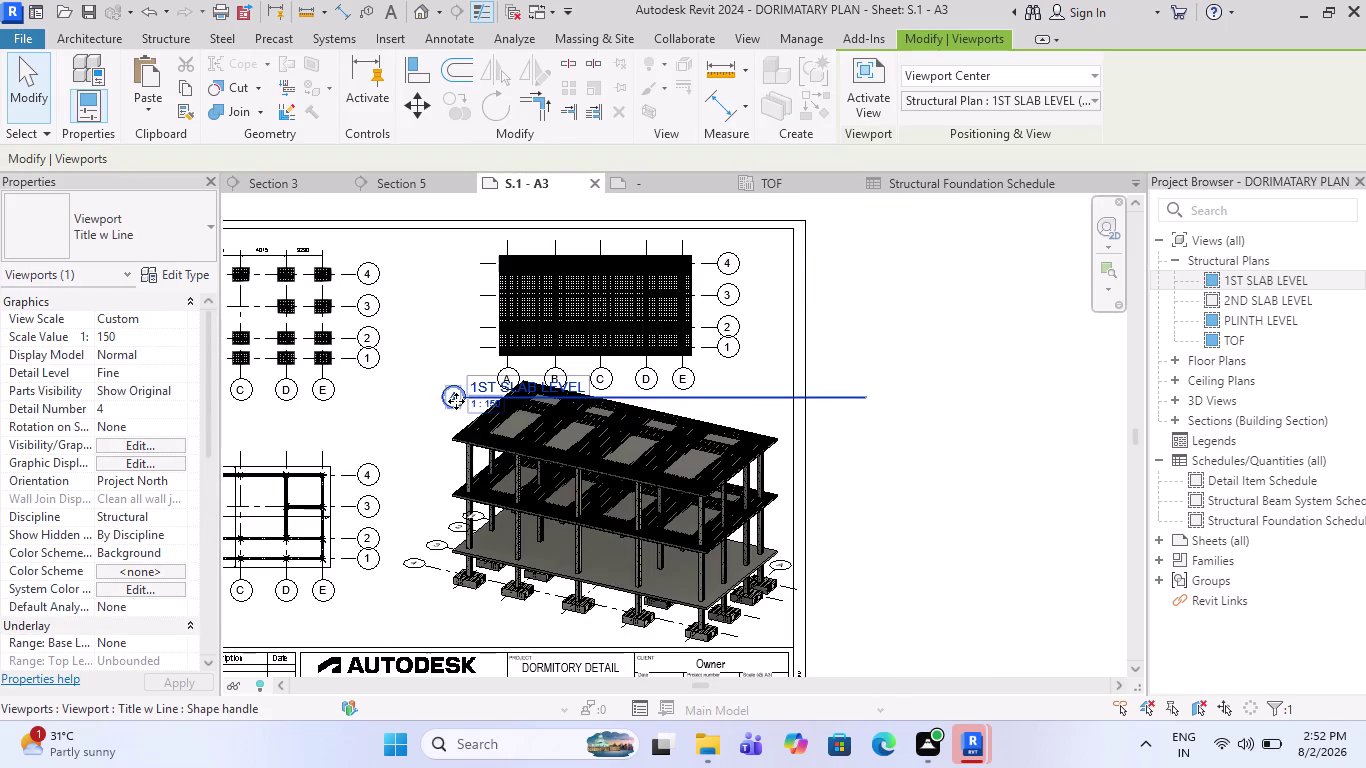
Drag the 1ST SLAB LEVEL viewport title to the right.
drag(456, 401, 870, 397)
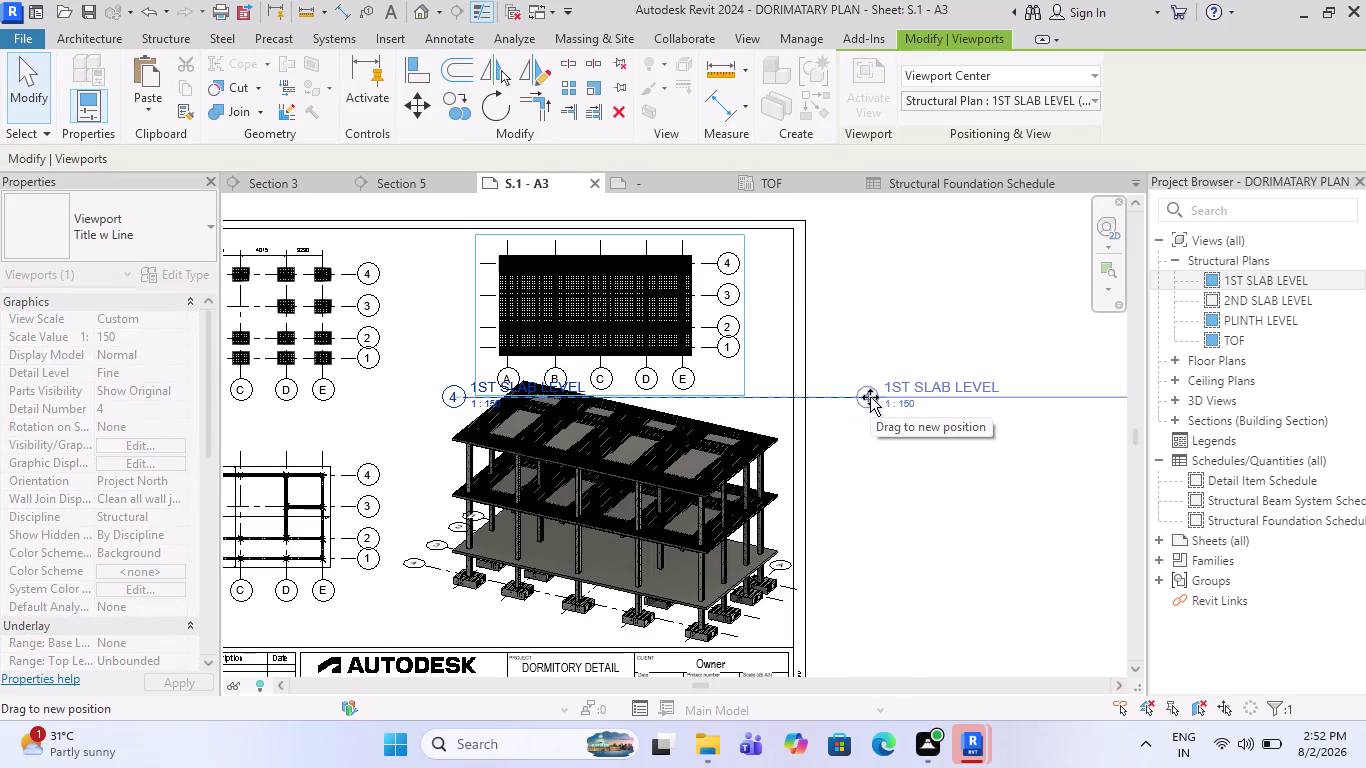
drag(870, 397, 1012, 395)
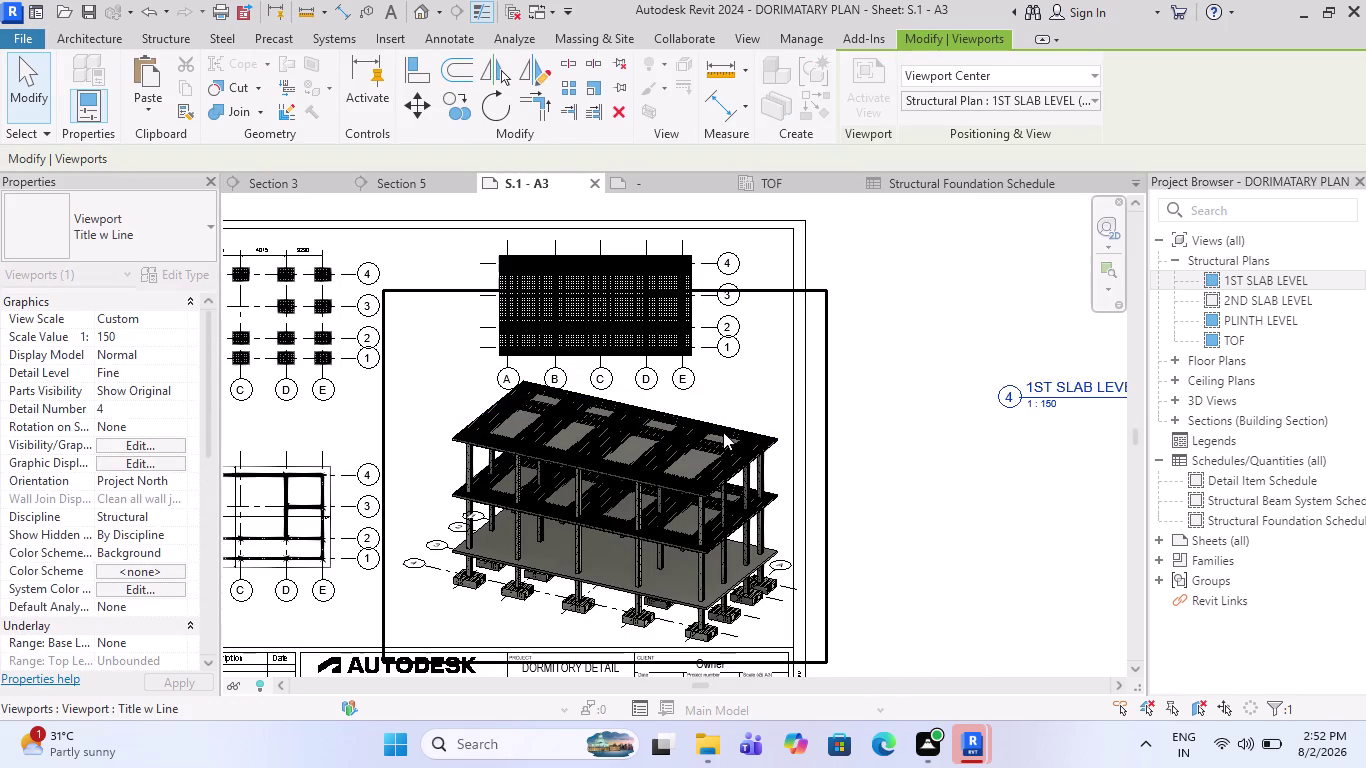
scroll(down, 3)
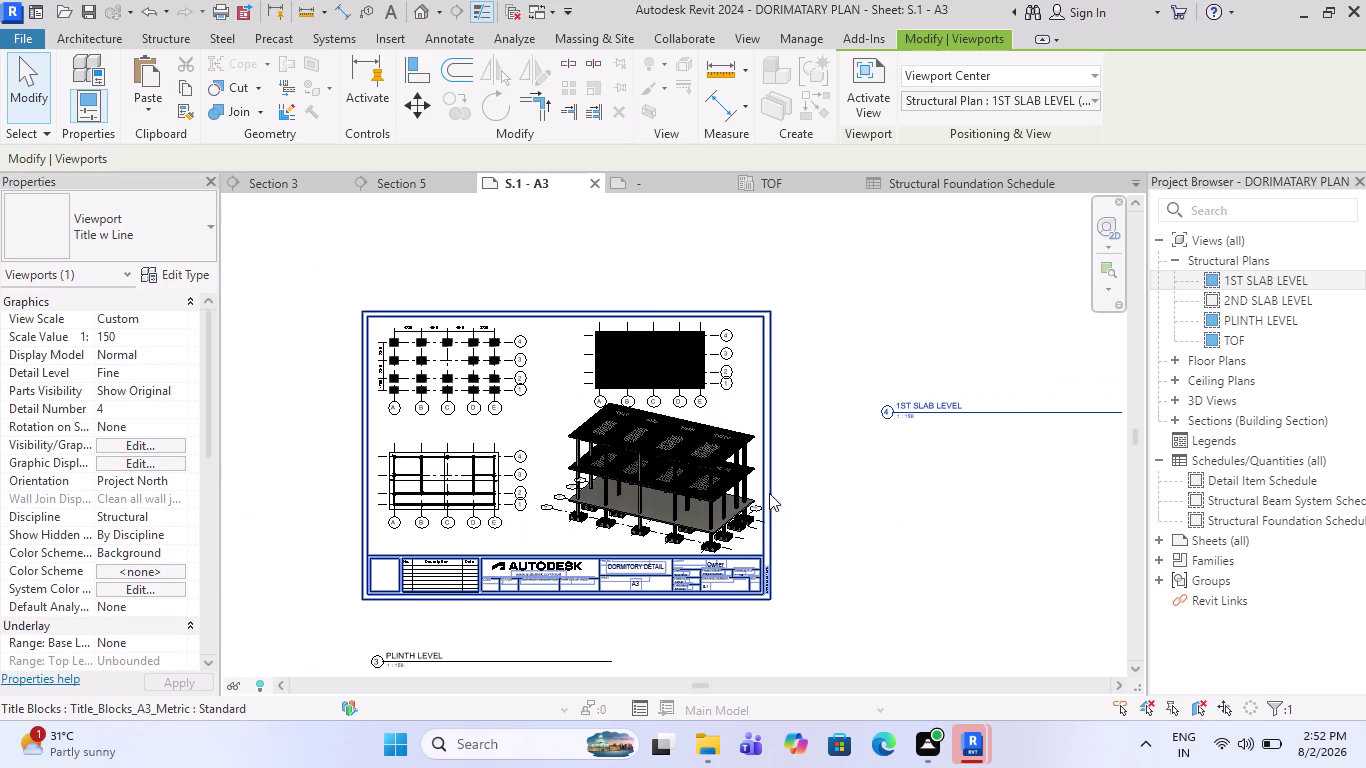
scroll(up, 3)
Nudge the 1st slab plan upward two steps with the arrow keys.
click(675, 355)
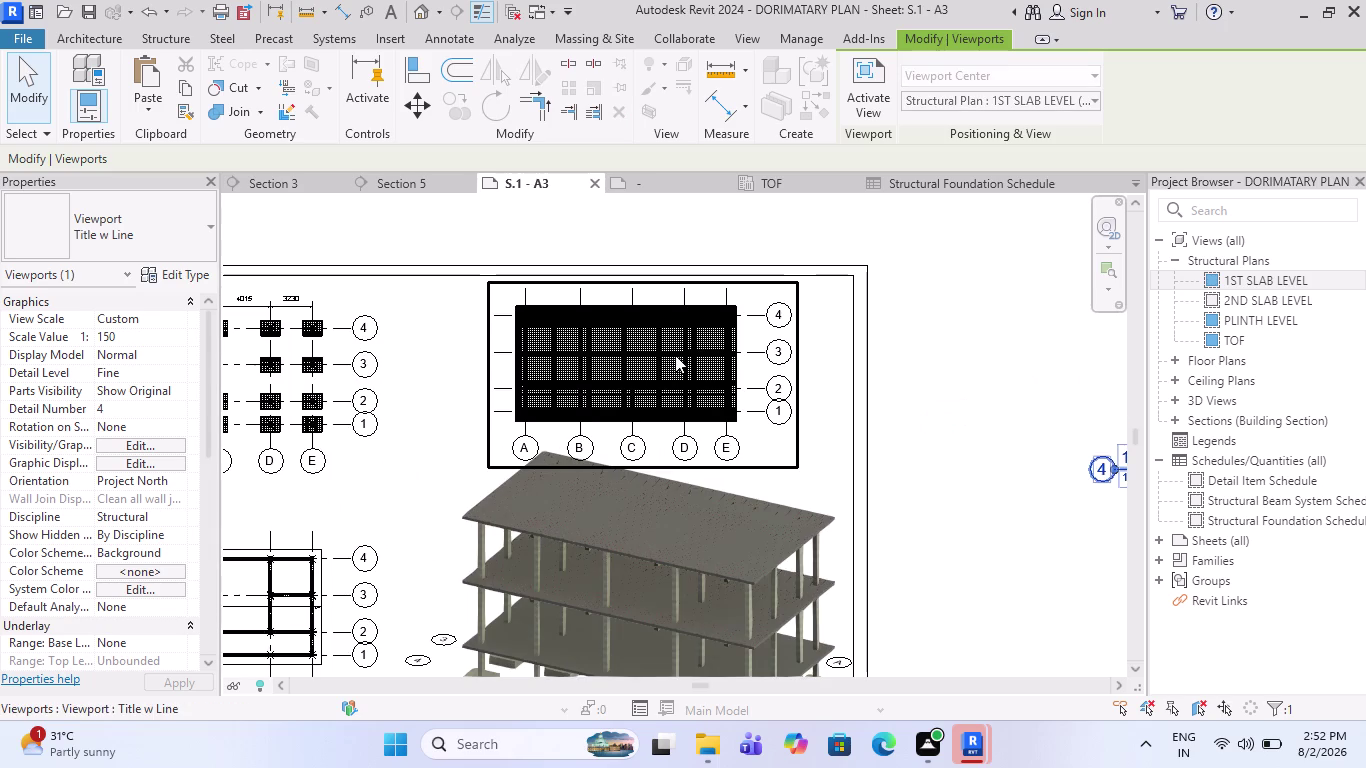
key(Escape)
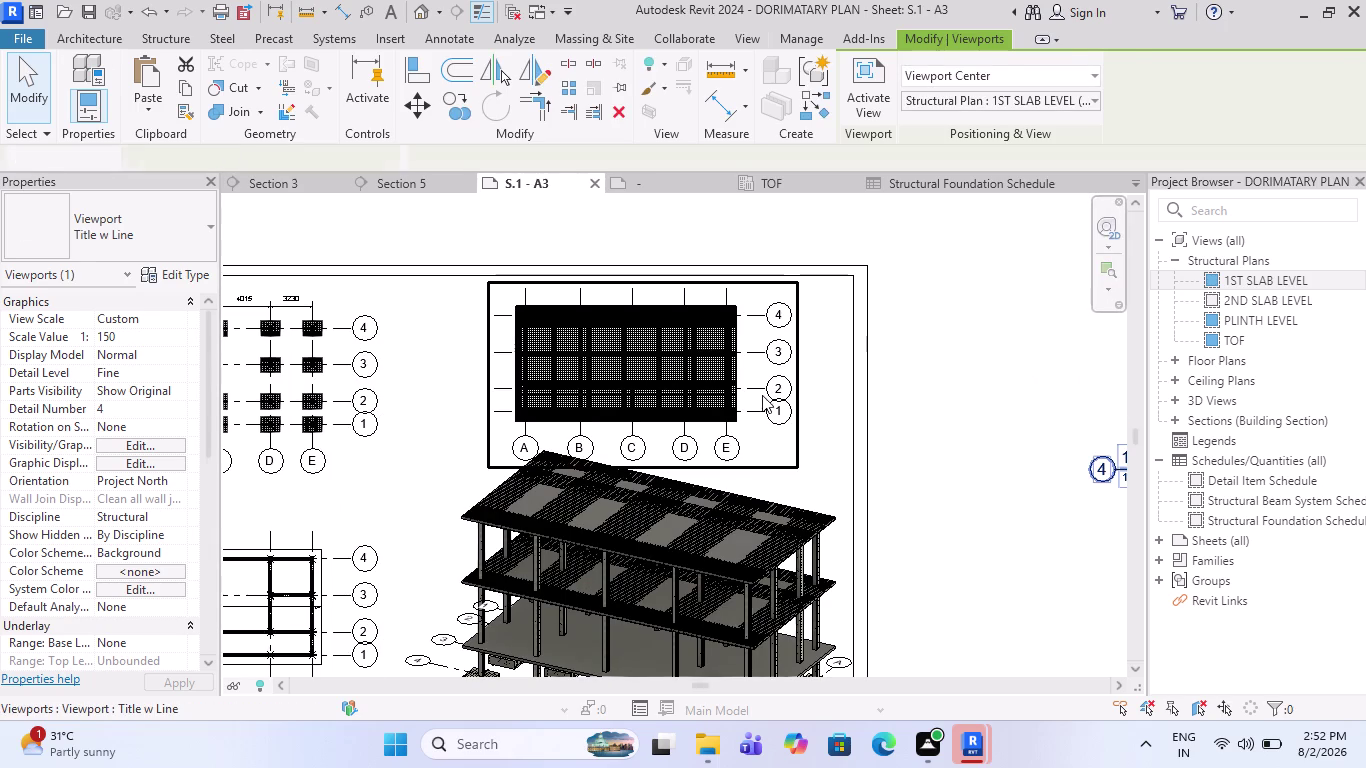
click(783, 416)
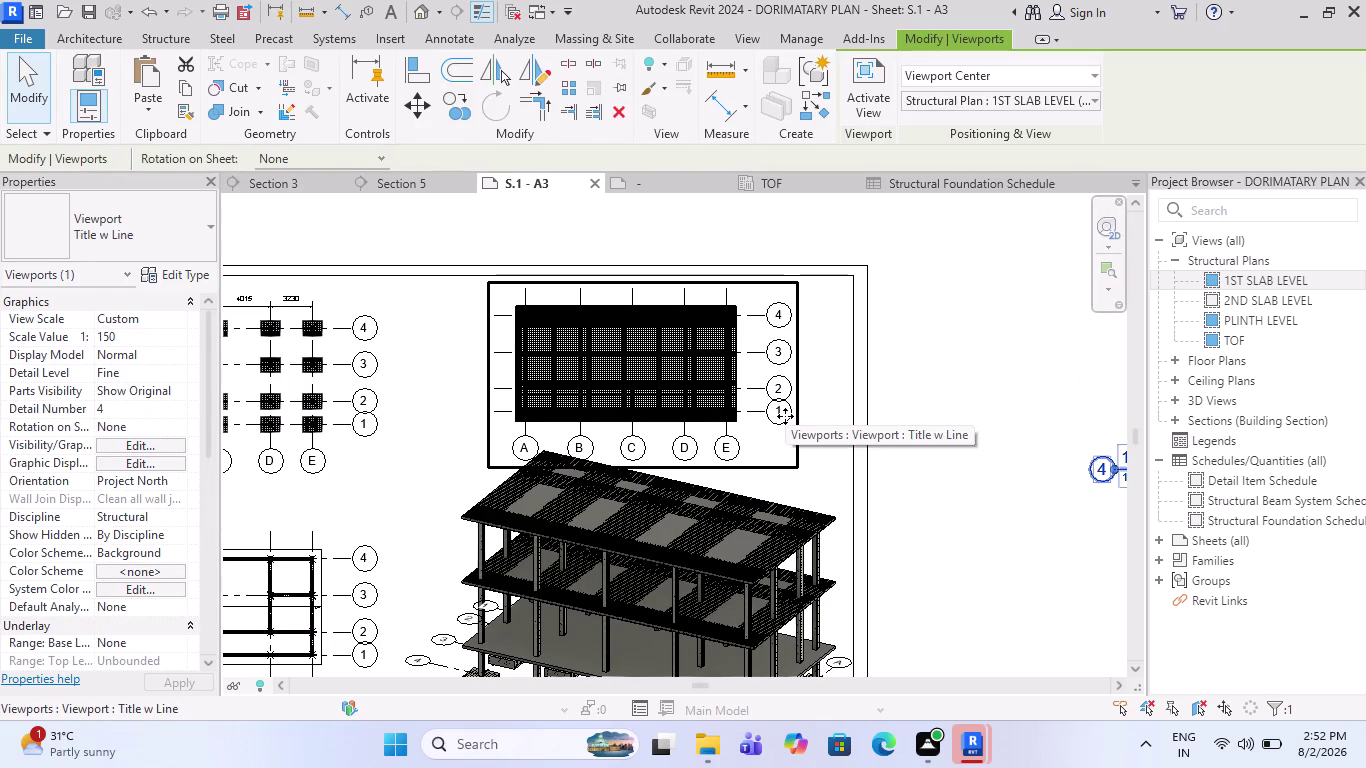
key(Up)
key(Up)
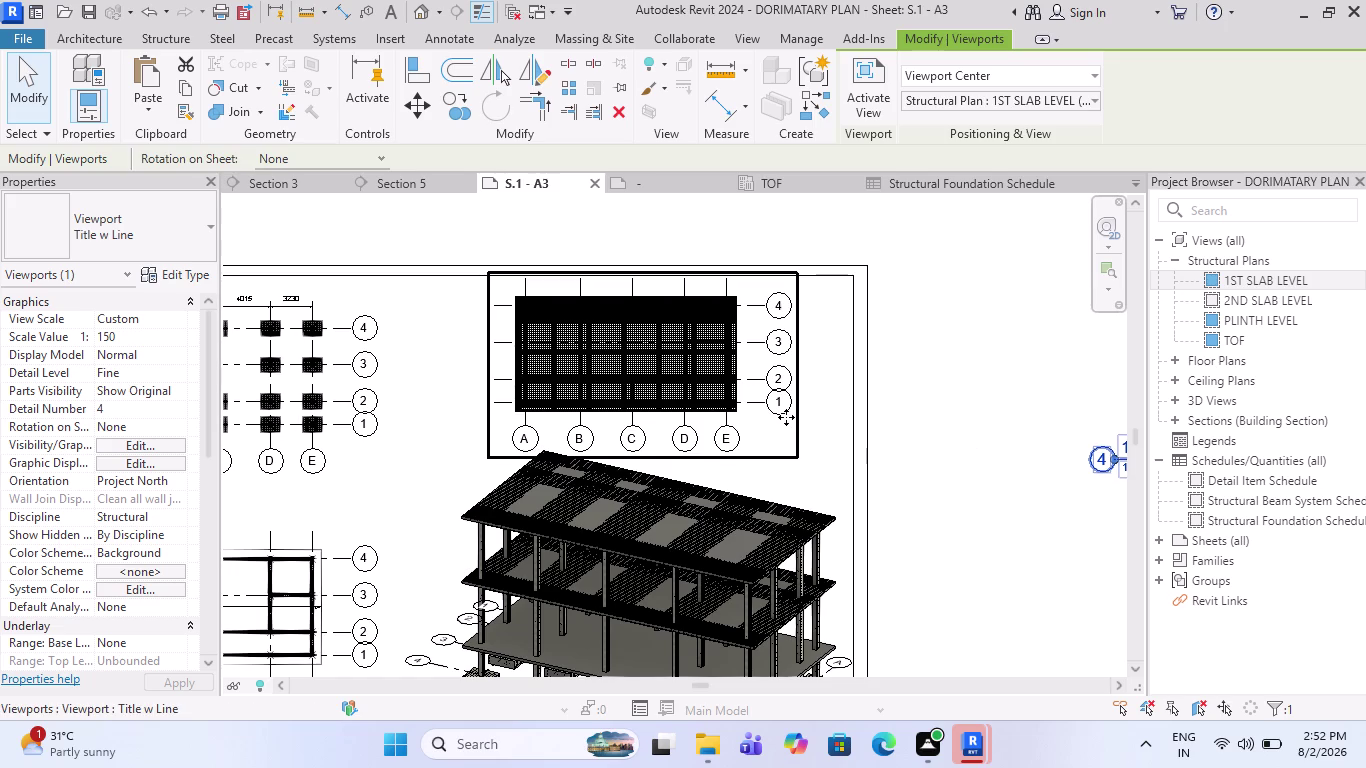
key(Escape)
scroll(down, 3)
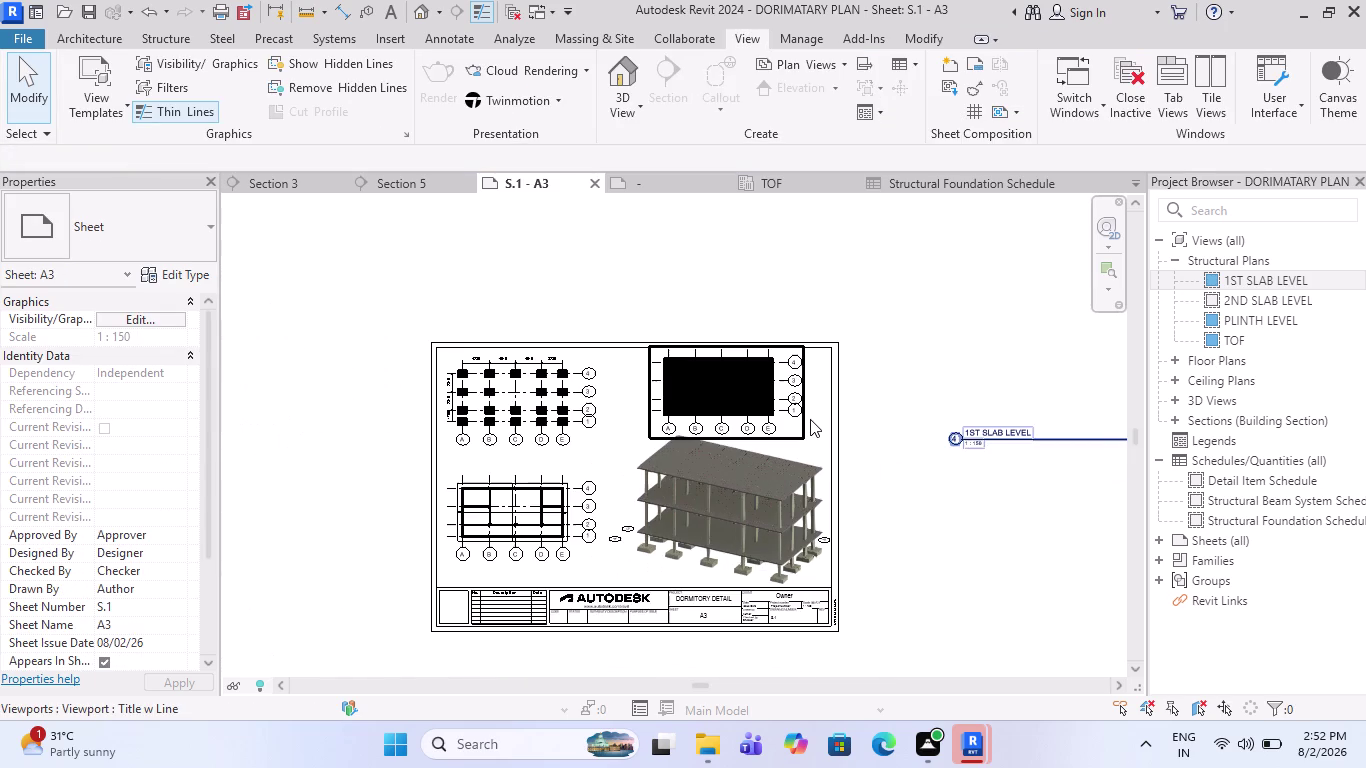
scroll(up, 3)
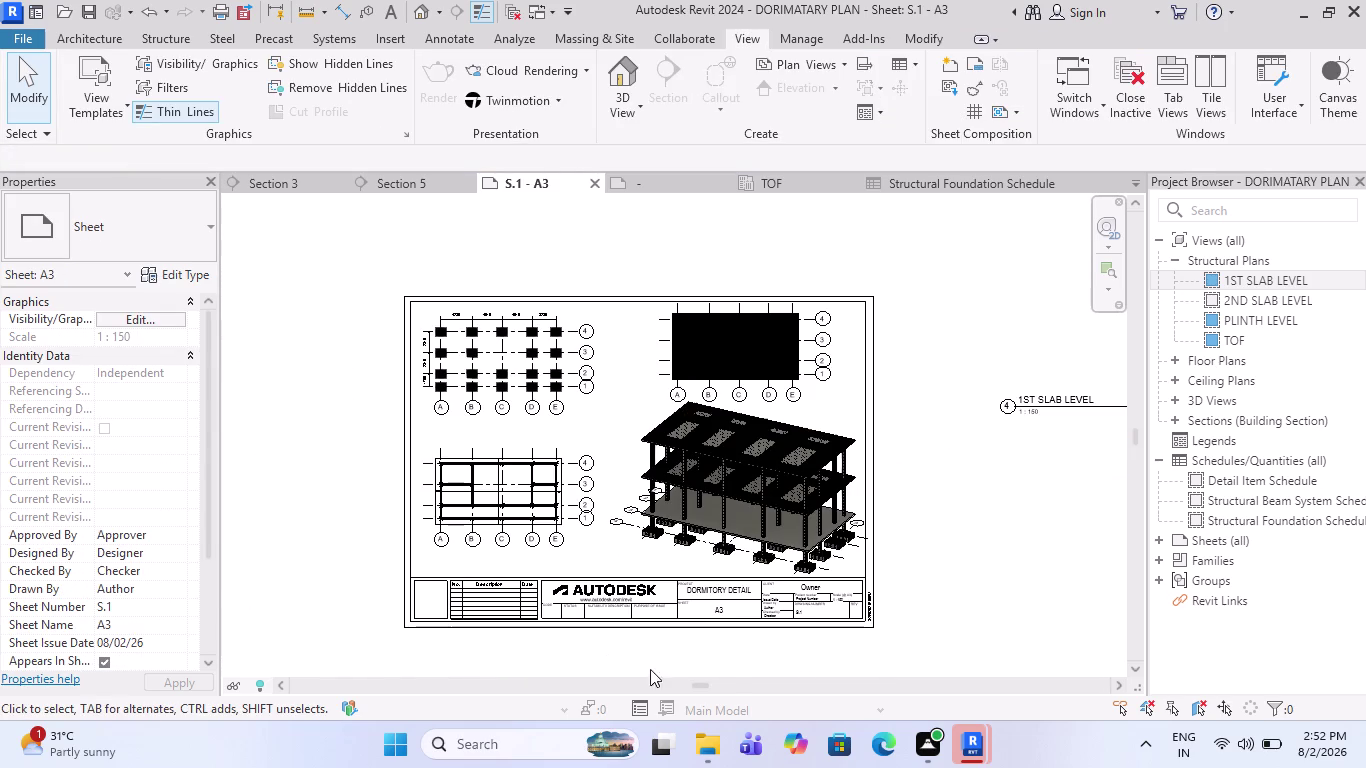
scroll(up, 3)
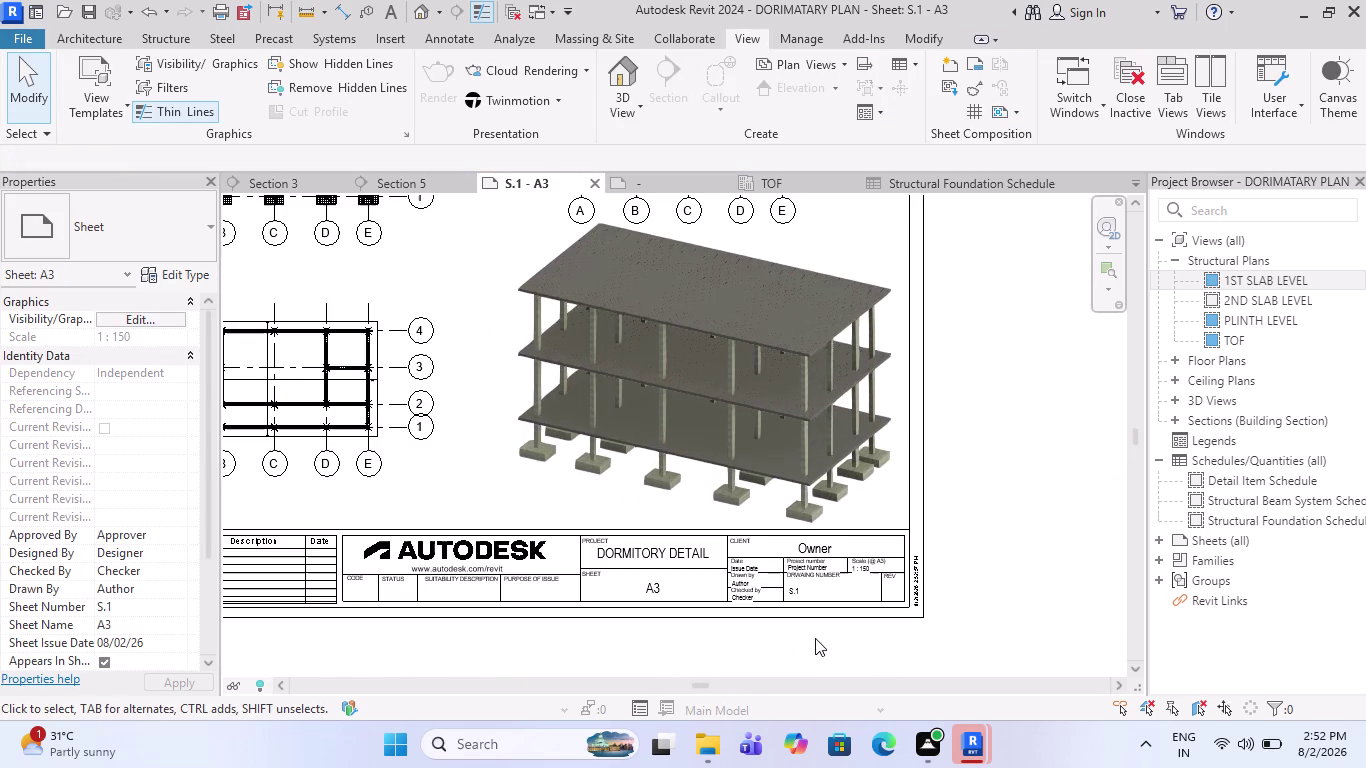
scroll(down, 3)
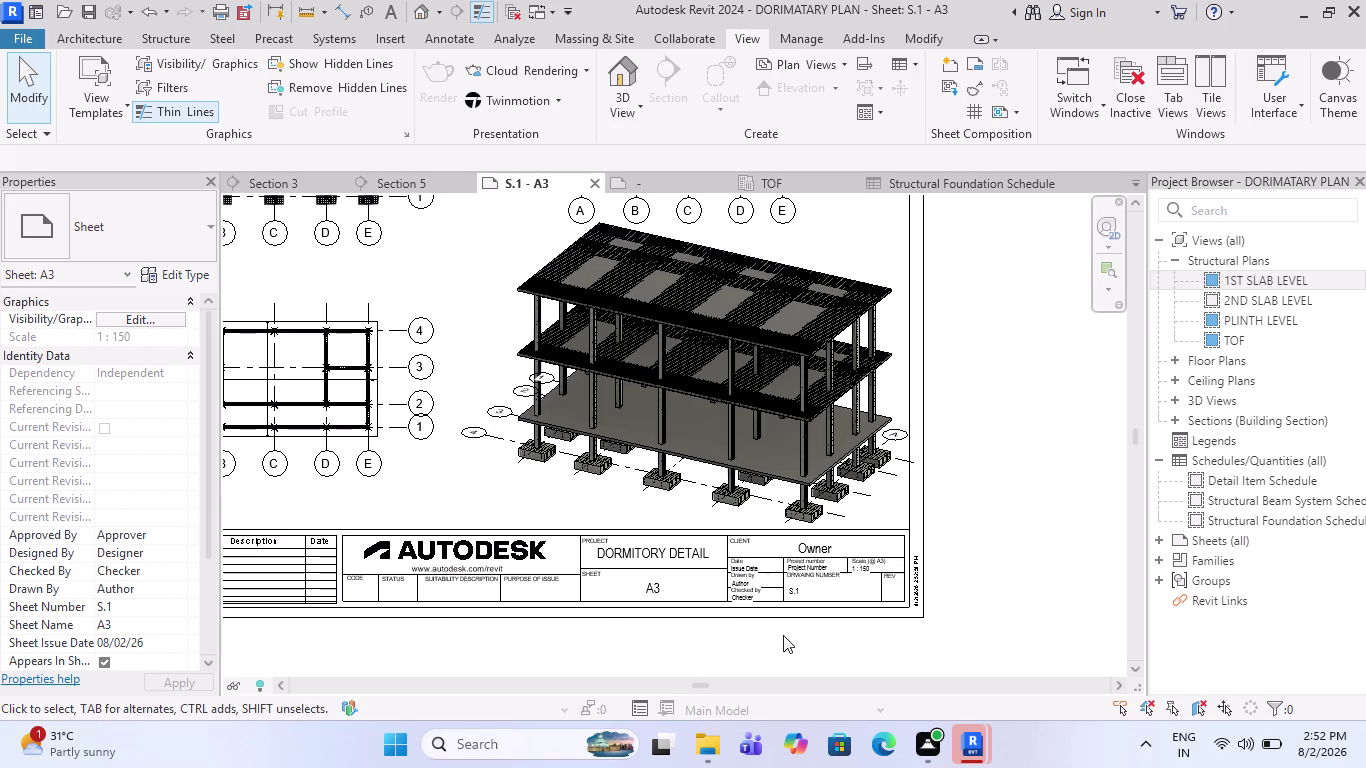
scroll(down, 3)
scroll(down, 3)
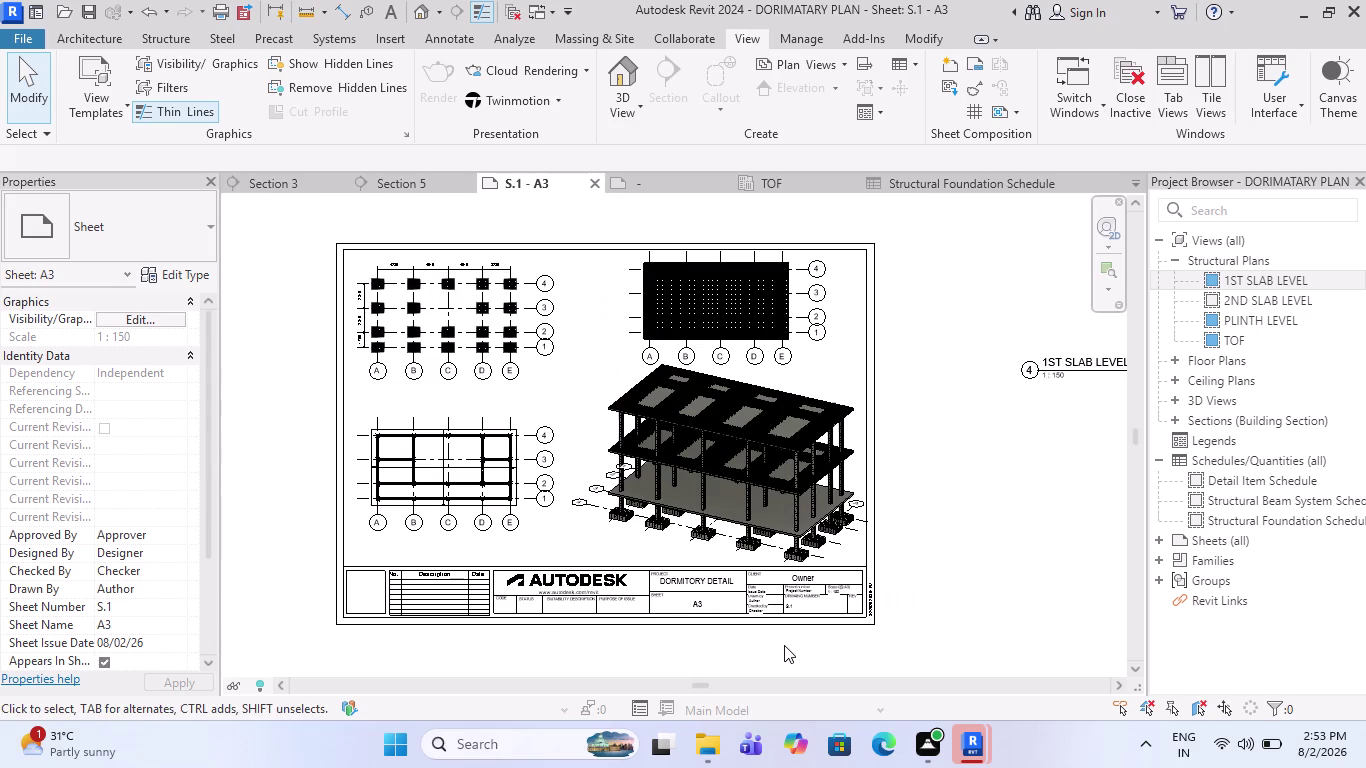
key(ctrl+p)
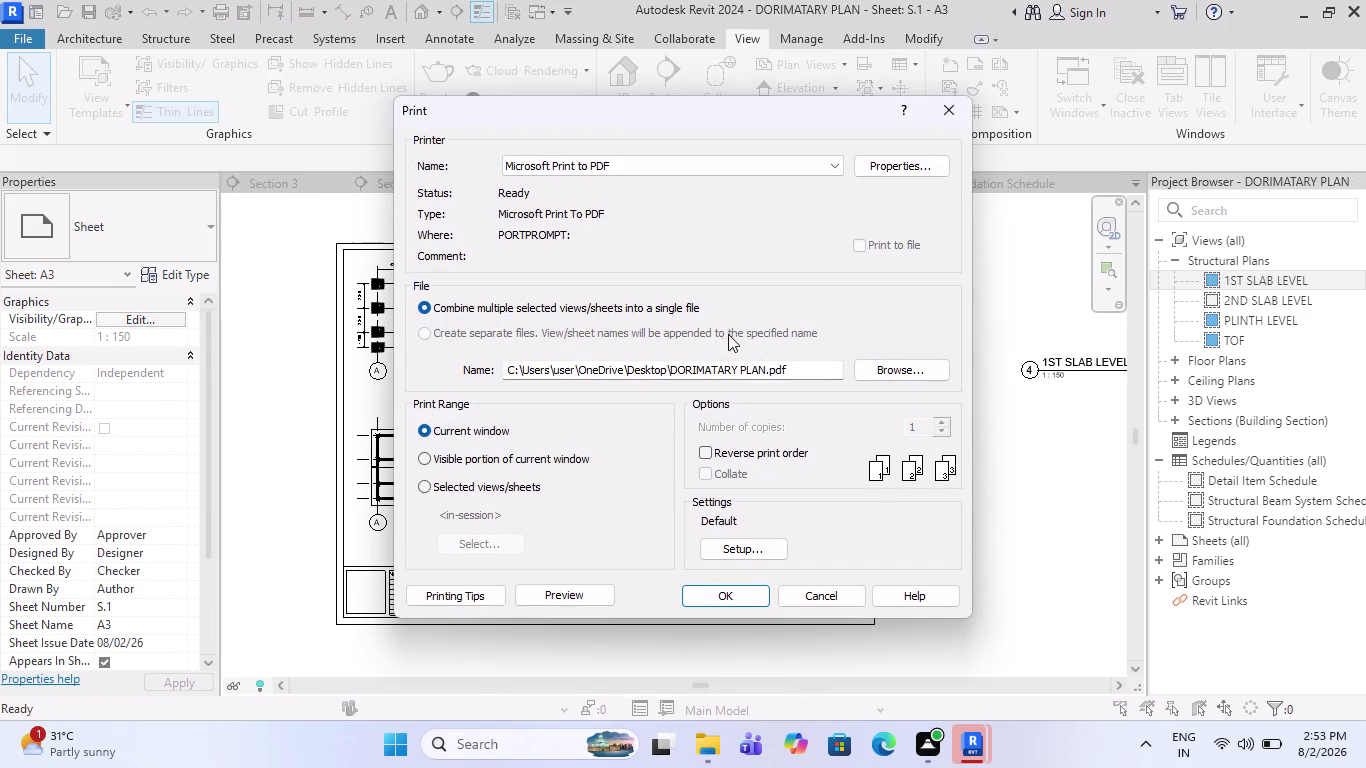
Print the sheet to PDF with Microsoft Print to PDF, dismissing the raster printing notice.
click(677, 157)
click(677, 157)
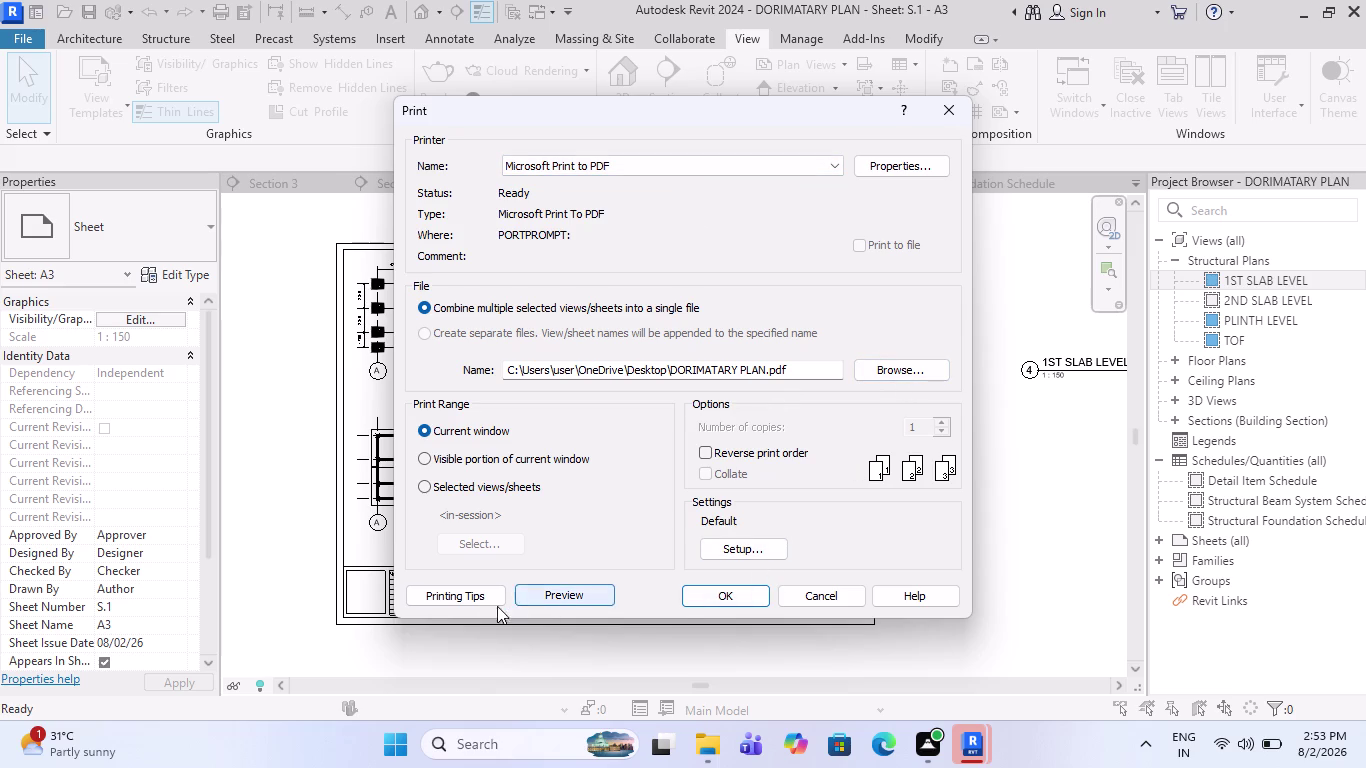
click(733, 593)
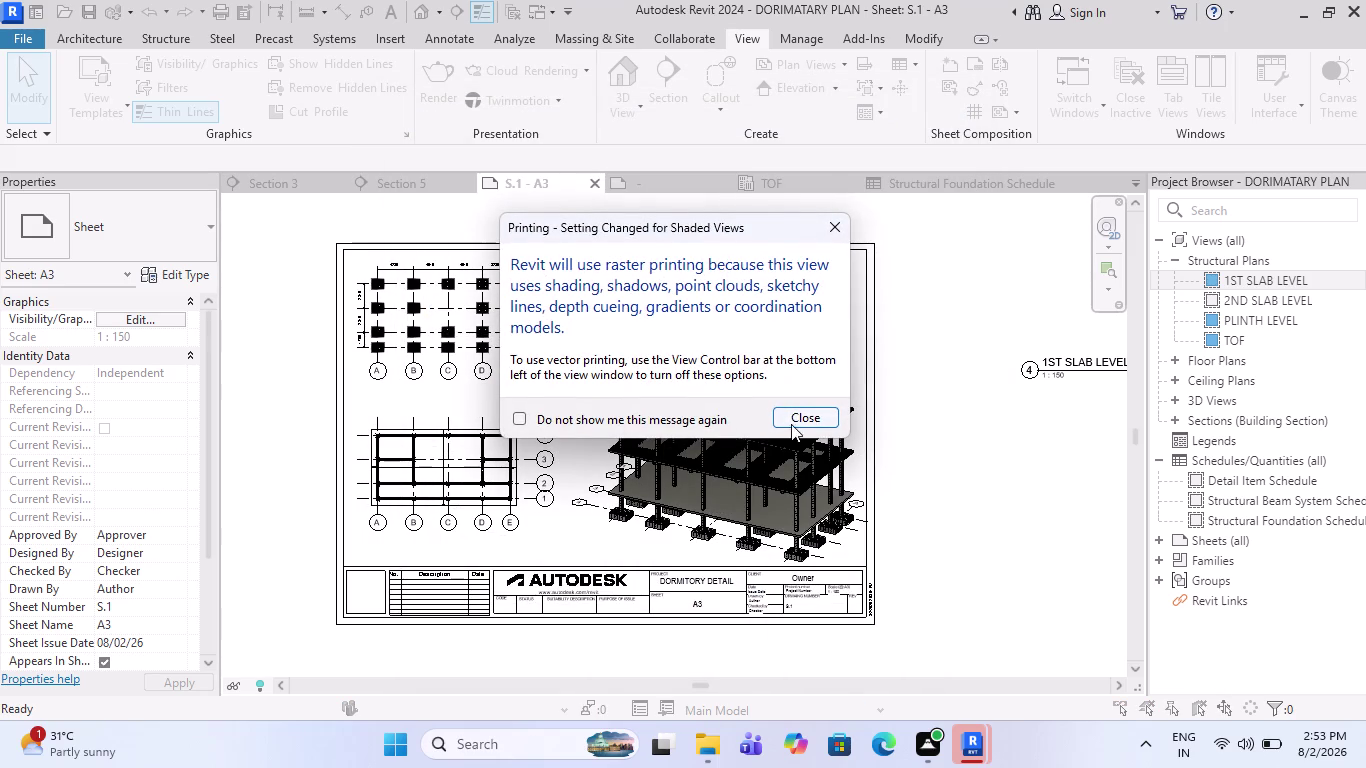
click(807, 418)
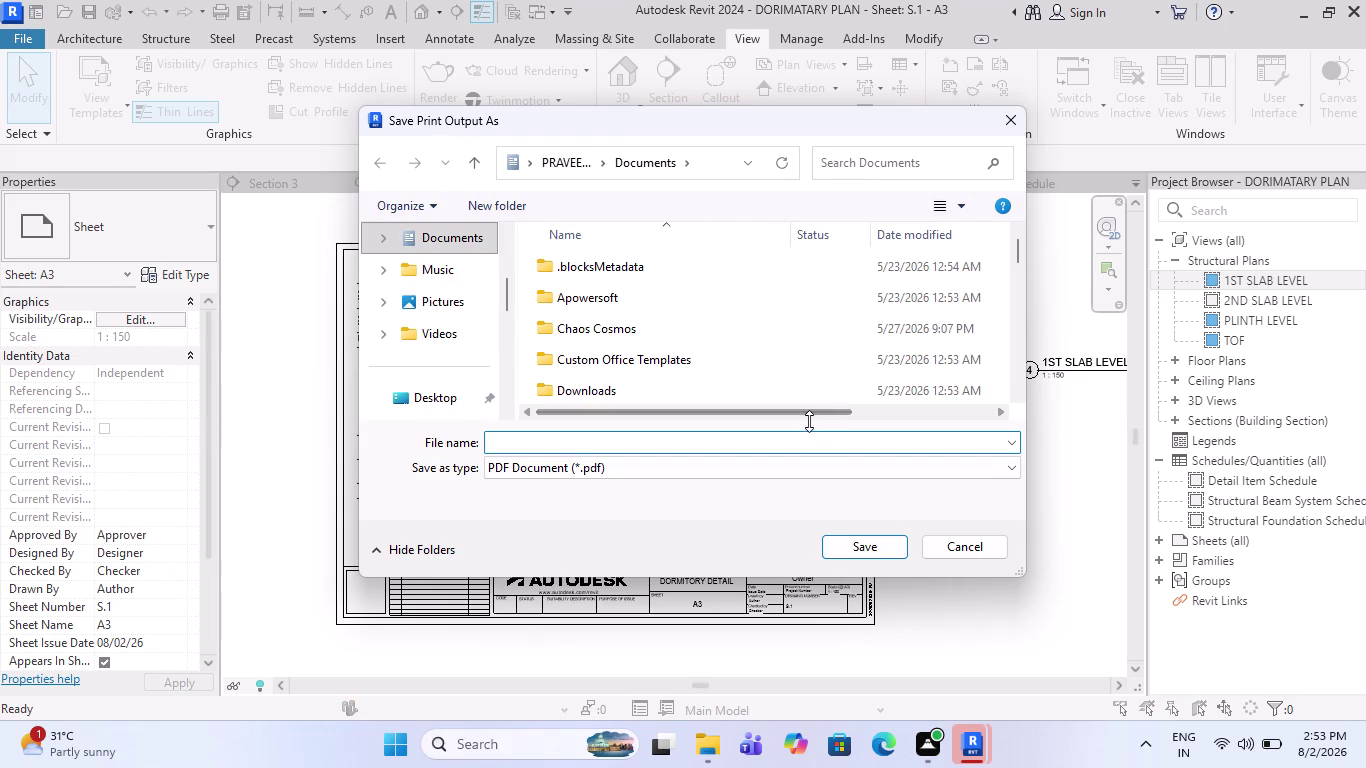
Save the PDF under the file name 'REVIT DOMITAORY'.
key(1)
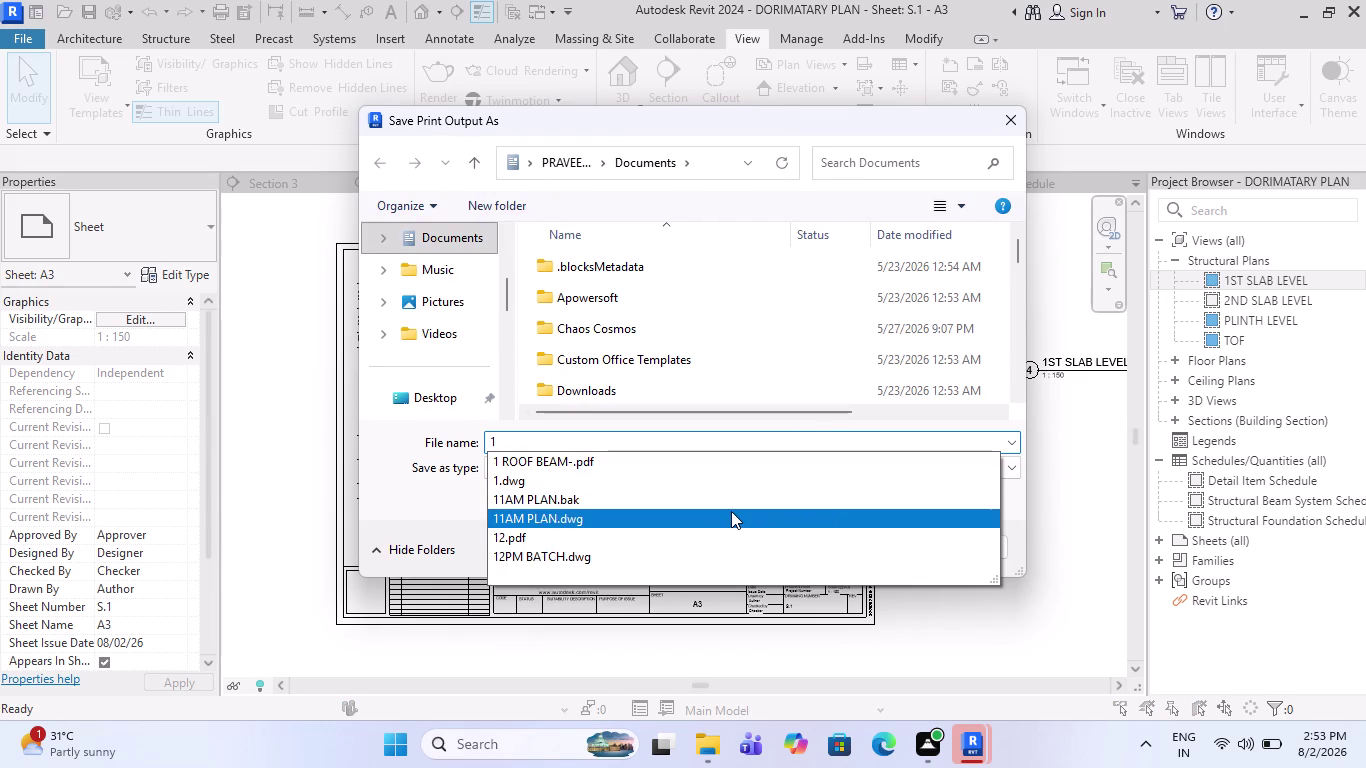
key(BackSpace)
text(REVI)
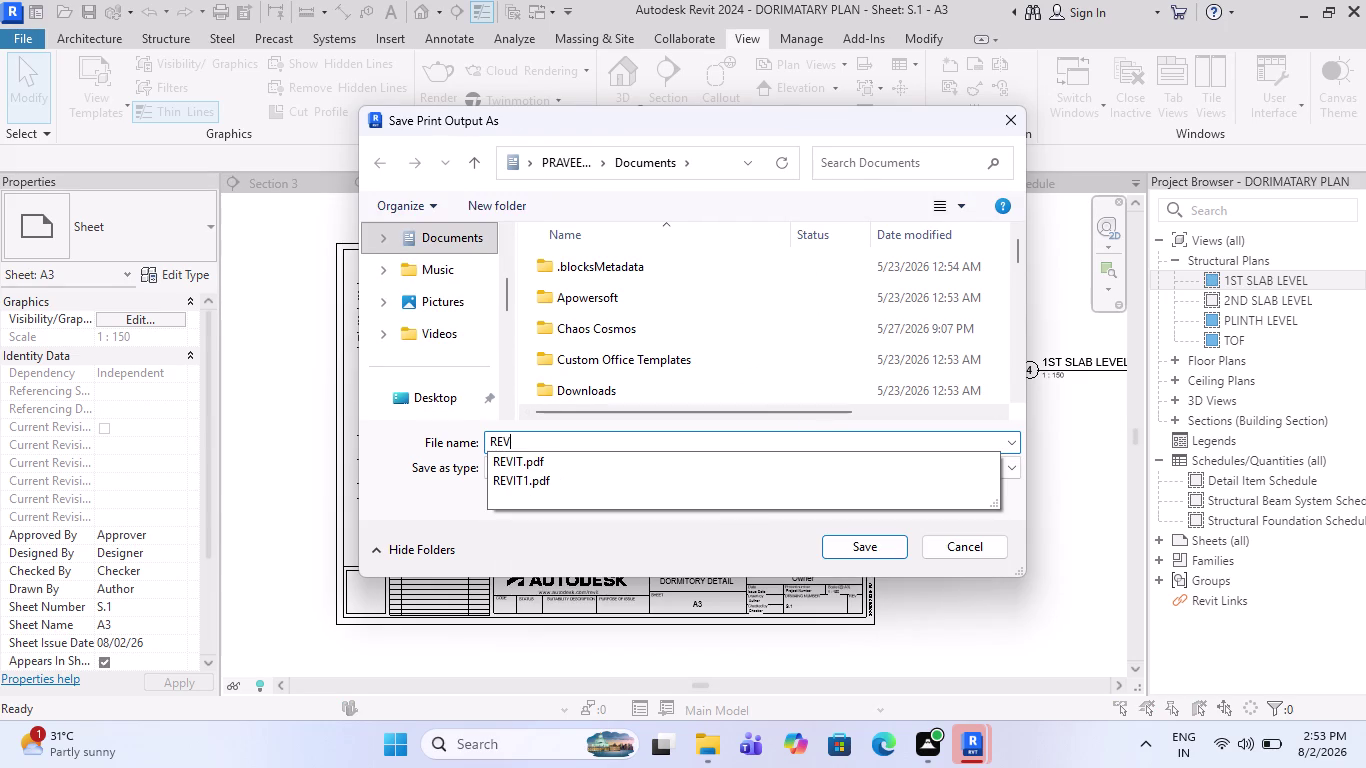
text(T)
key(space)
text(DO)
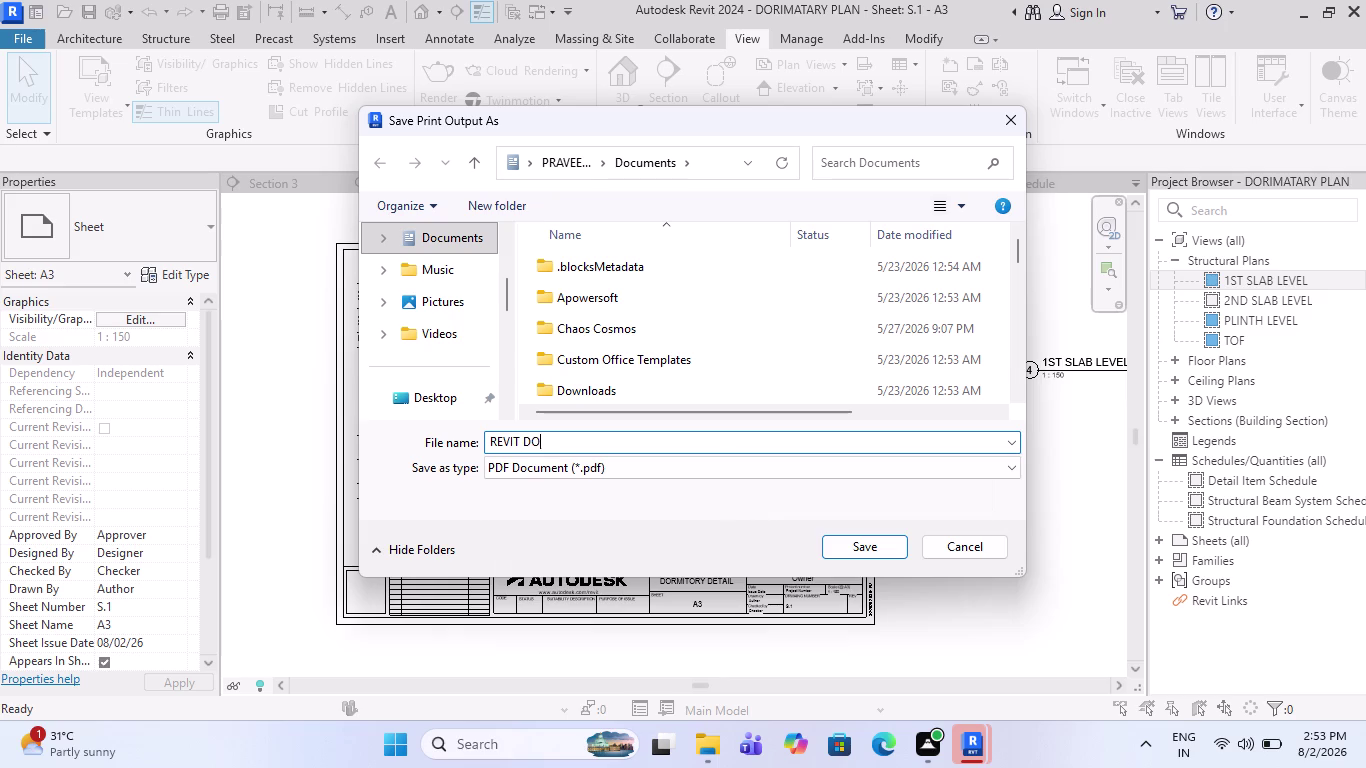
text(MITAOR)
text(Y)
key(Return)
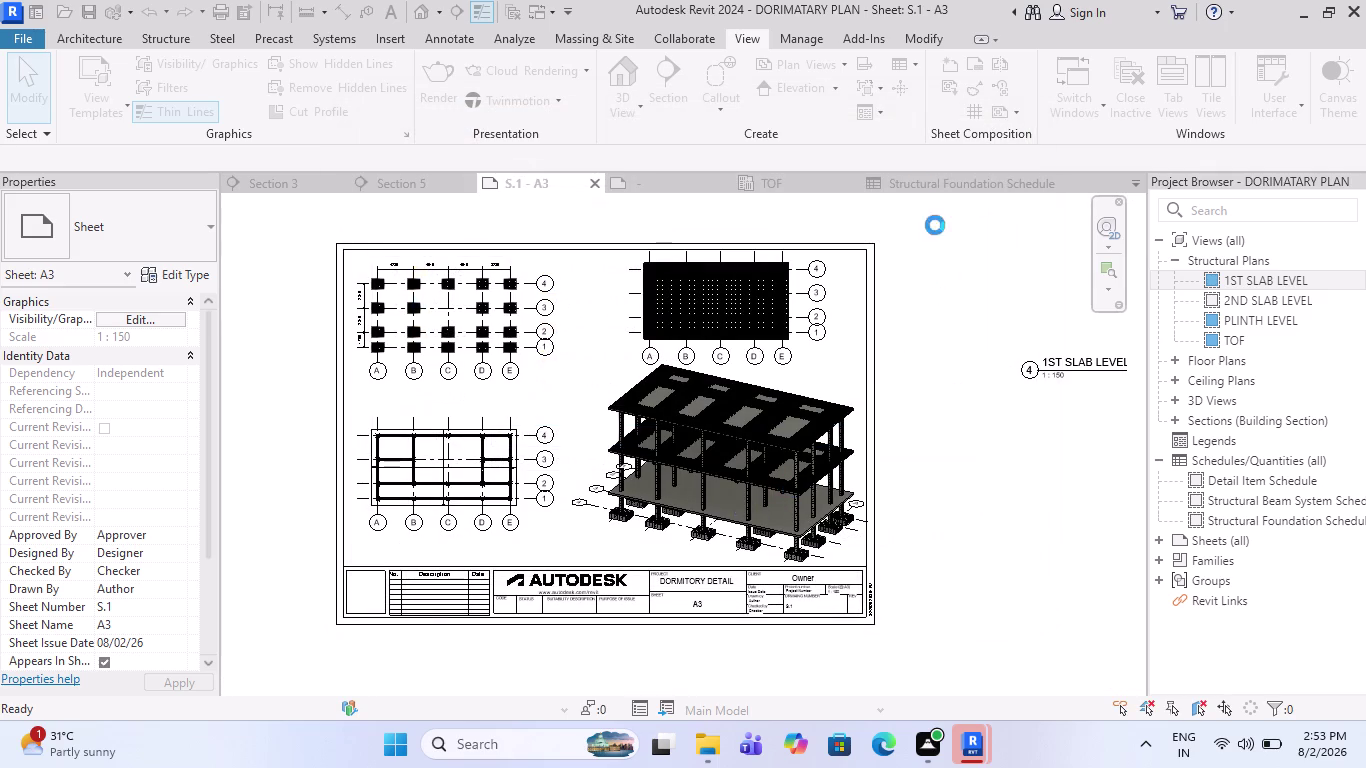